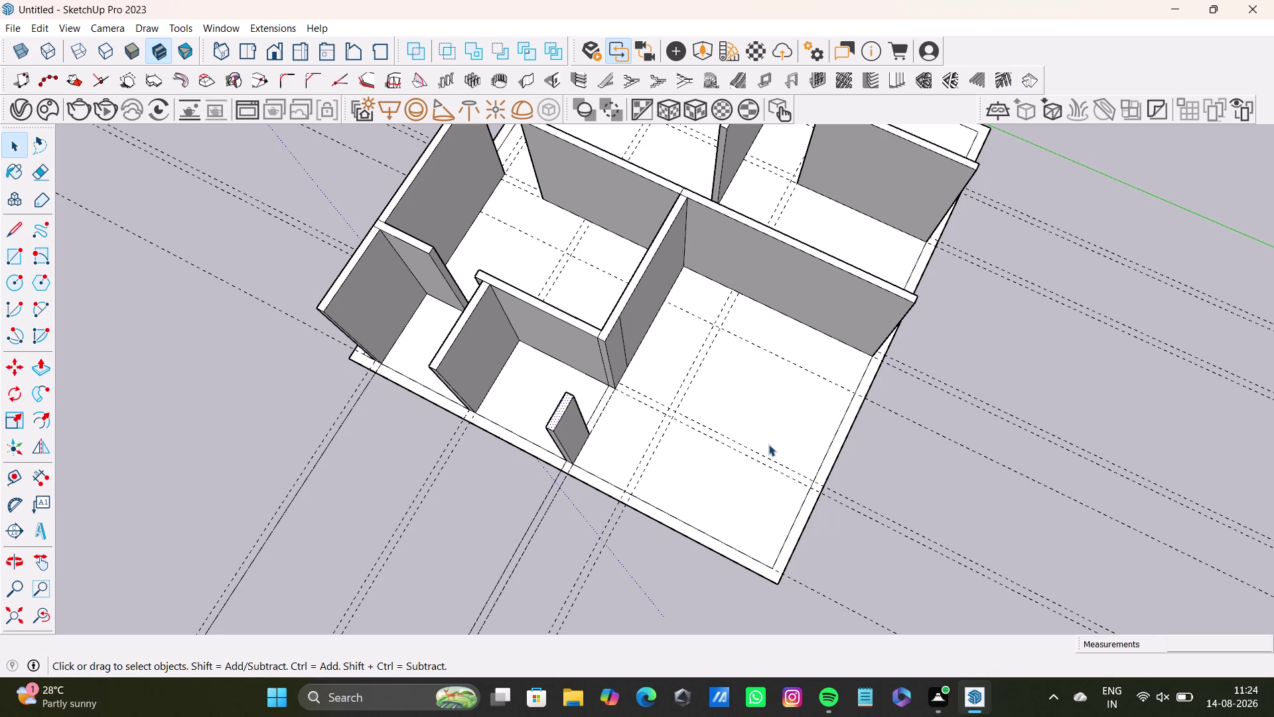
Orbit and zoom around the slab to inspect the rooms and the outer border strip.
middle_drag(784, 423, 747, 543)
middle_drag(741, 464, 817, 376)
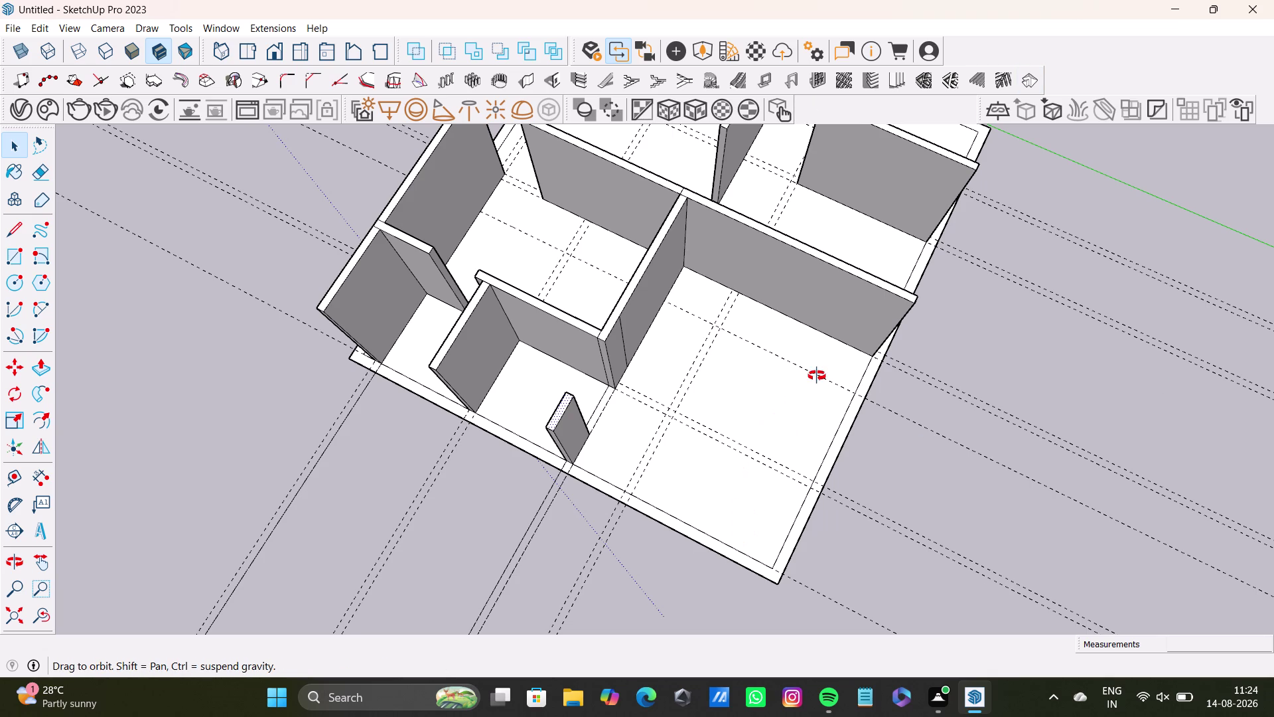
middle_drag(770, 463, 881, 277)
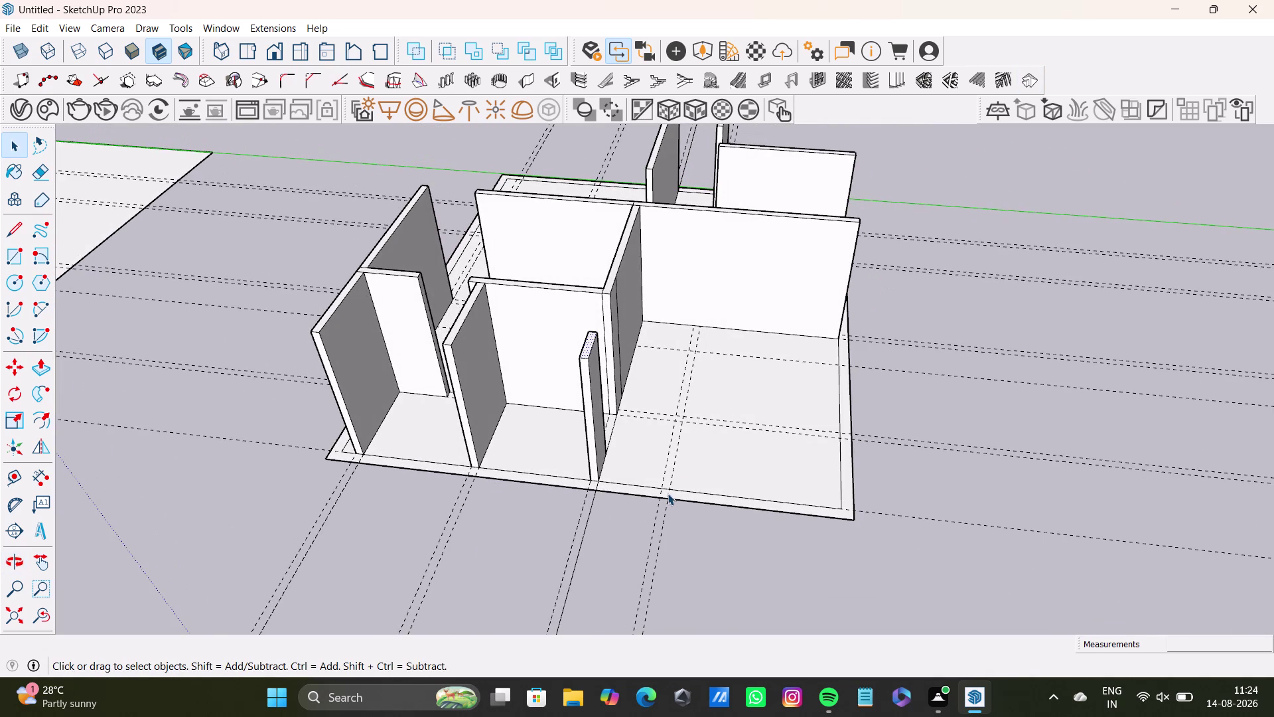
middle_drag(680, 434, 562, 504)
scroll(down, 3)
middle_drag(479, 419, 517, 519)
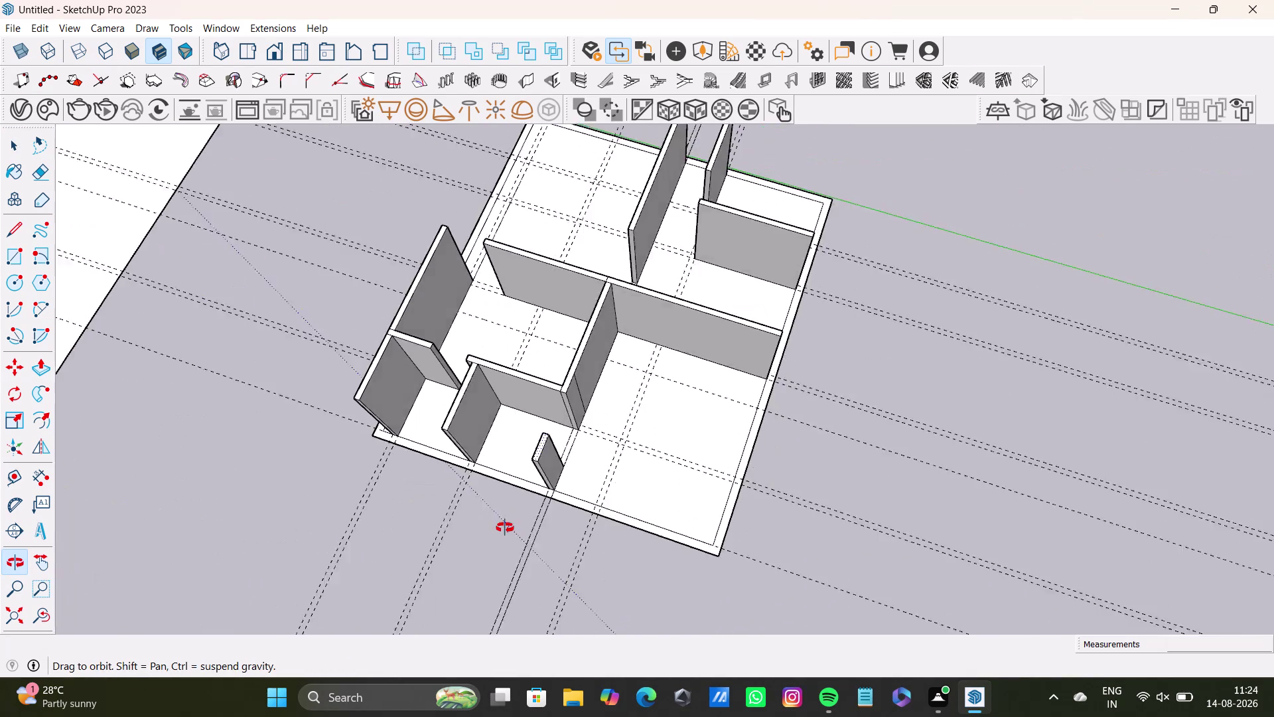
middle_drag(517, 518, 503, 529)
scroll(down, 3)
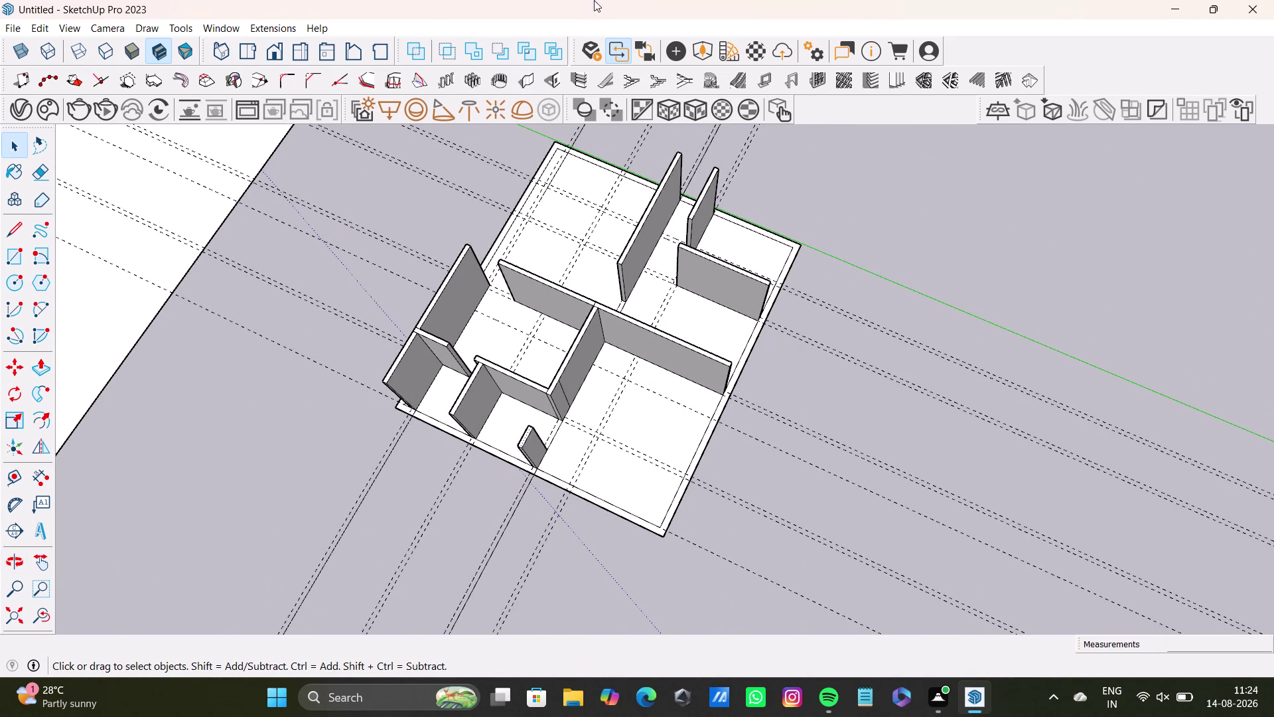
scroll(down, 3)
middle_drag(556, 395, 717, 348)
scroll(up, 3)
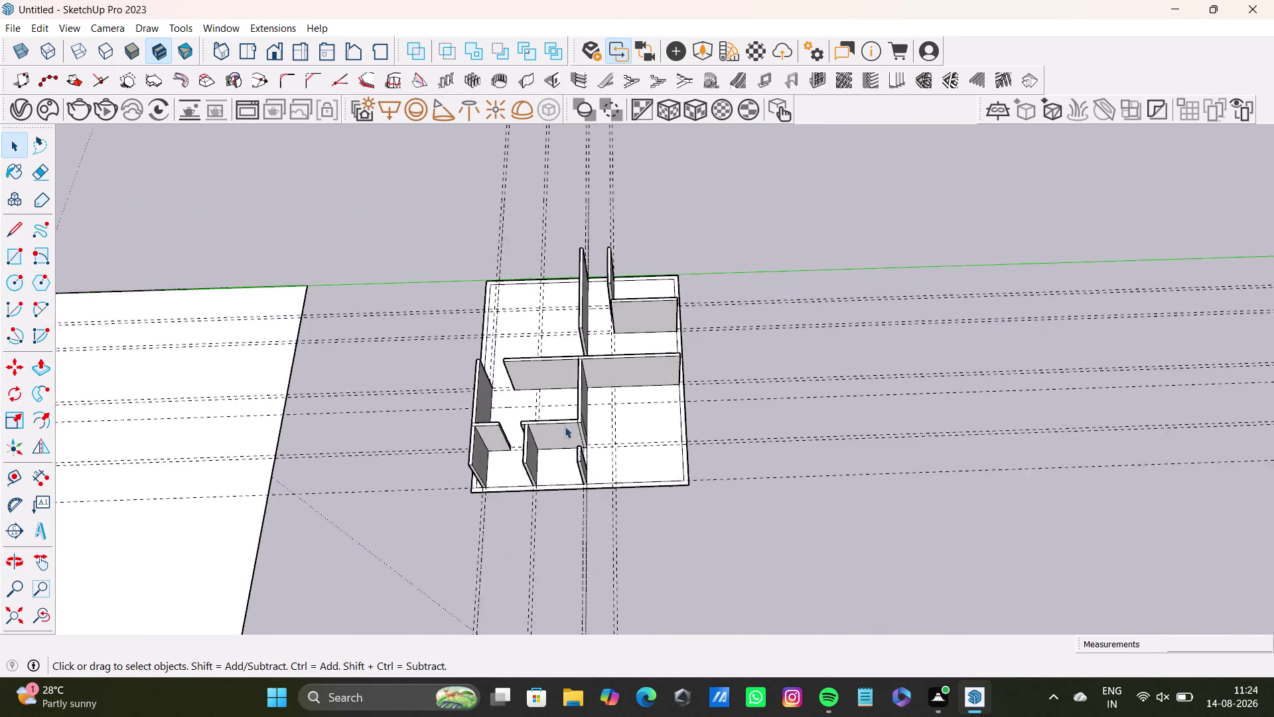
scroll(up, 3)
middle_drag(544, 367, 601, 491)
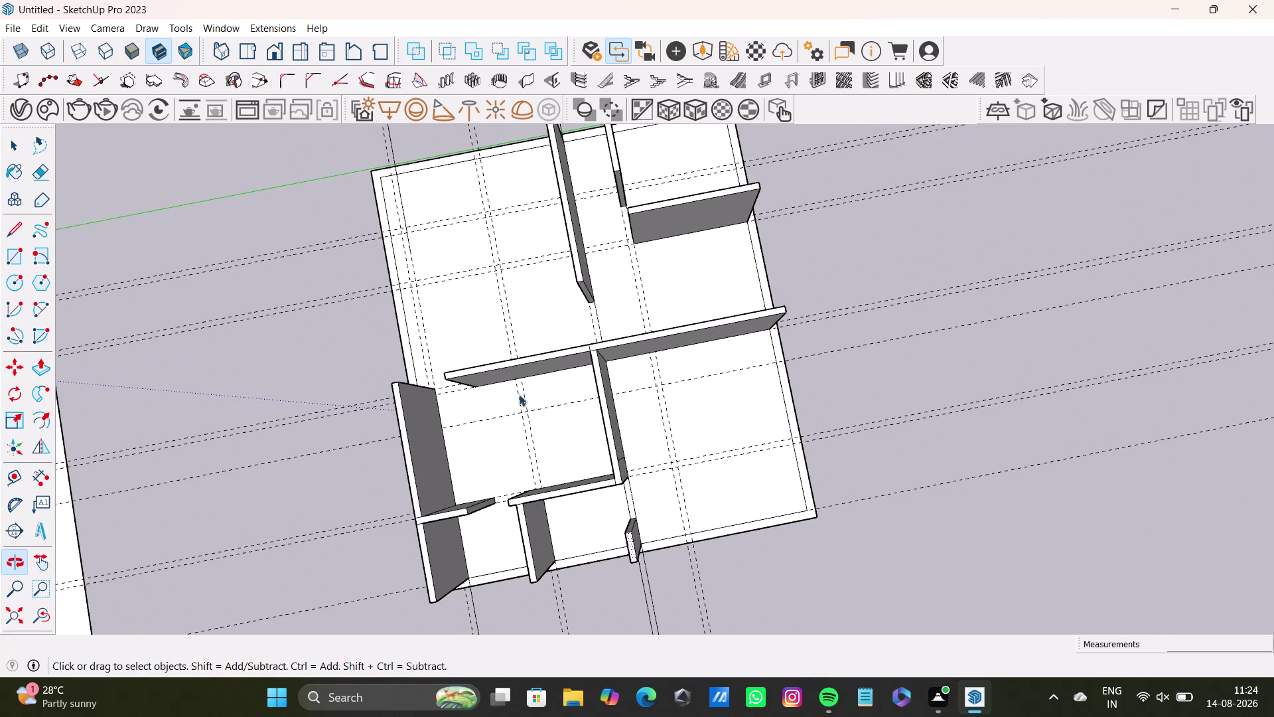
middle_drag(524, 331, 585, 435)
scroll(up, 3)
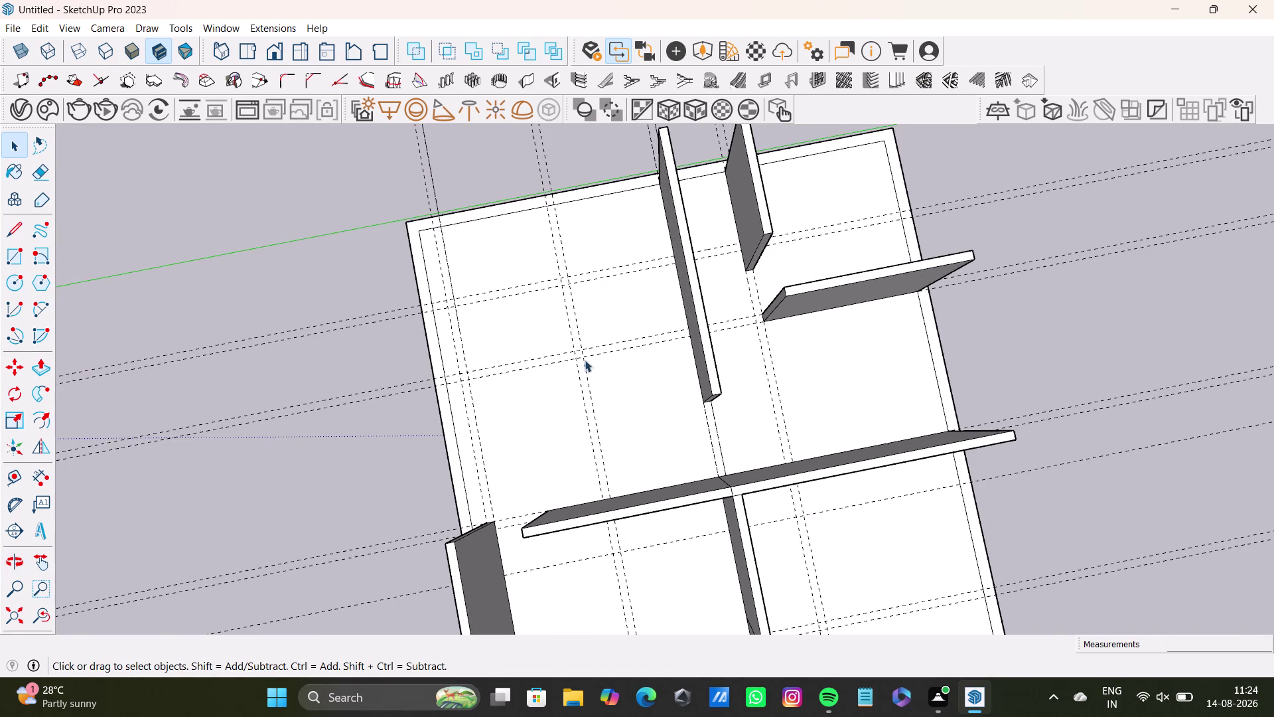
middle_drag(515, 392, 790, 224)
middle_drag(548, 366, 785, 458)
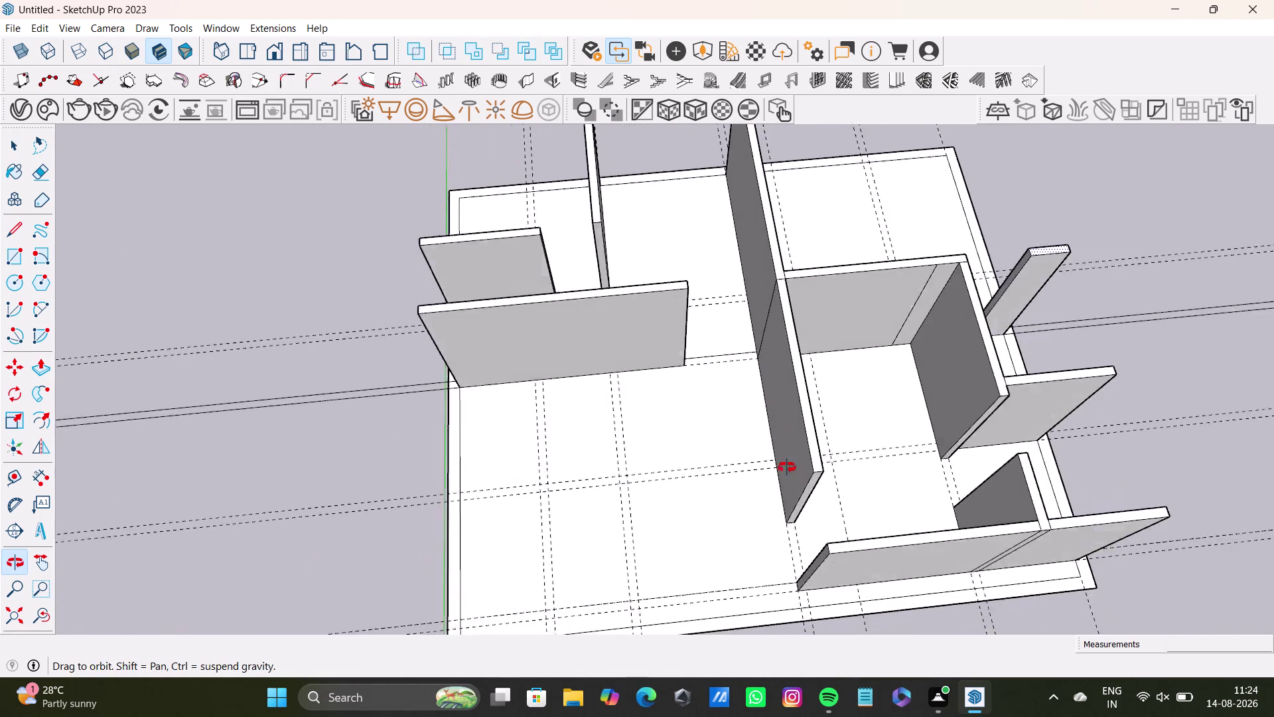
middle_drag(785, 458, 683, 413)
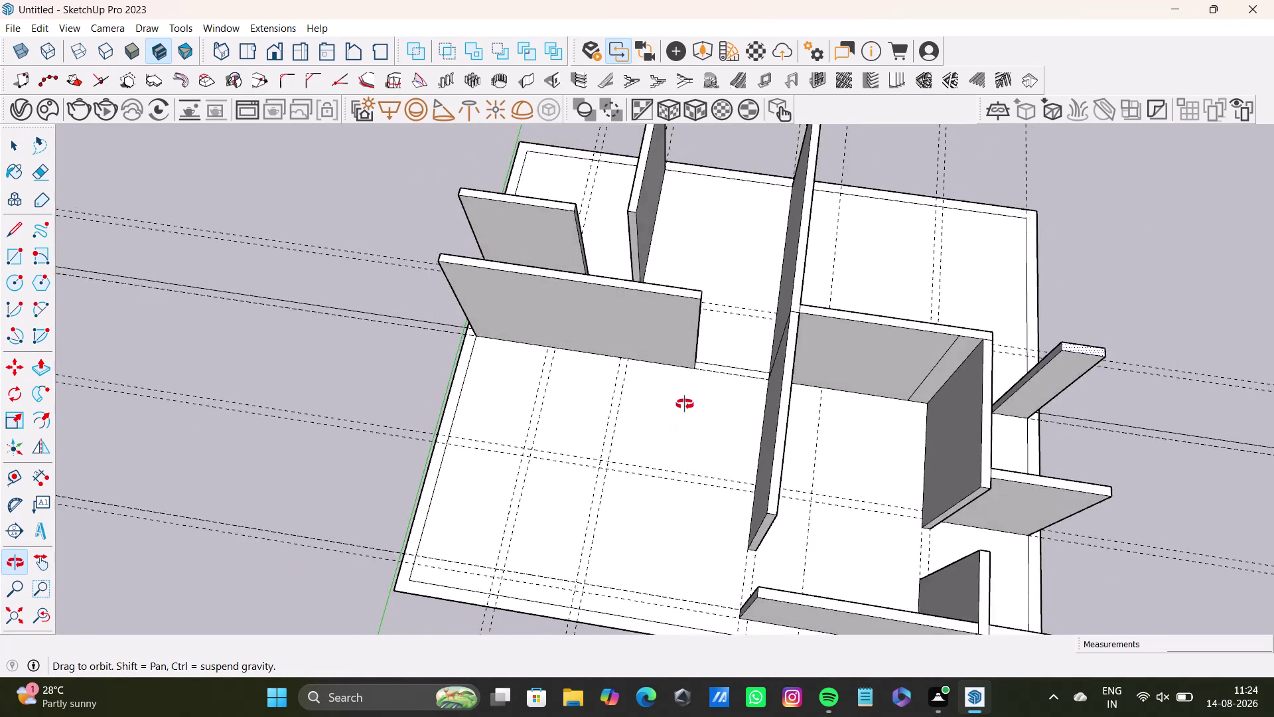
middle_drag(683, 413, 725, 272)
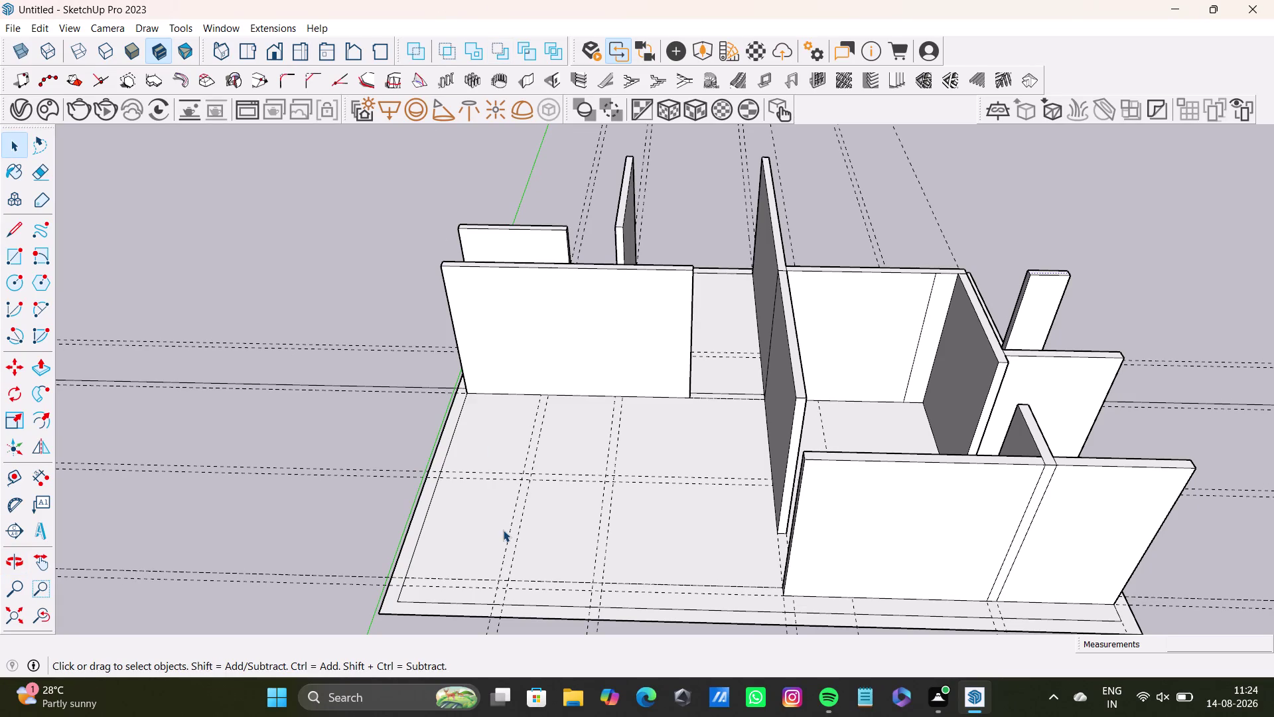
middle_drag(596, 572, 597, 615)
scroll(up, 3)
middle_drag(488, 556, 499, 532)
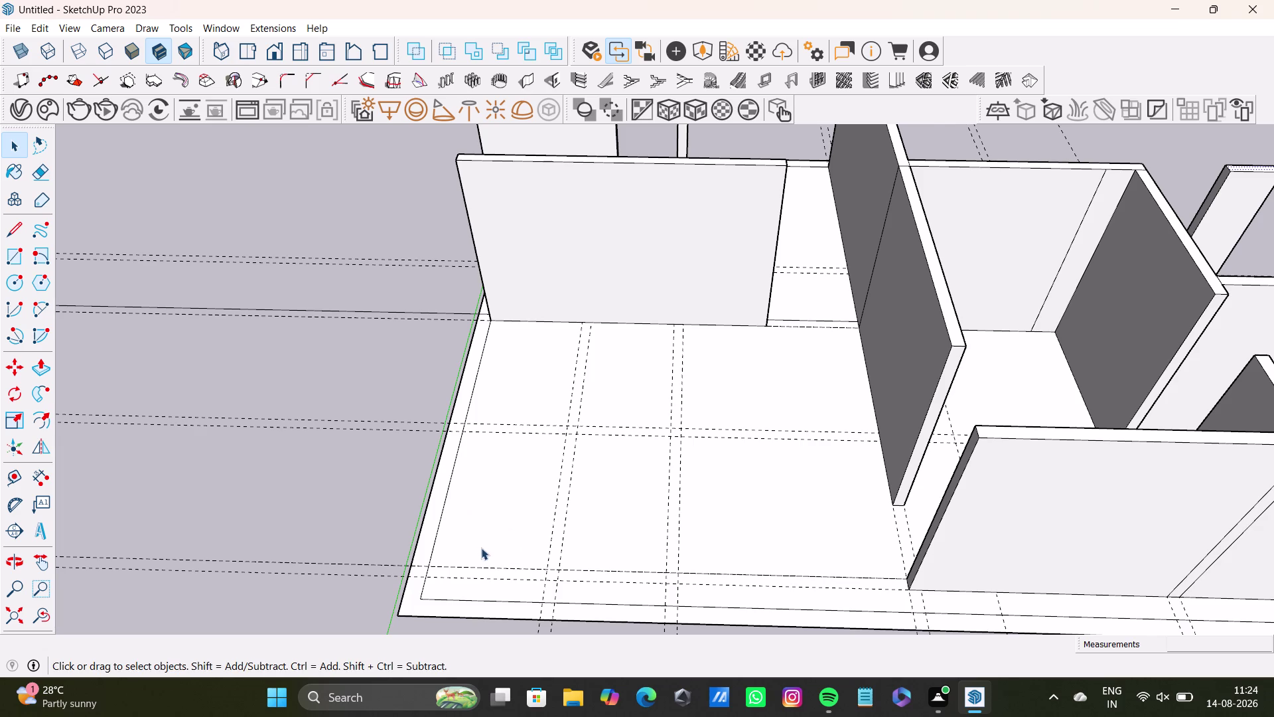
scroll(down, 3)
middle_drag(508, 540, 492, 420)
middle_drag(498, 434, 489, 509)
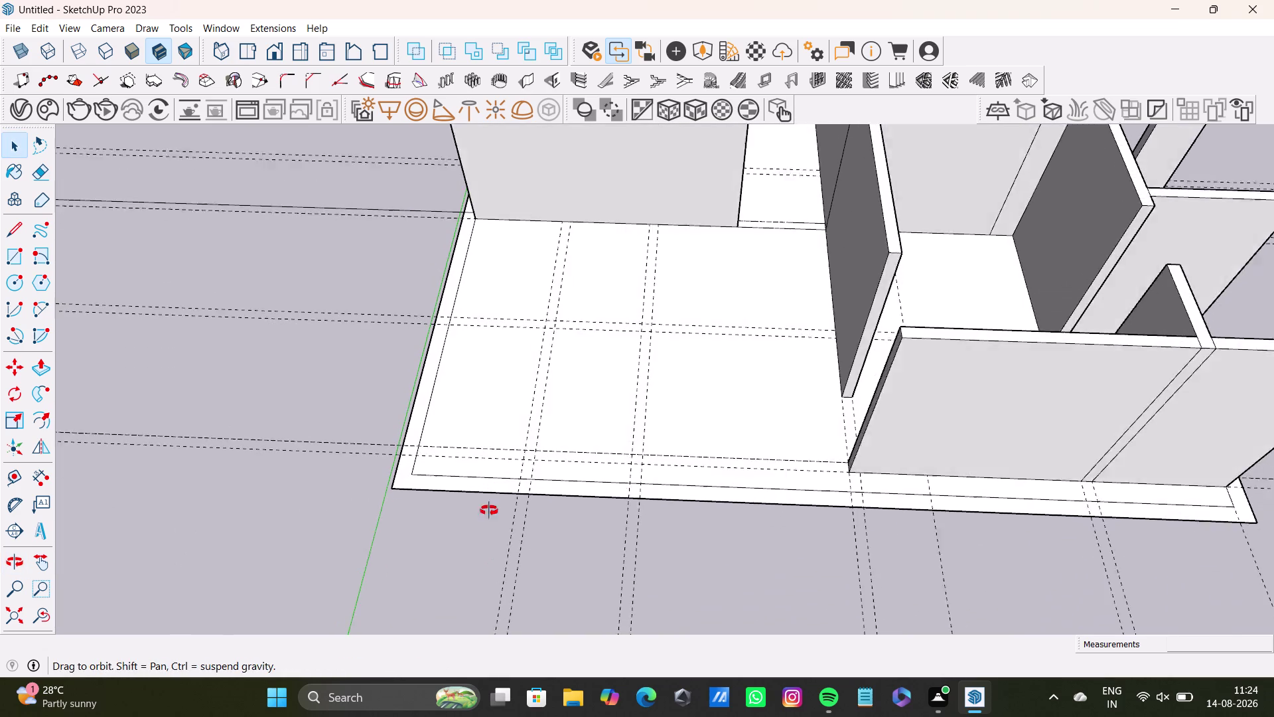
middle_drag(489, 509, 480, 541)
middle_drag(529, 455, 525, 520)
scroll(up, 3)
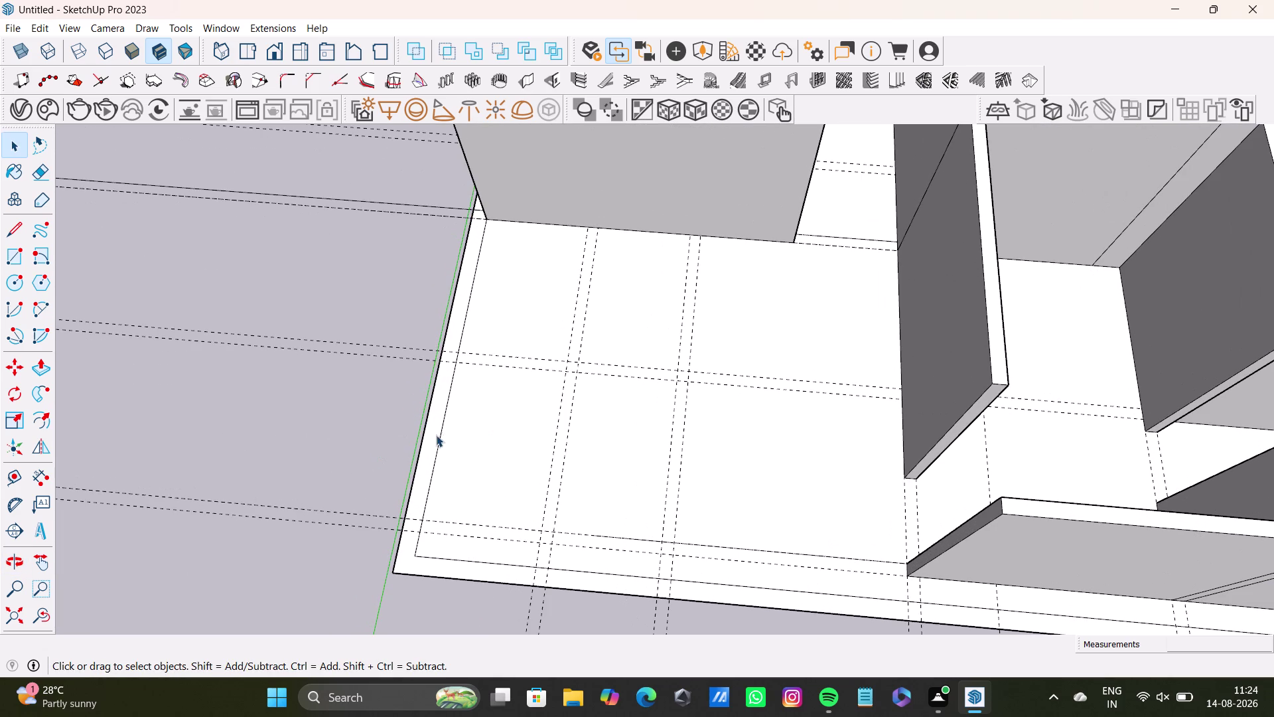
Push/pull the slab's outer border strip up to form a raised outer wall.
click(431, 441)
key(p)
click(430, 440)
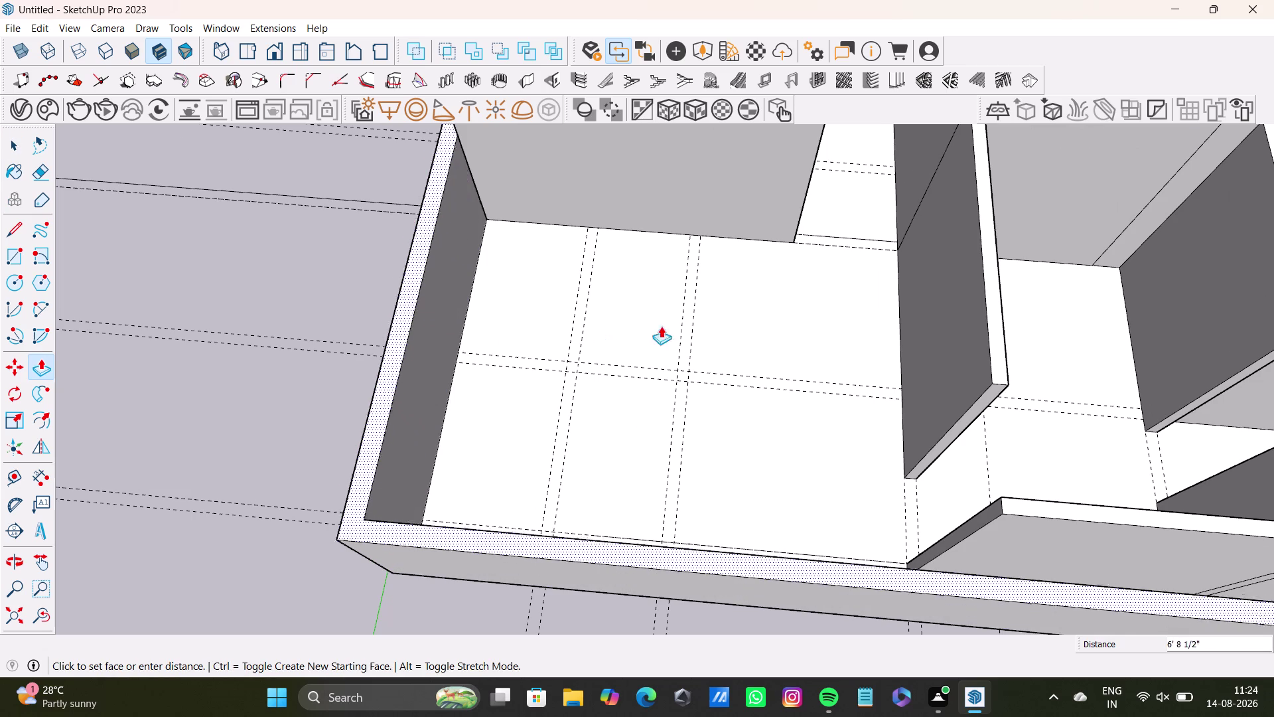
click(994, 305)
key(space)
Orbit around the raised outer wall to inspect its corners and interior wall junctions.
scroll(down, 3)
middle_drag(591, 464, 600, 342)
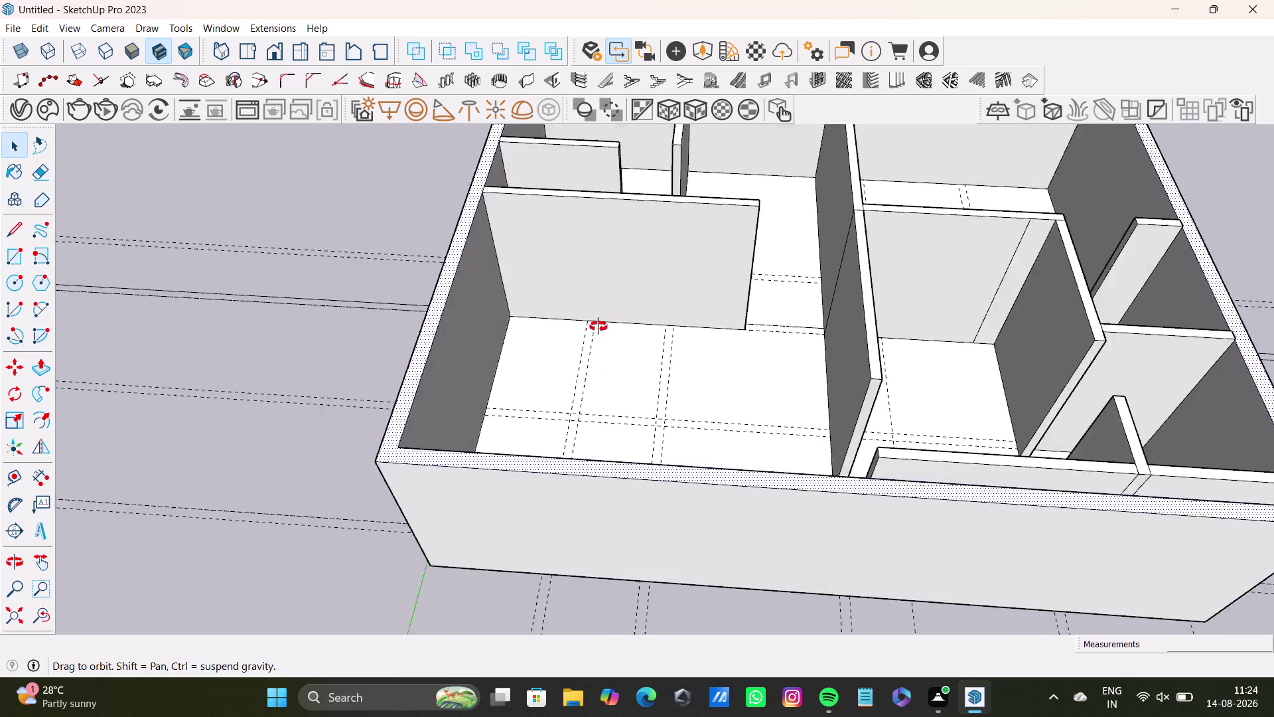
middle_drag(600, 342, 653, 353)
middle_drag(717, 442, 396, 428)
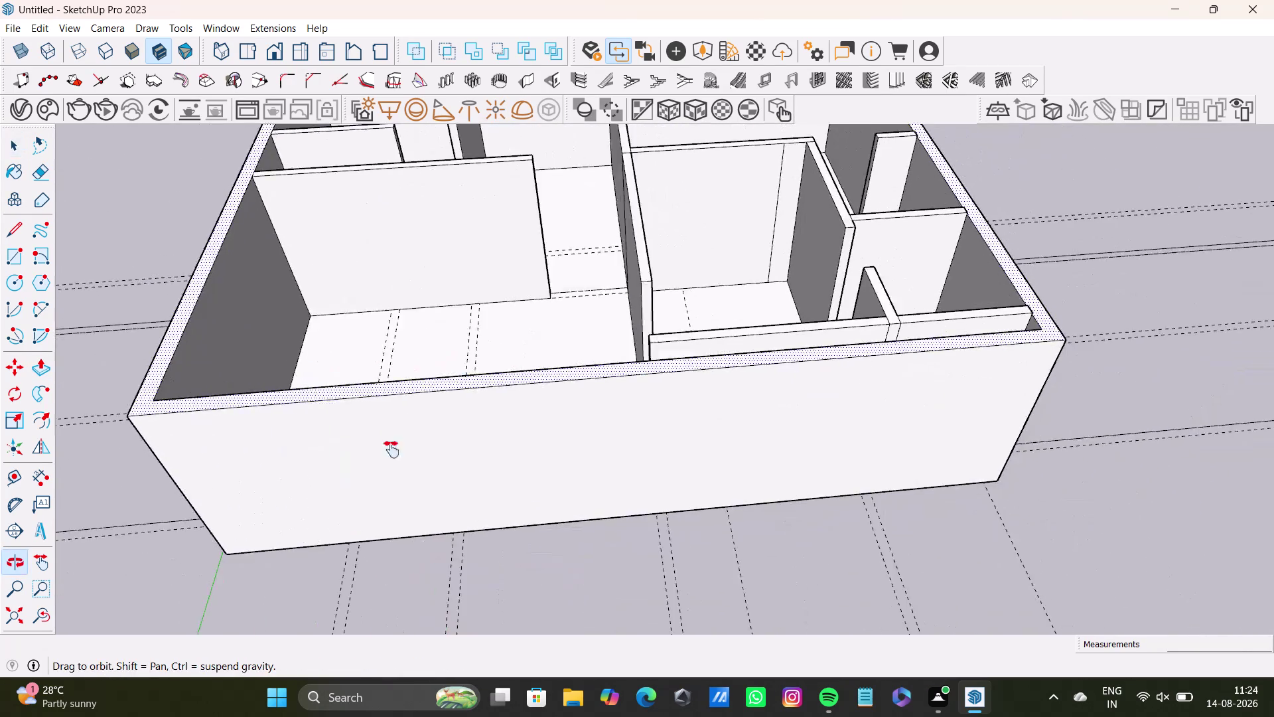
middle_drag(396, 429, 391, 465)
middle_drag(492, 445, 204, 544)
middle_drag(438, 349, 504, 380)
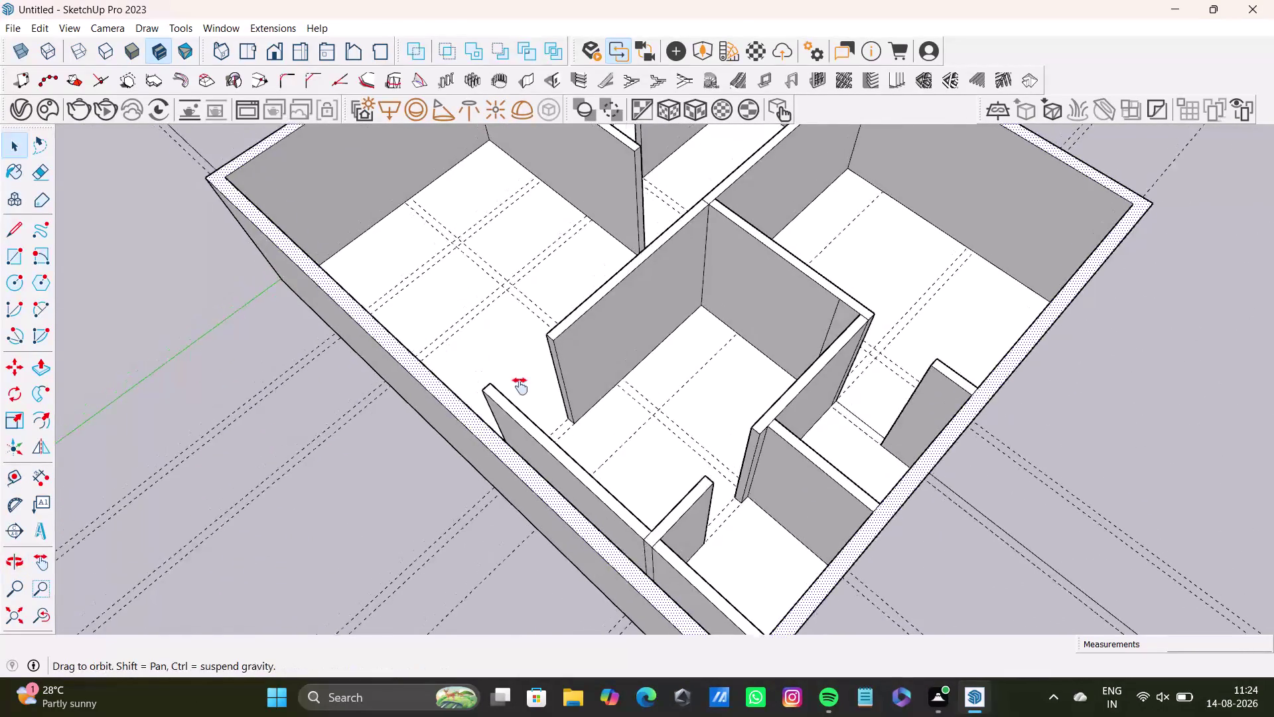
middle_drag(504, 380, 597, 430)
middle_drag(602, 486, 282, 479)
scroll(down, 3)
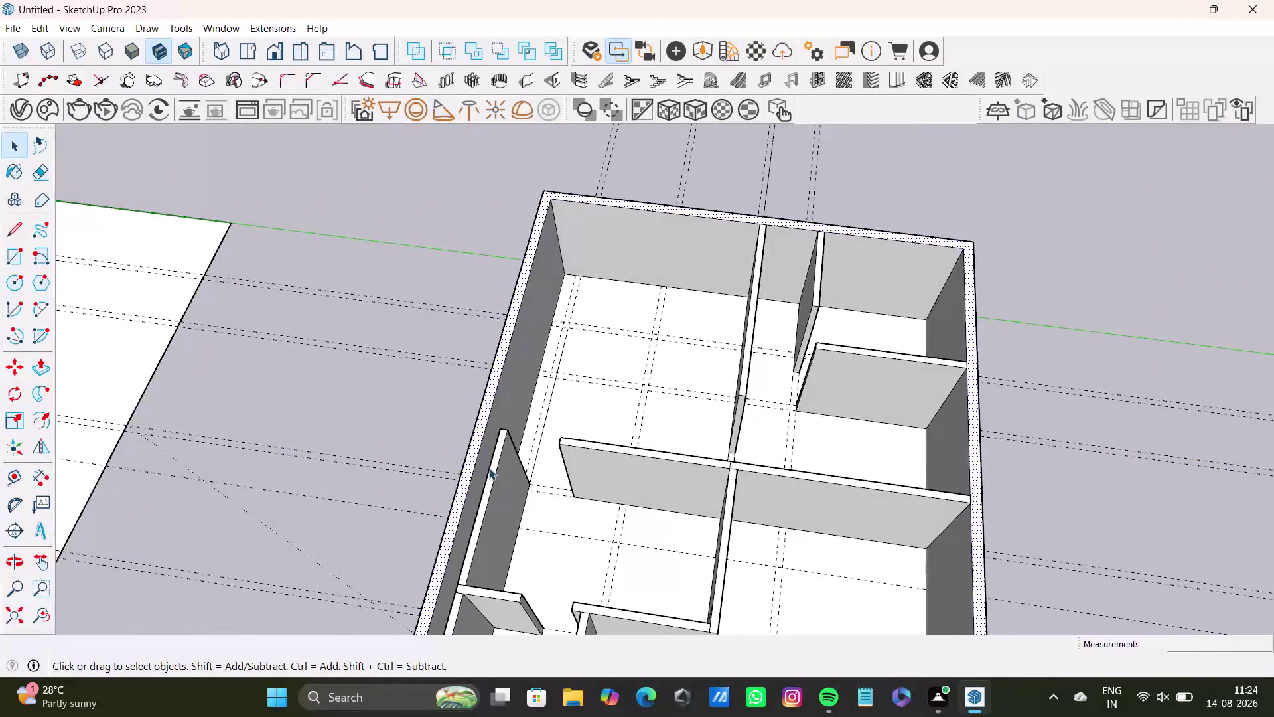
middle_drag(601, 469, 700, 433)
scroll(up, 3)
middle_drag(566, 496, 603, 293)
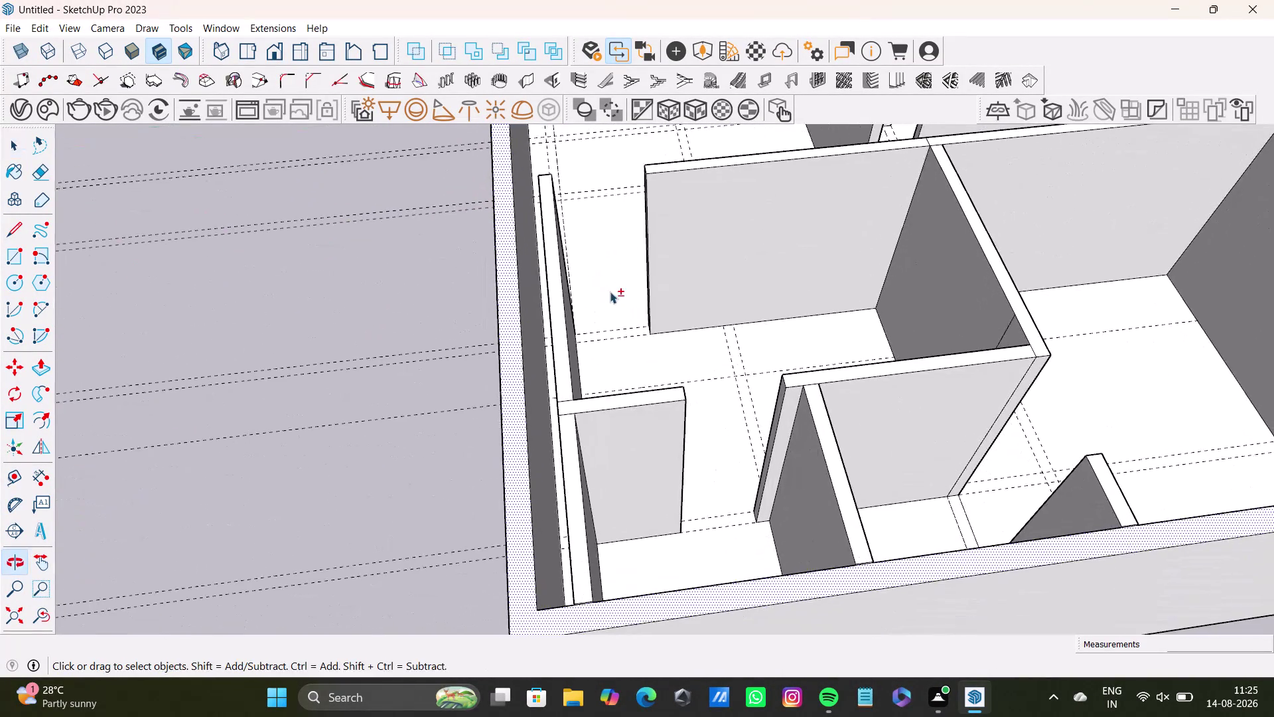
middle_drag(592, 360, 664, 495)
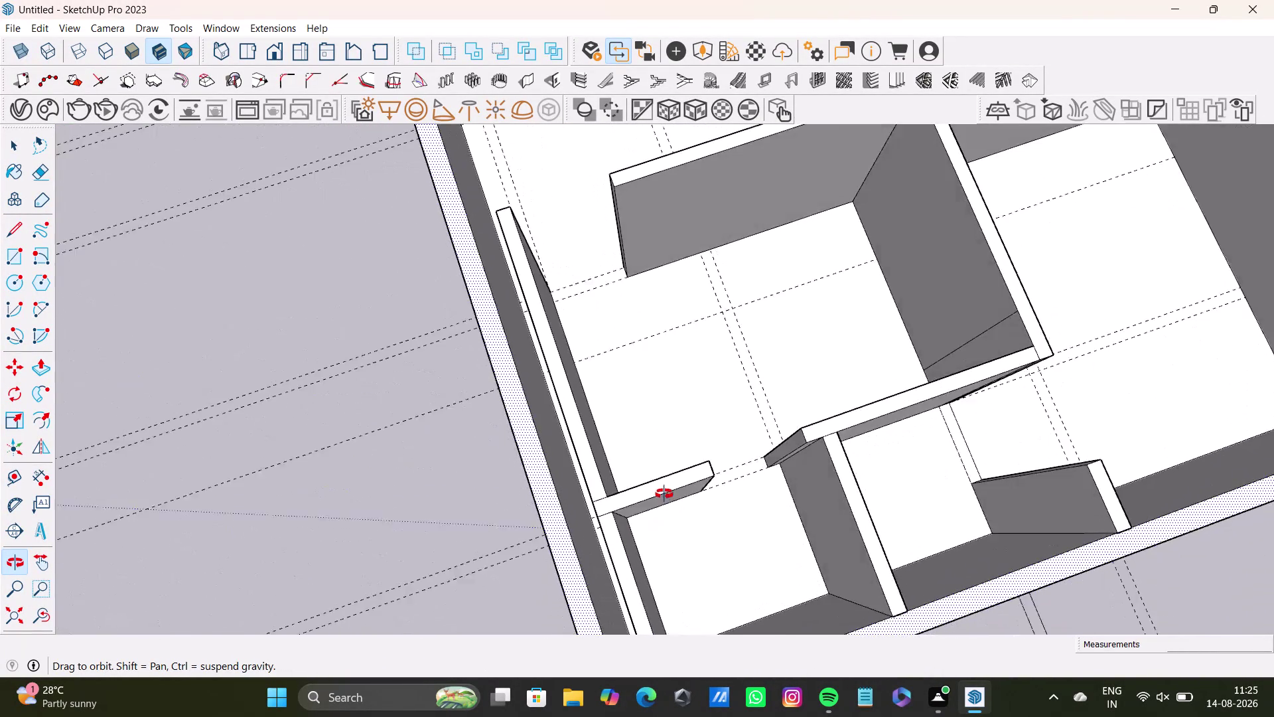
middle_drag(664, 495, 455, 439)
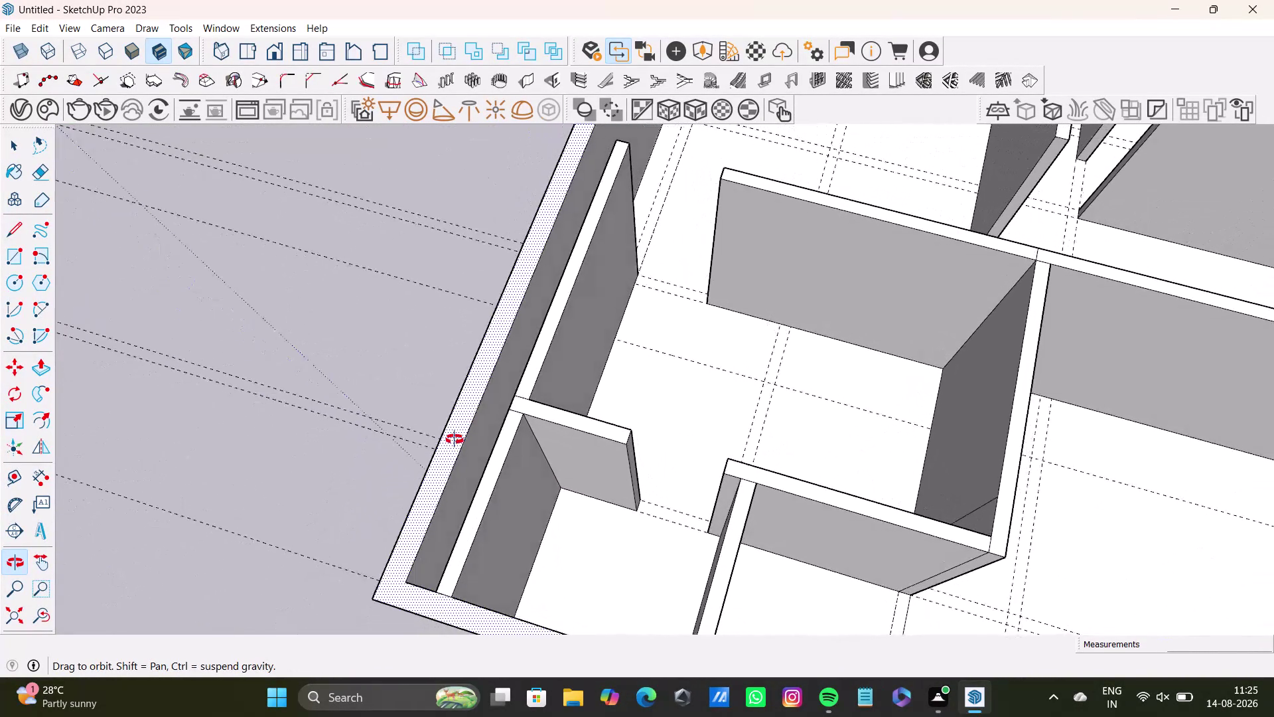
middle_drag(455, 439, 414, 498)
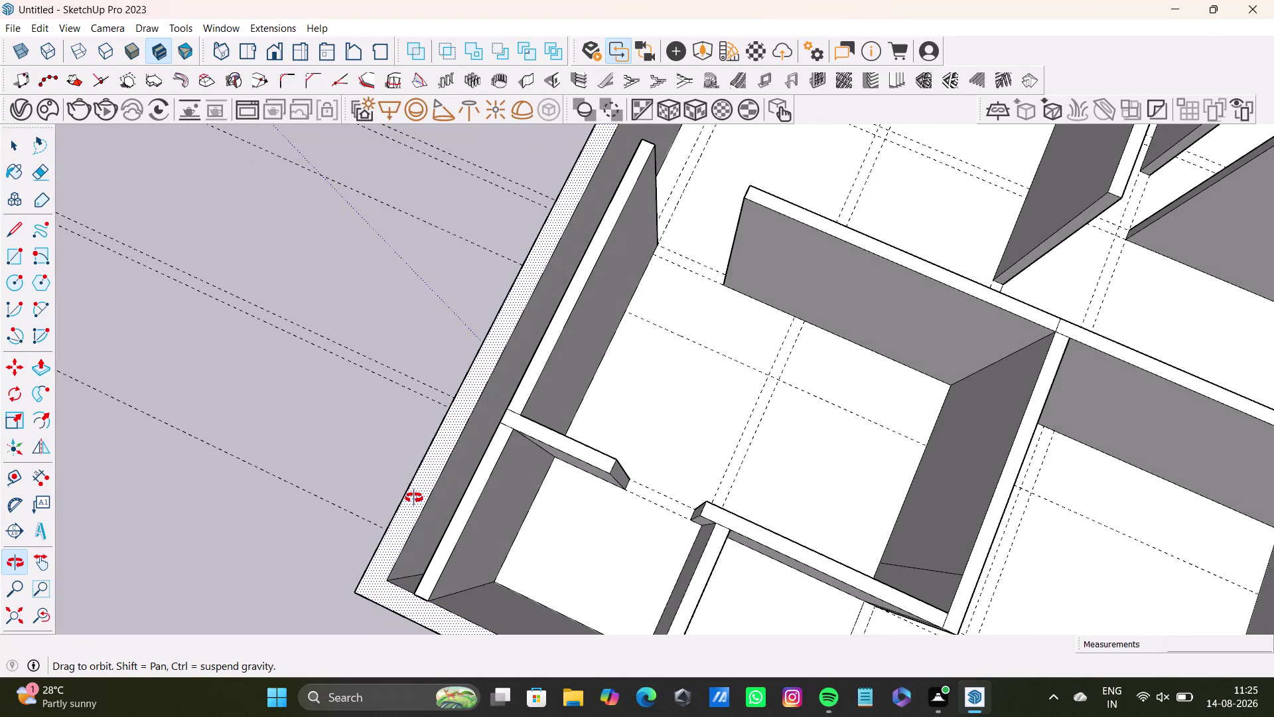
middle_drag(414, 498, 403, 463)
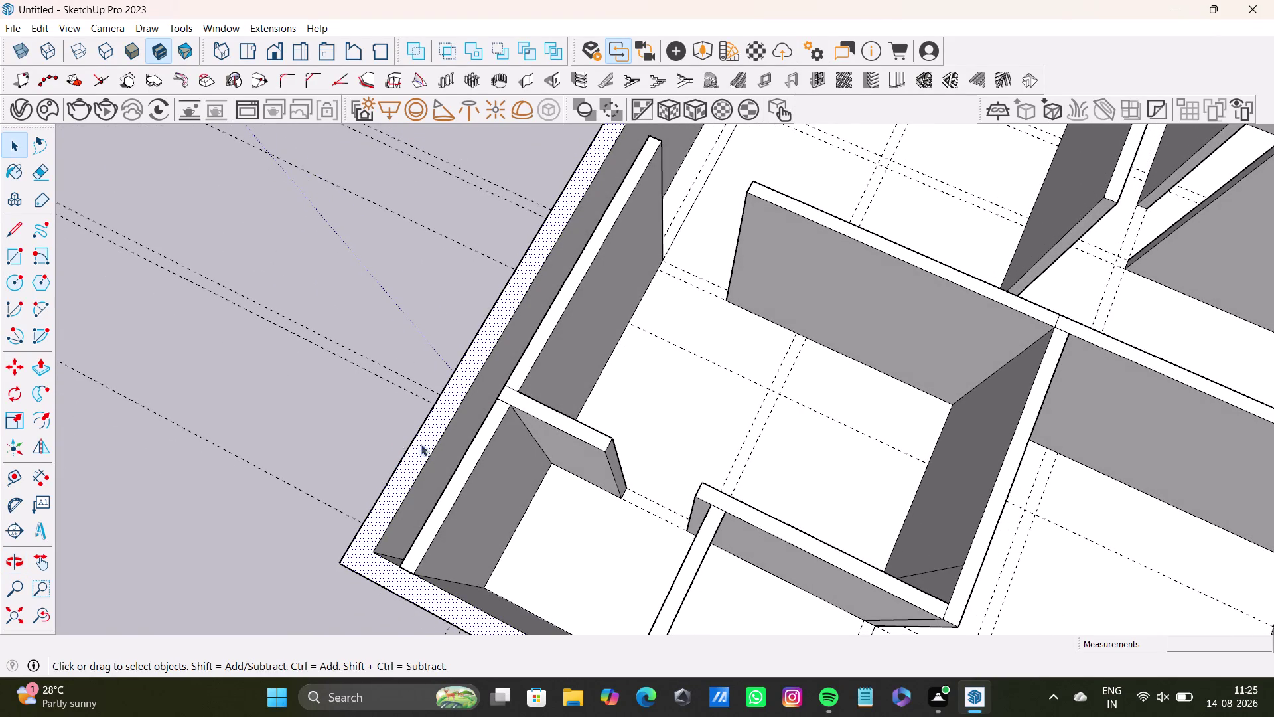
scroll(down, 3)
middle_drag(464, 510, 504, 401)
scroll(up, 3)
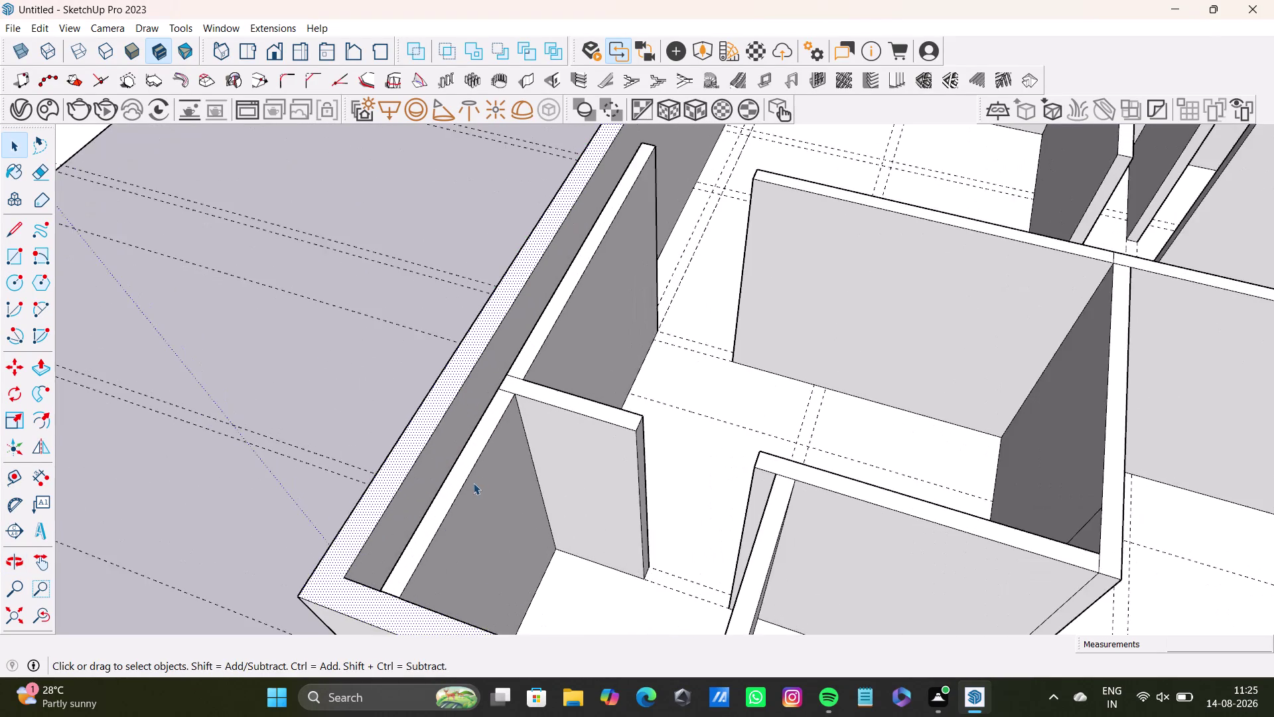
middle_drag(473, 483, 303, 516)
scroll(up, 3)
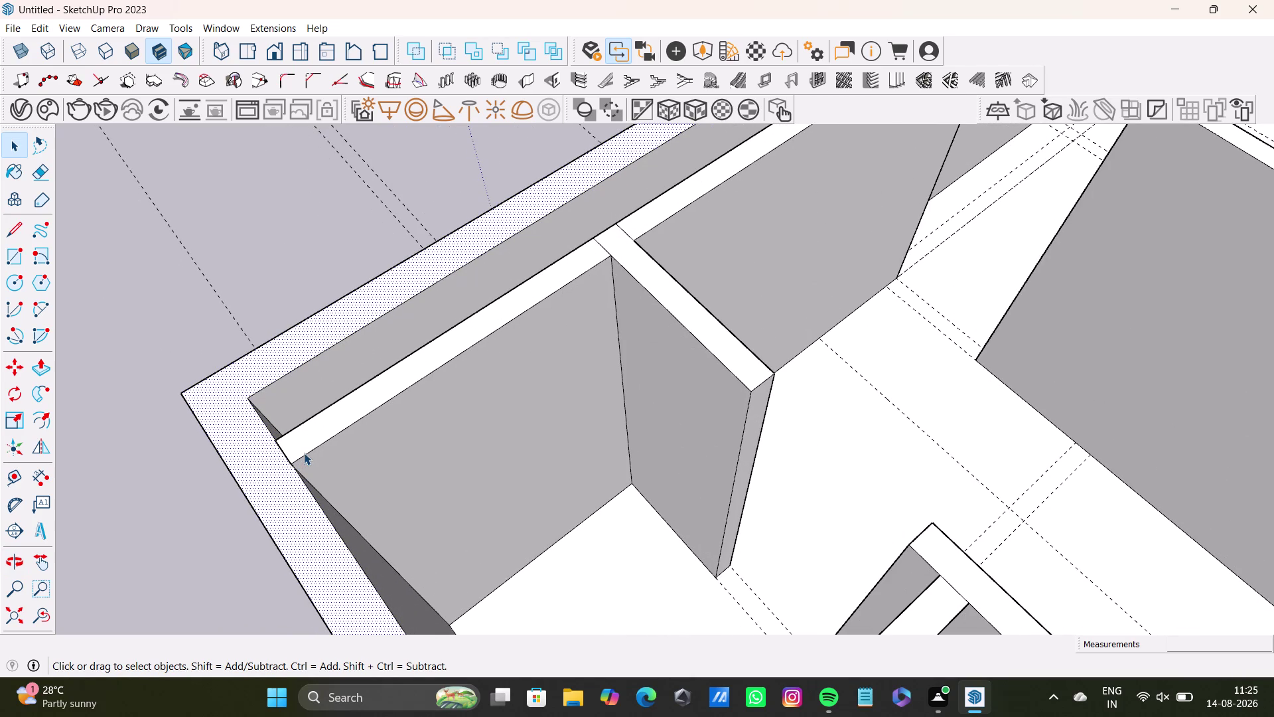
middle_drag(508, 400, 770, 445)
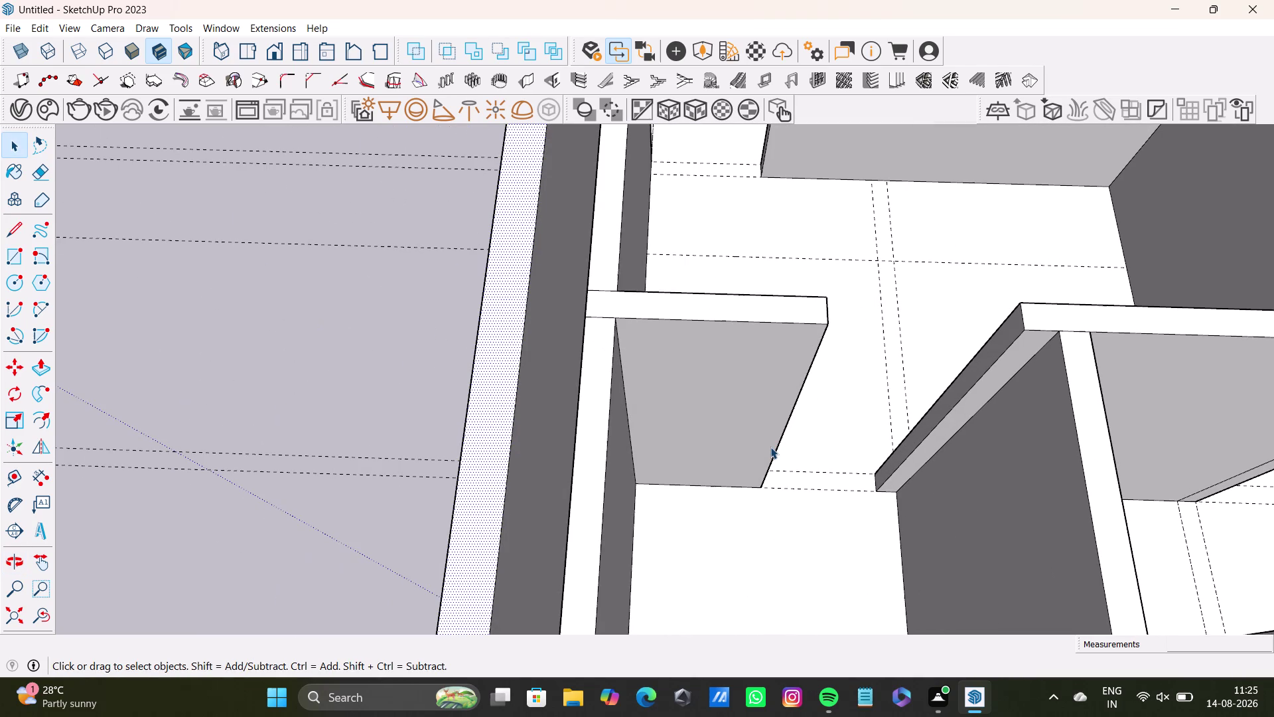
middle_drag(730, 456, 467, 455)
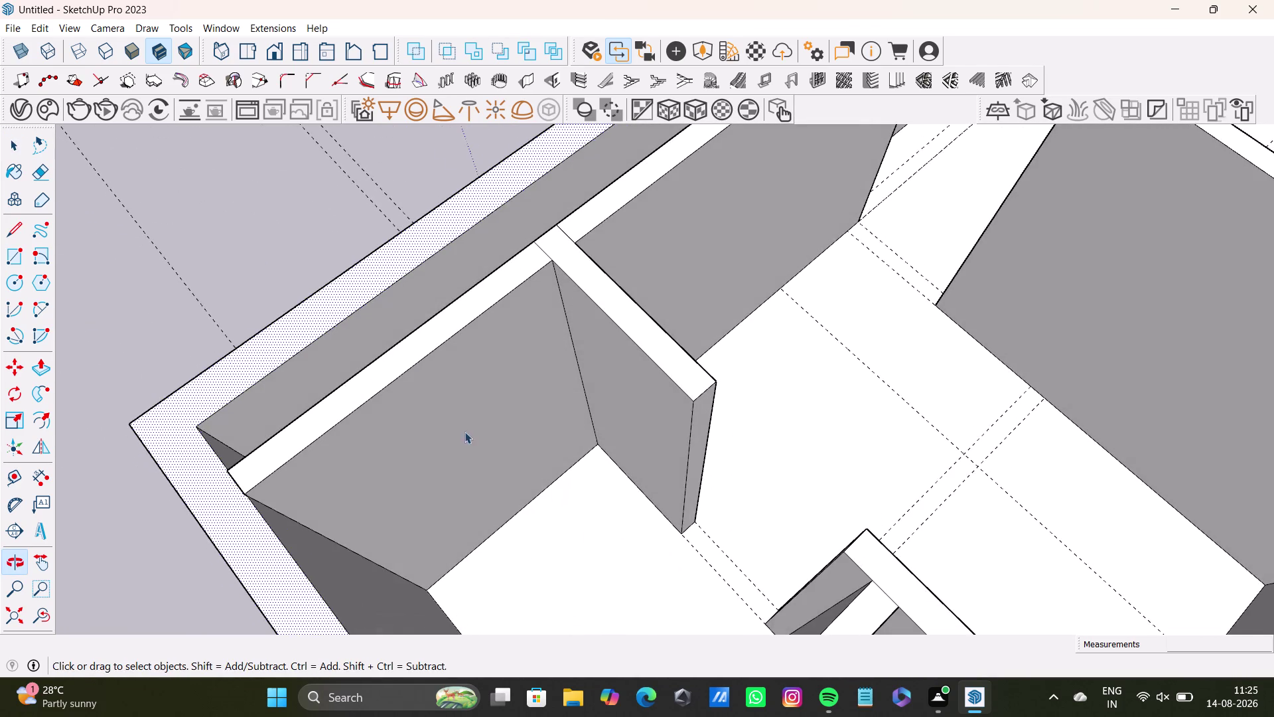
scroll(down, 3)
middle_drag(644, 445, 512, 428)
scroll(down, 3)
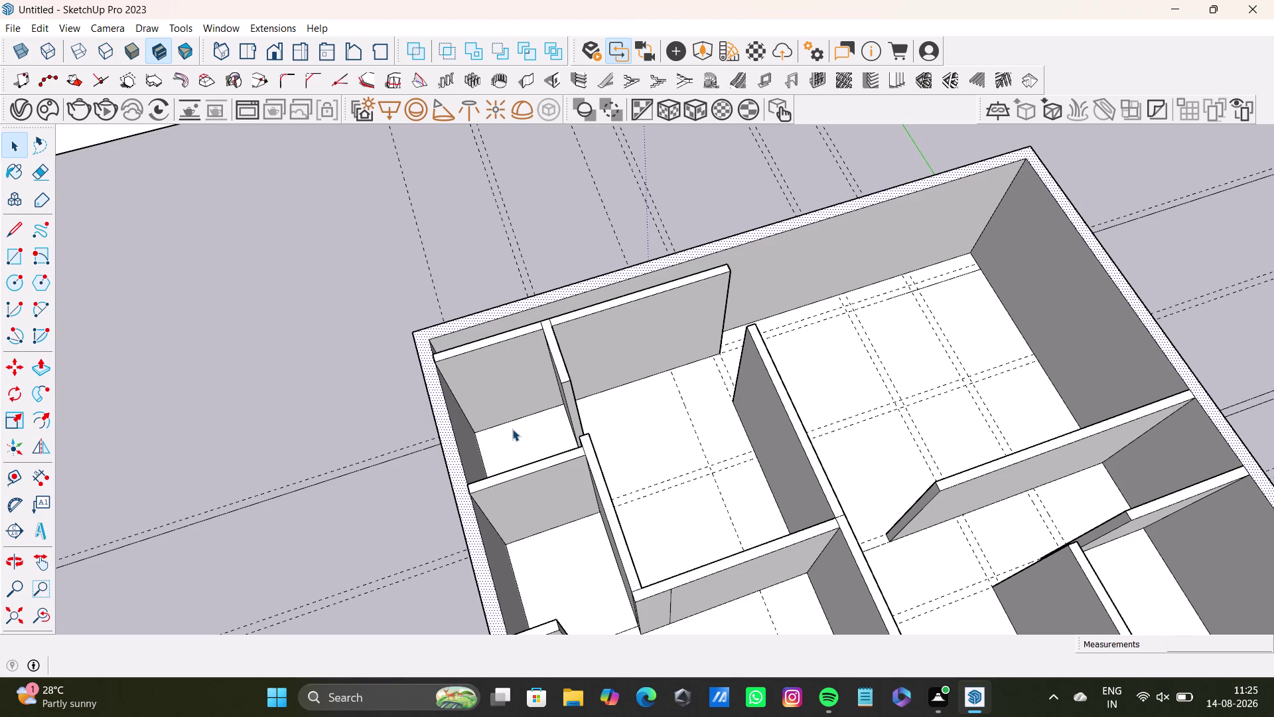
scroll(up, 3)
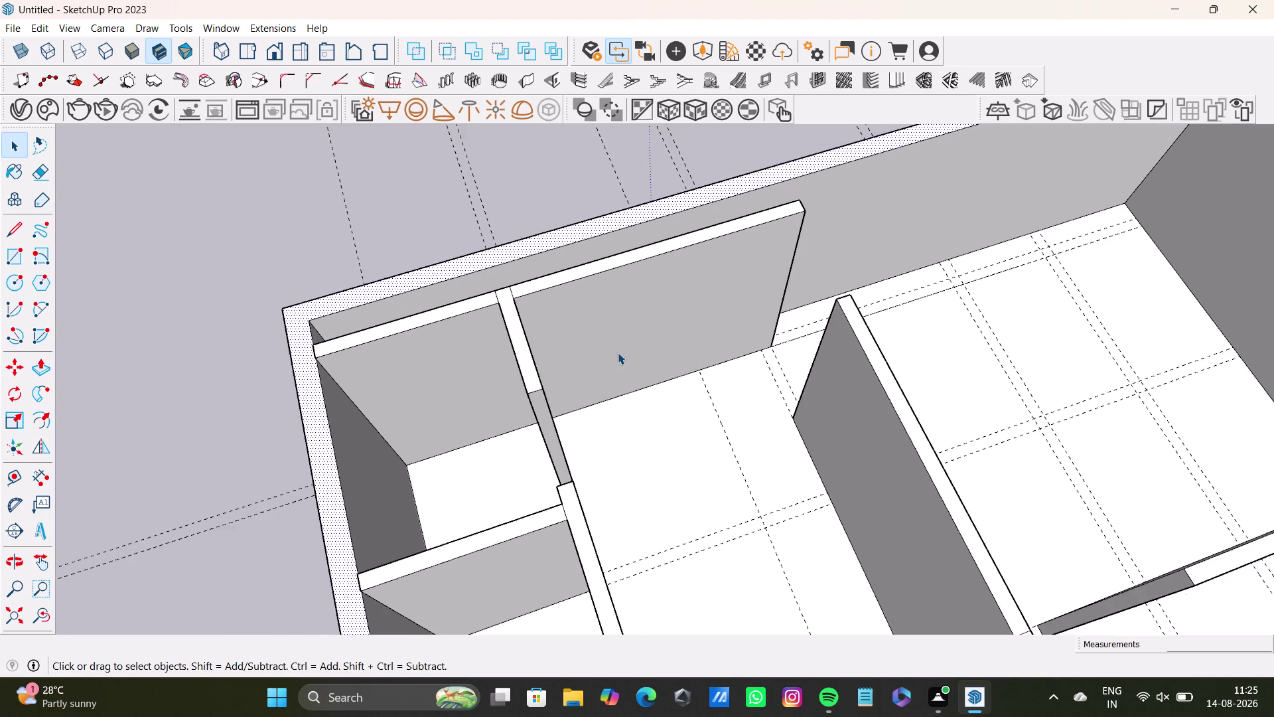
scroll(up, 3)
middle_drag(619, 352, 784, 291)
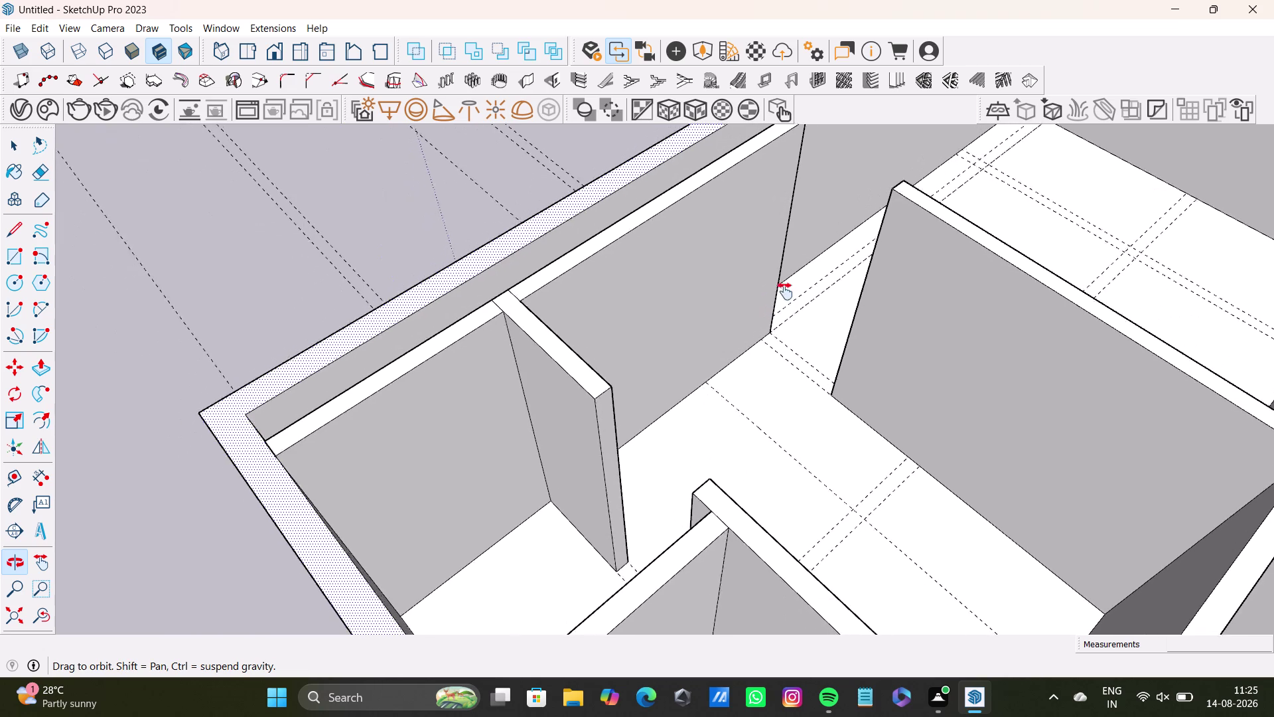
middle_drag(784, 291, 780, 314)
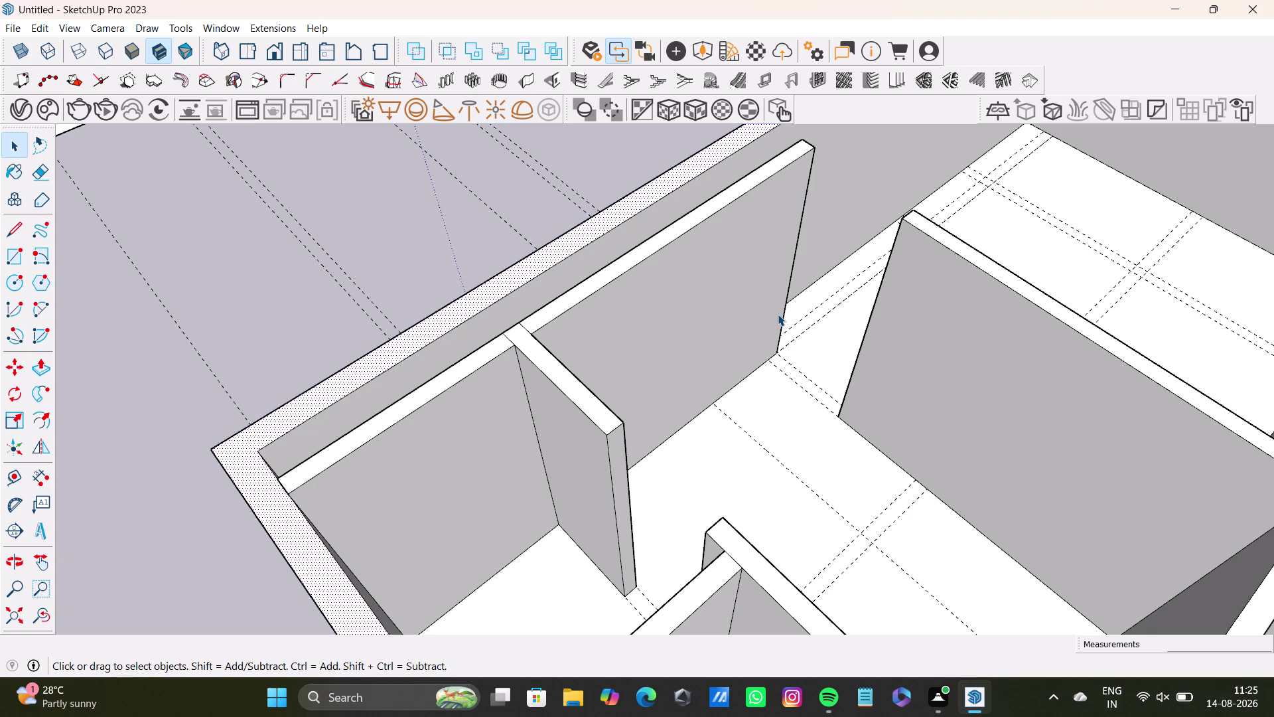
Orbit over the interior walls and back wall from above, side and below.
scroll(down, 3)
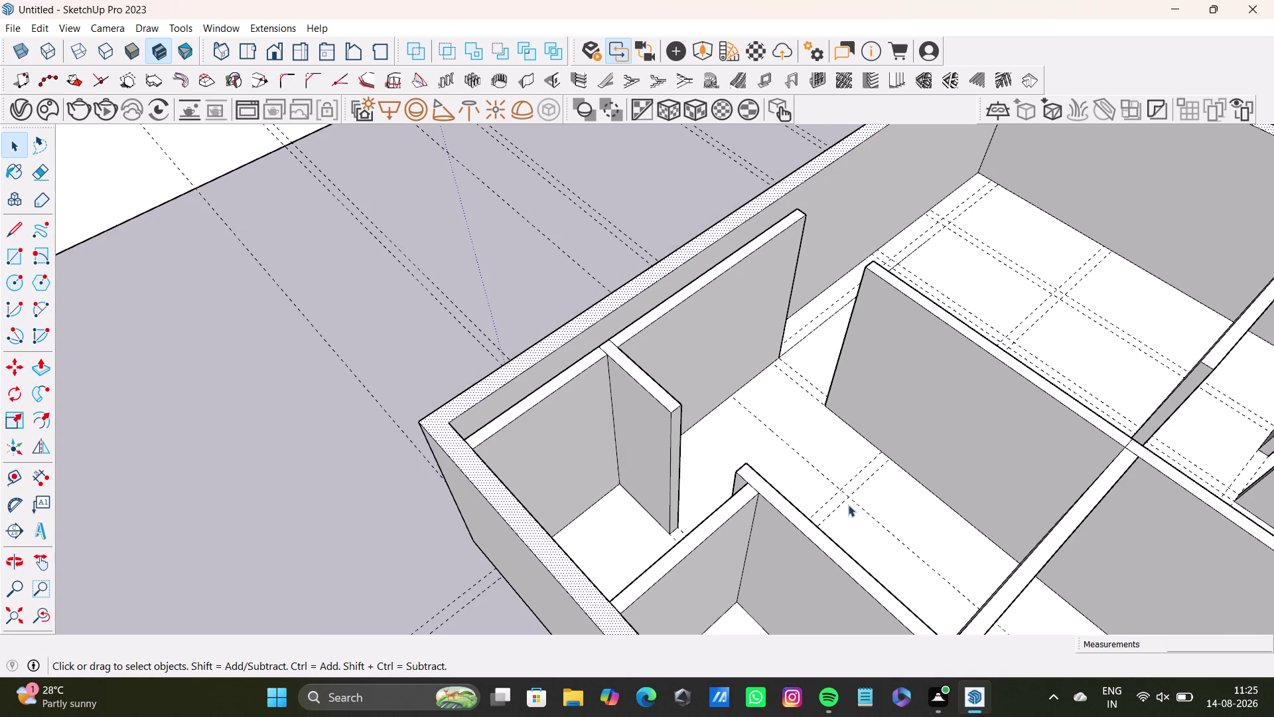
middle_drag(745, 435, 574, 550)
middle_drag(658, 426, 573, 484)
scroll(up, 3)
middle_drag(599, 457, 680, 372)
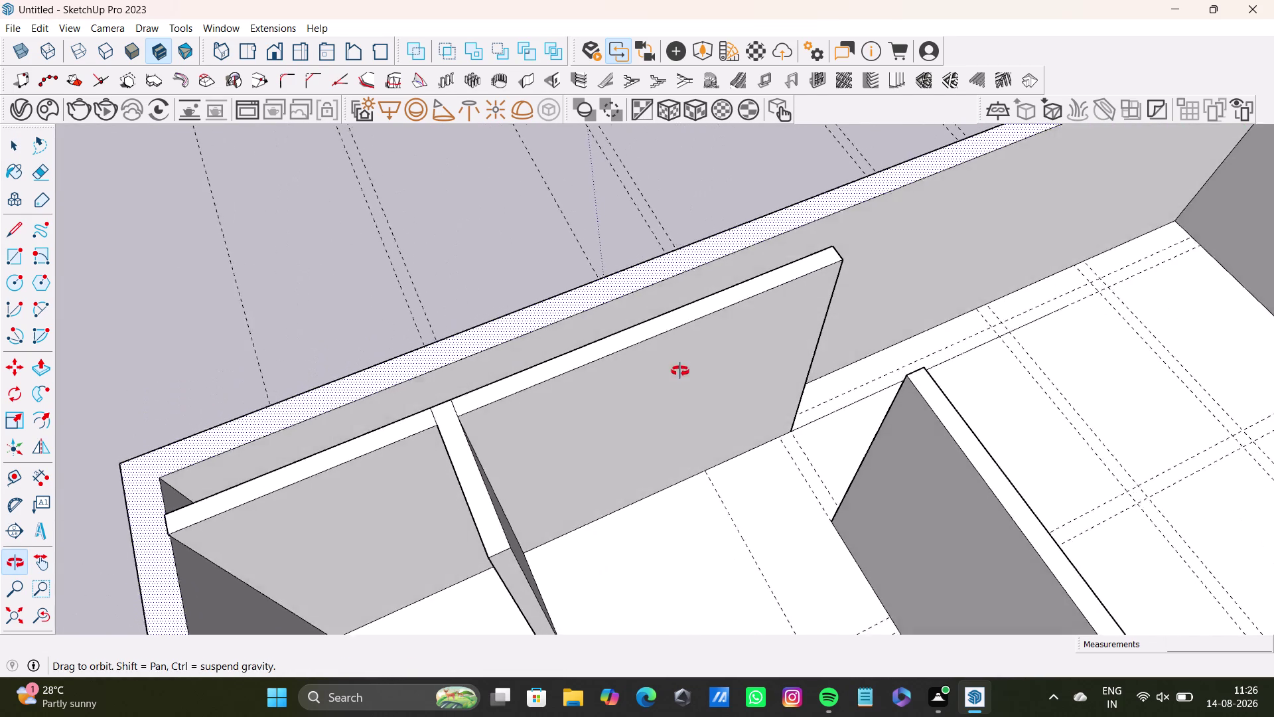
middle_drag(680, 372, 691, 312)
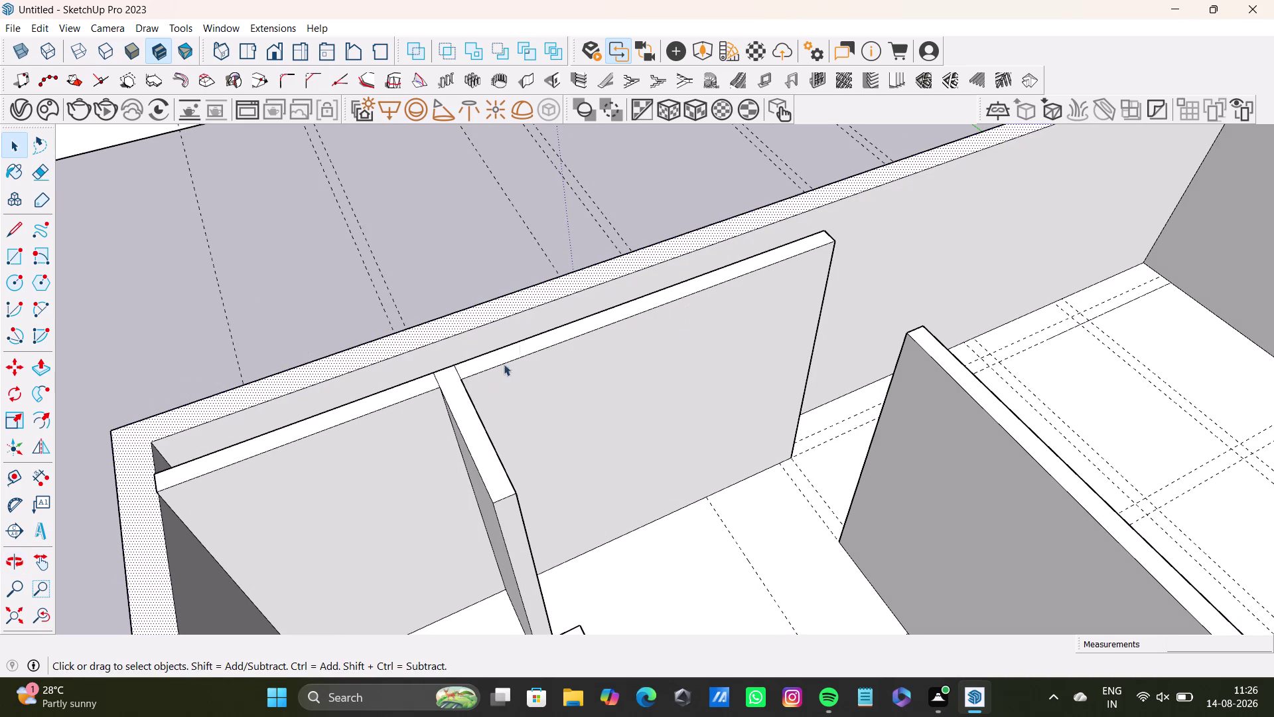
scroll(down, 3)
middle_drag(511, 406, 590, 357)
scroll(up, 3)
middle_drag(549, 422, 616, 631)
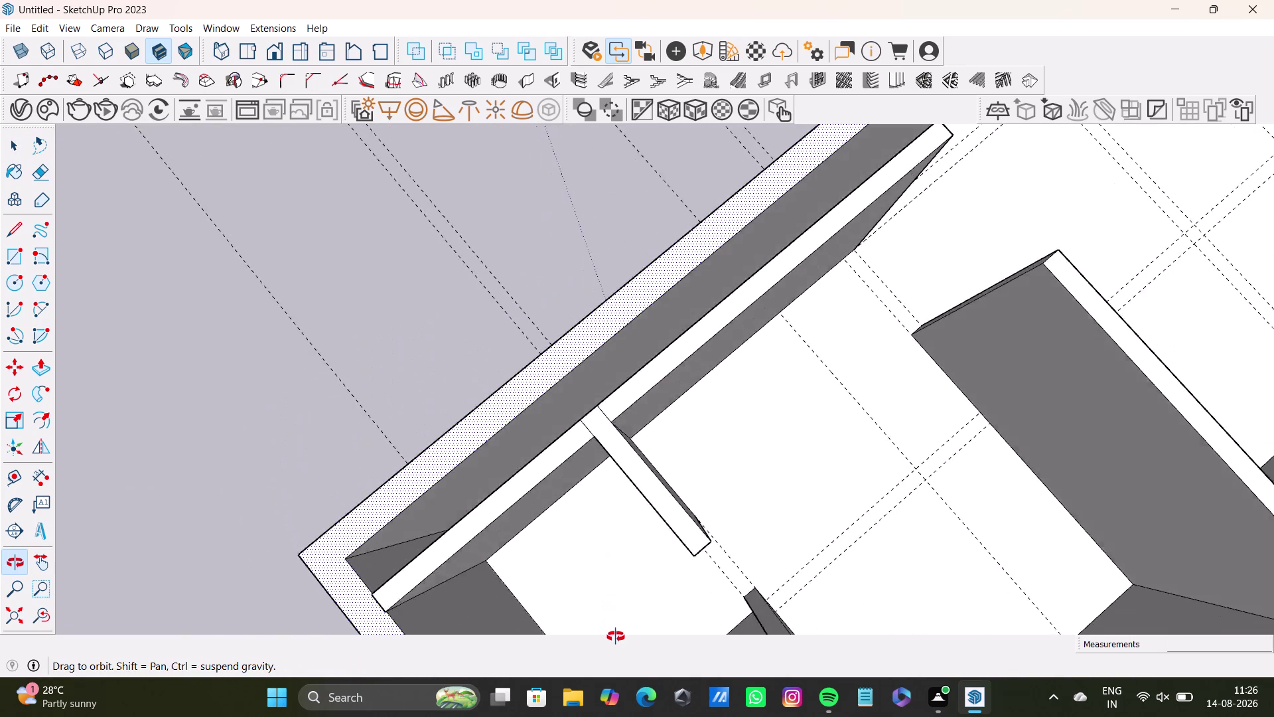
middle_drag(615, 632, 995, 470)
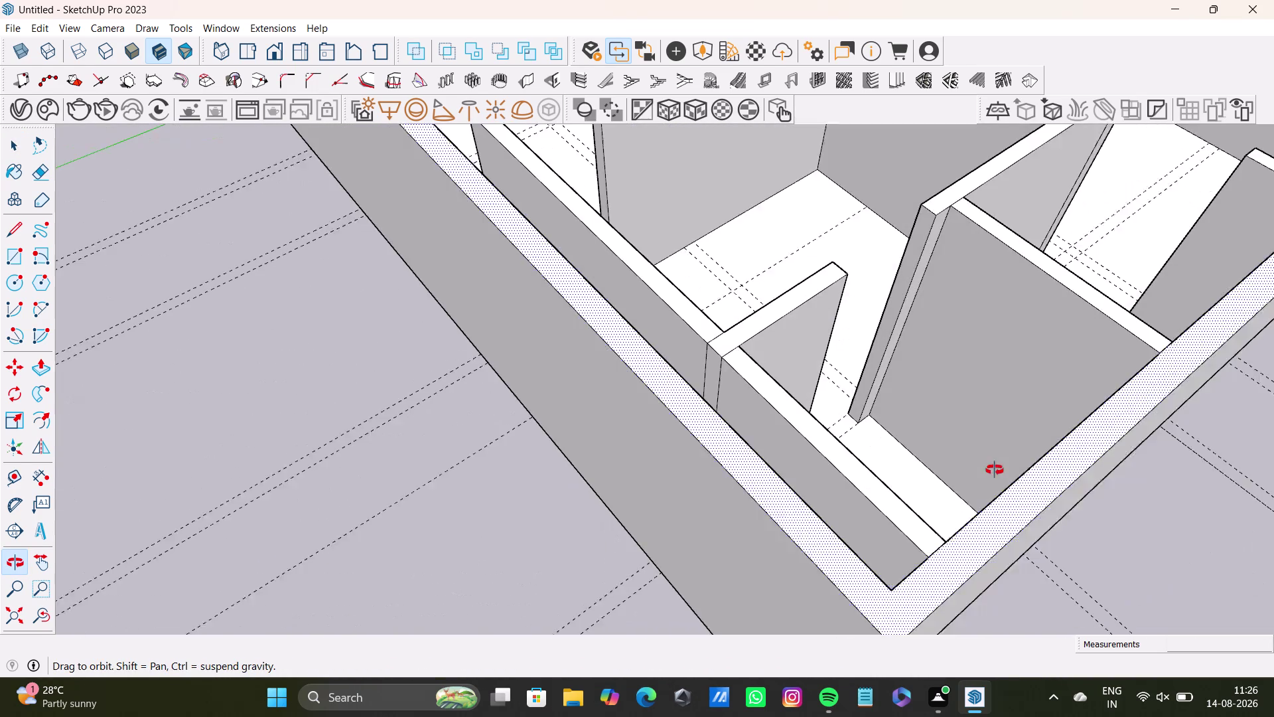
middle_drag(994, 470, 994, 471)
middle_drag(712, 393, 724, 542)
middle_drag(711, 486, 707, 653)
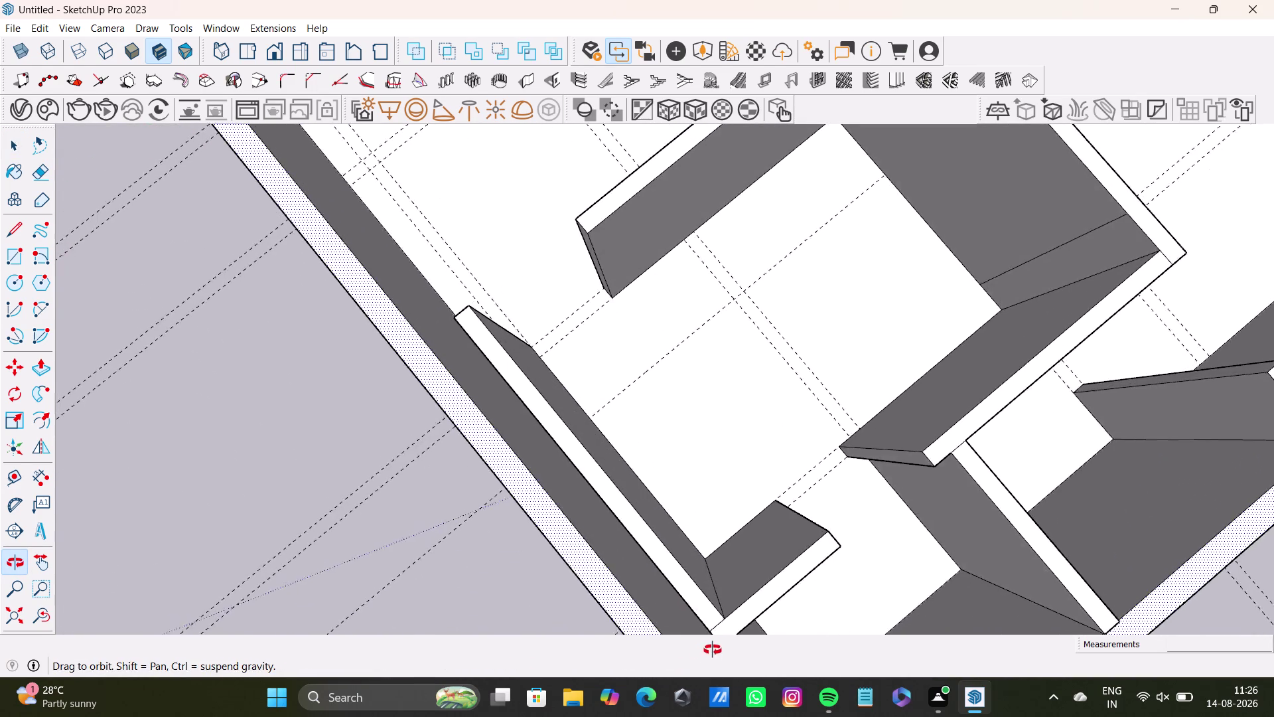
middle_drag(707, 653, 506, 596)
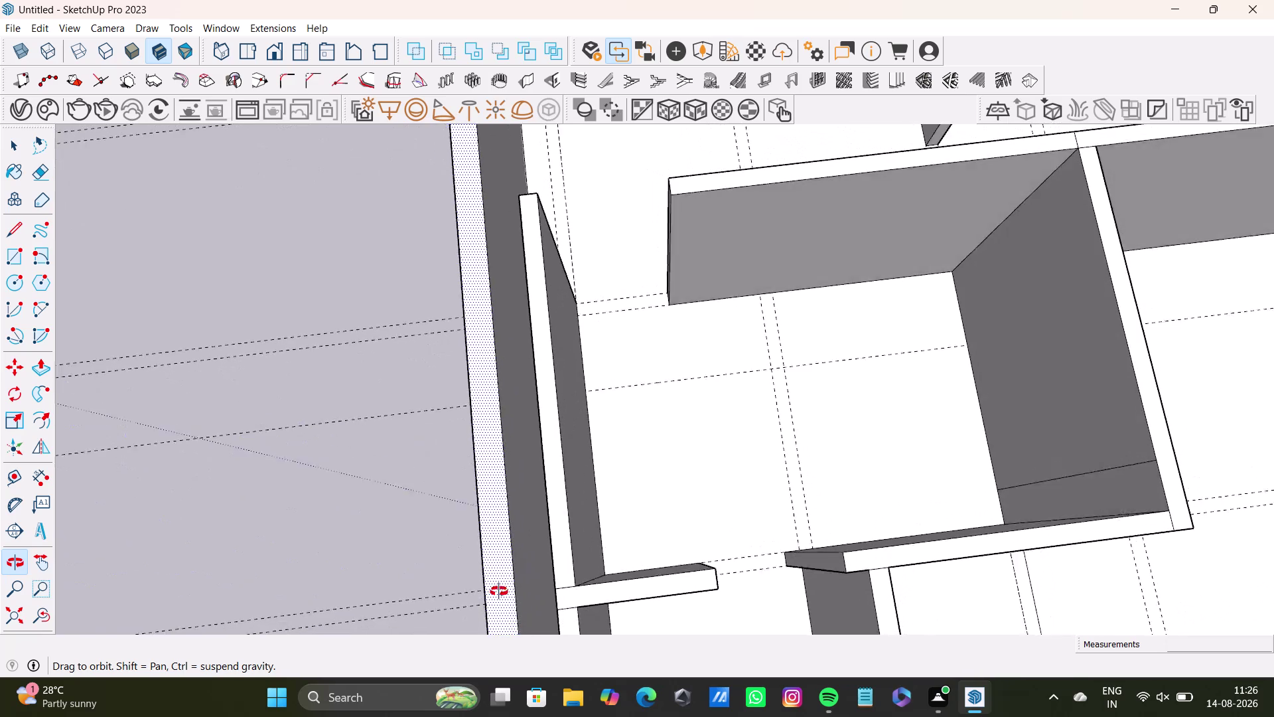
middle_drag(505, 596, 181, 527)
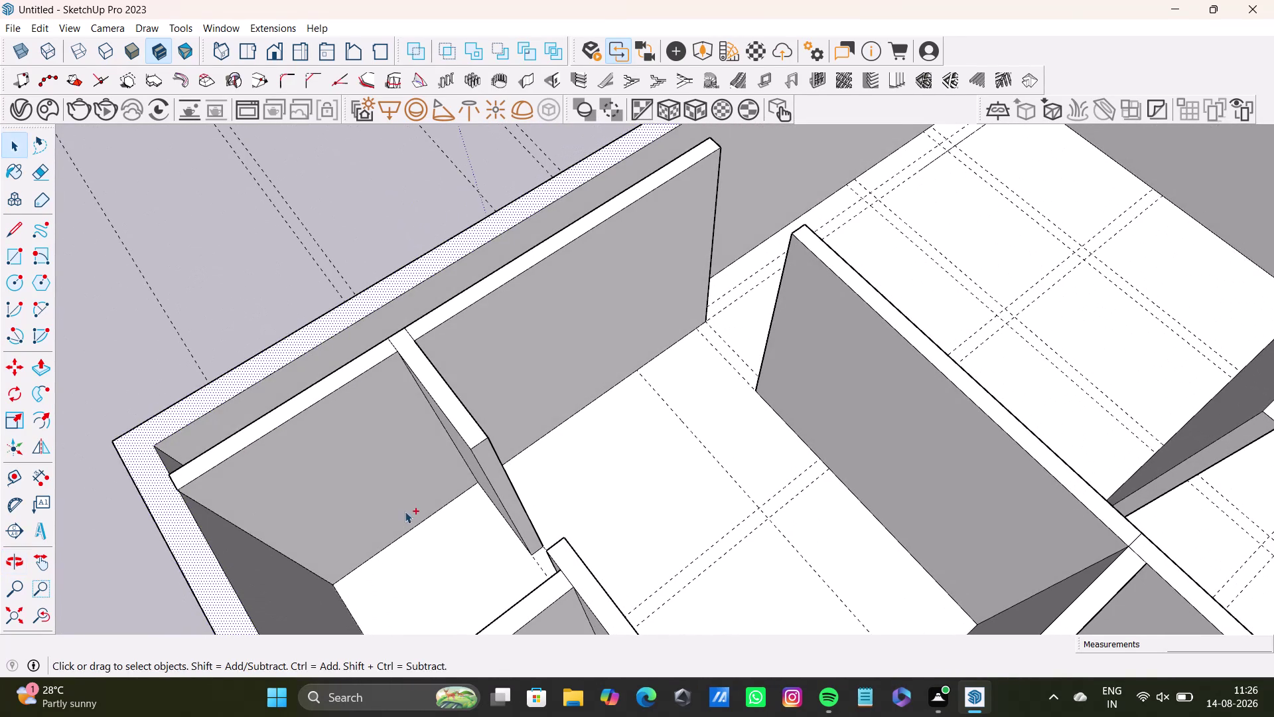
Undo the raised outer wall with Ctrl+Z and zoom out over the plan.
key(ctrl+z)
click(468, 430)
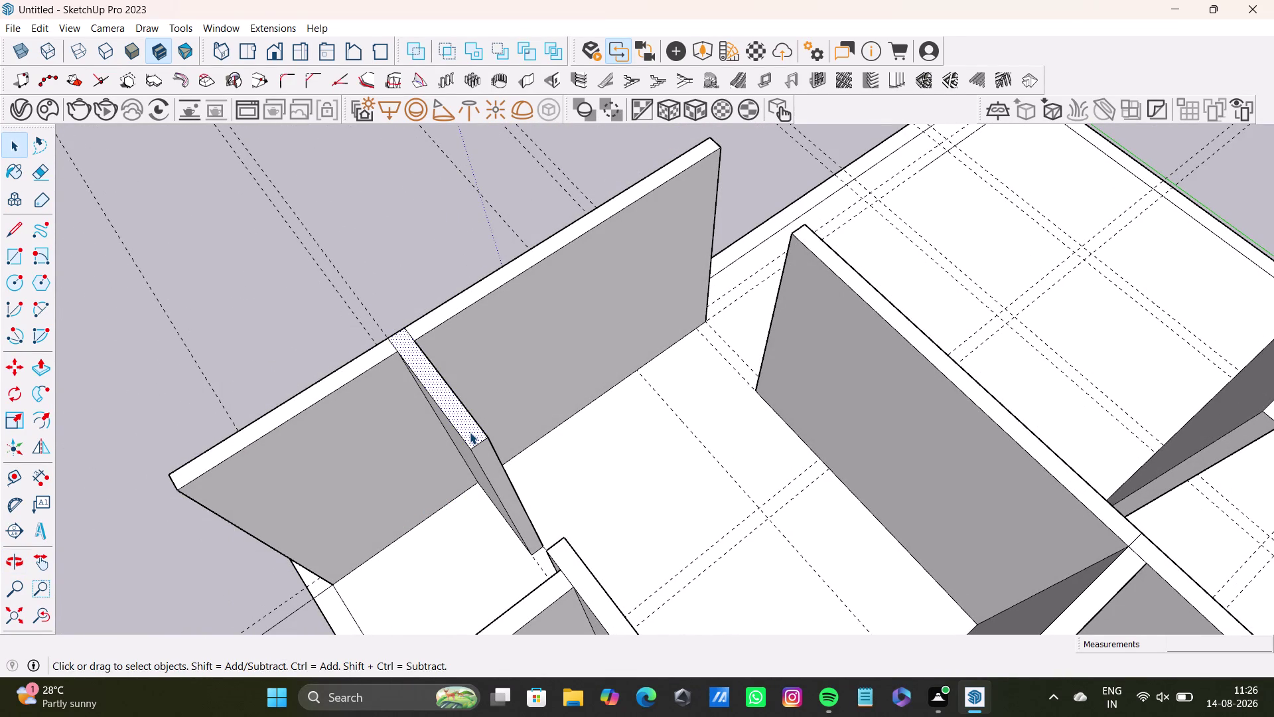
key(ctrl+z)
key(ctrl+z)
scroll(down, 3)
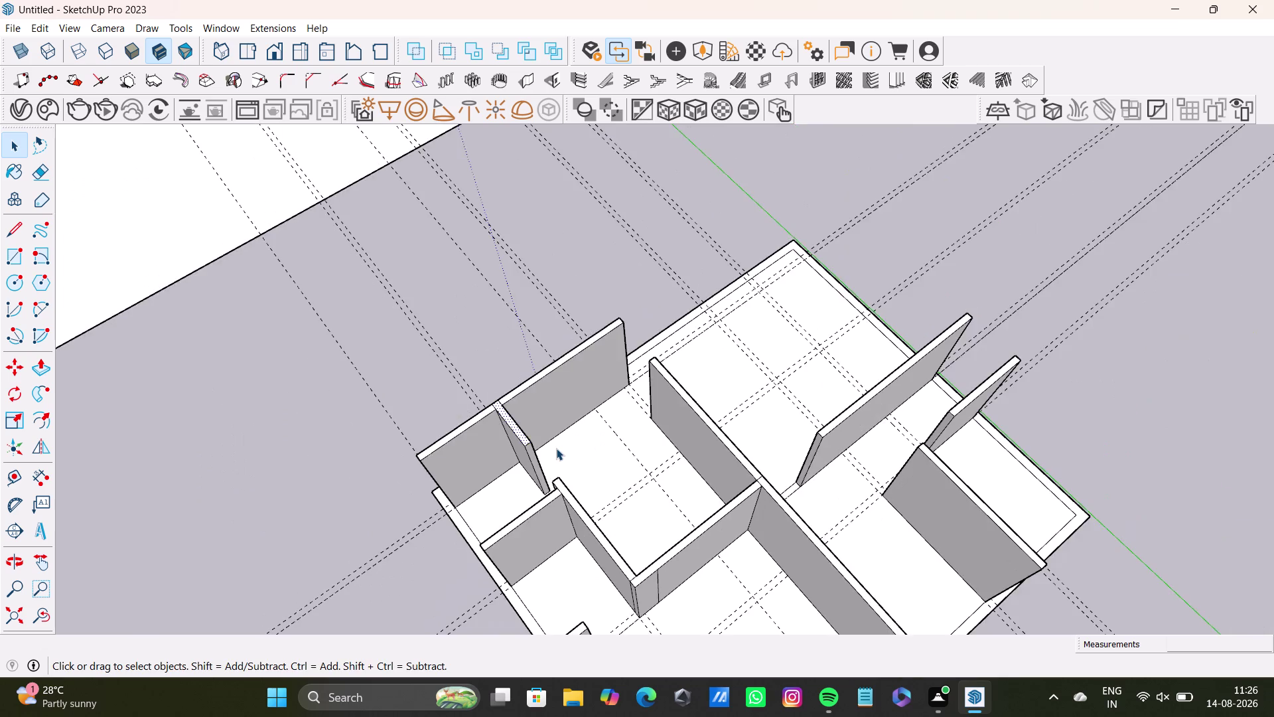
middle_drag(557, 448, 939, 499)
Step back and forth through undo and redo, ending on the Select tool.
key(ctrl+z)
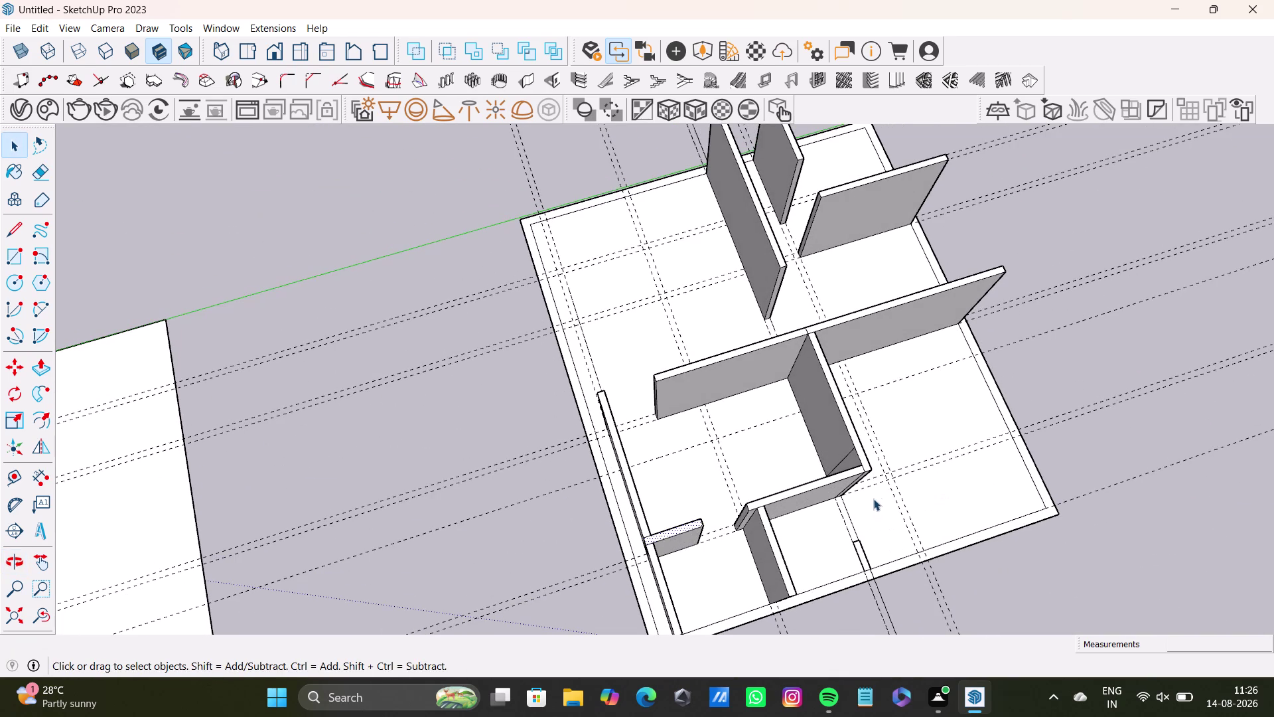
key(ctrl+z)
key(ctrl+y)
key(ctrl+y)
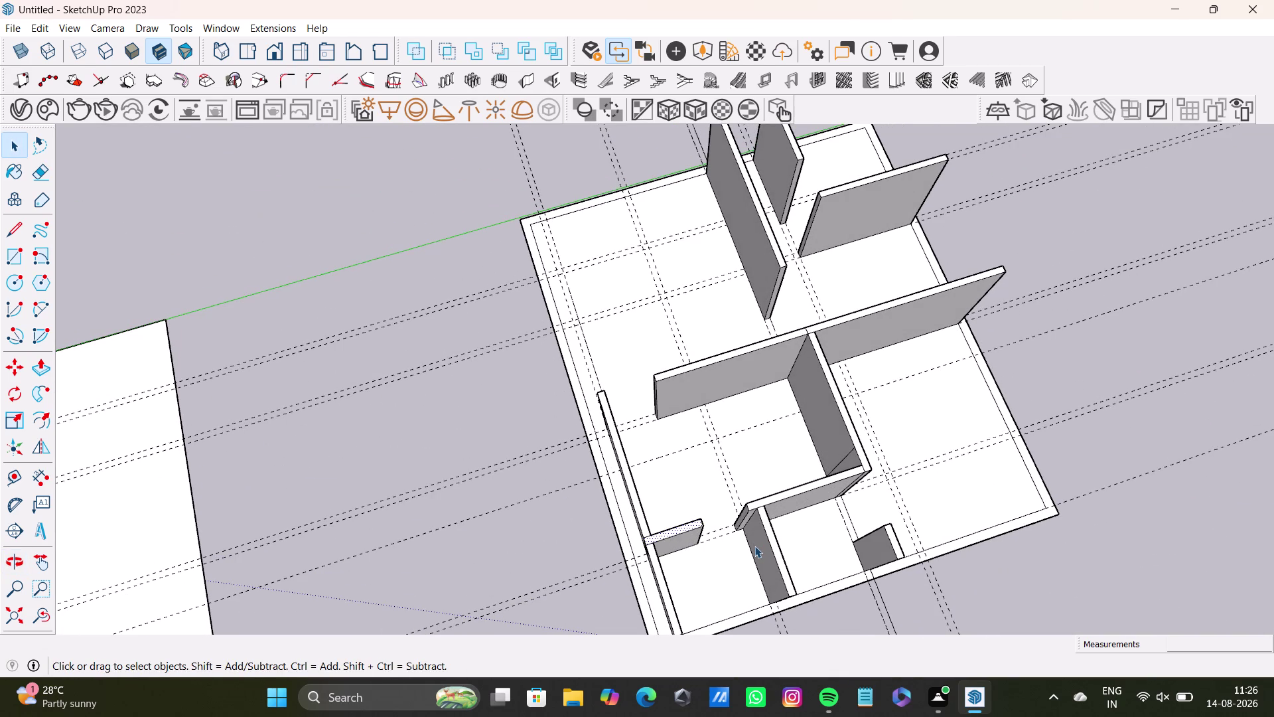
key(space)
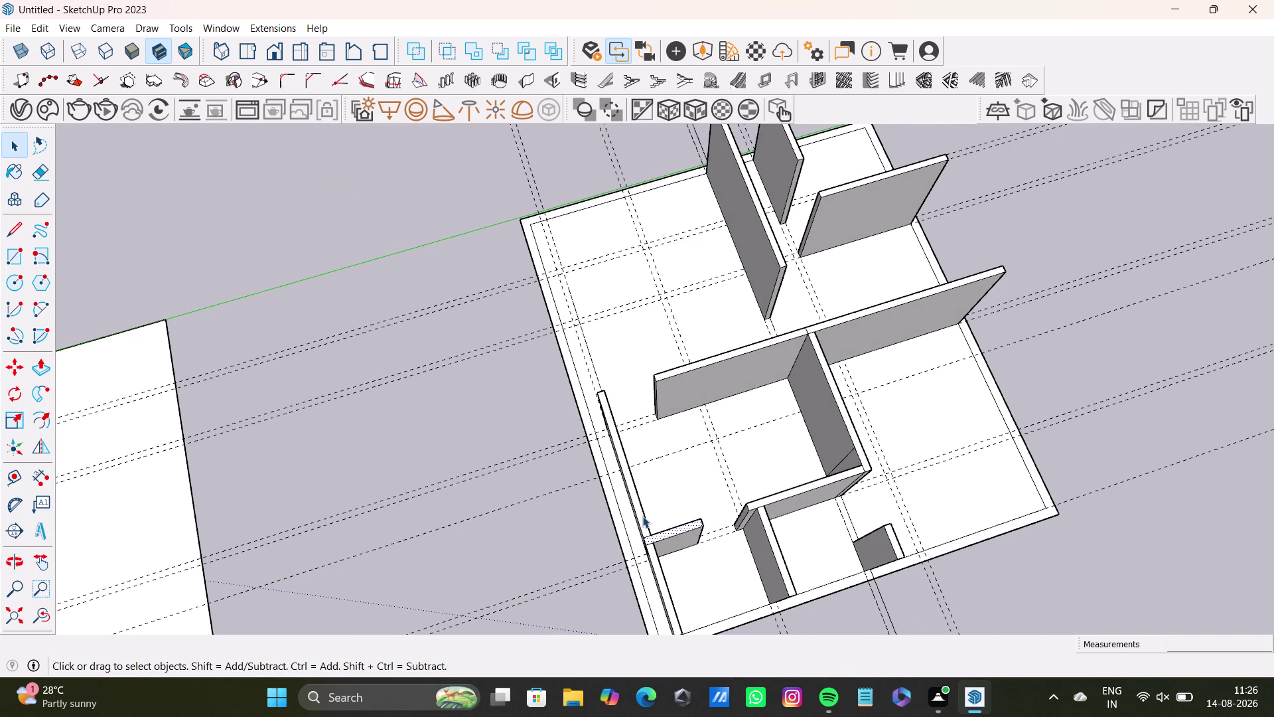
Push/pull the thin left strip face to a new height.
click(642, 516)
click(643, 527)
click(648, 529)
scroll(up, 3)
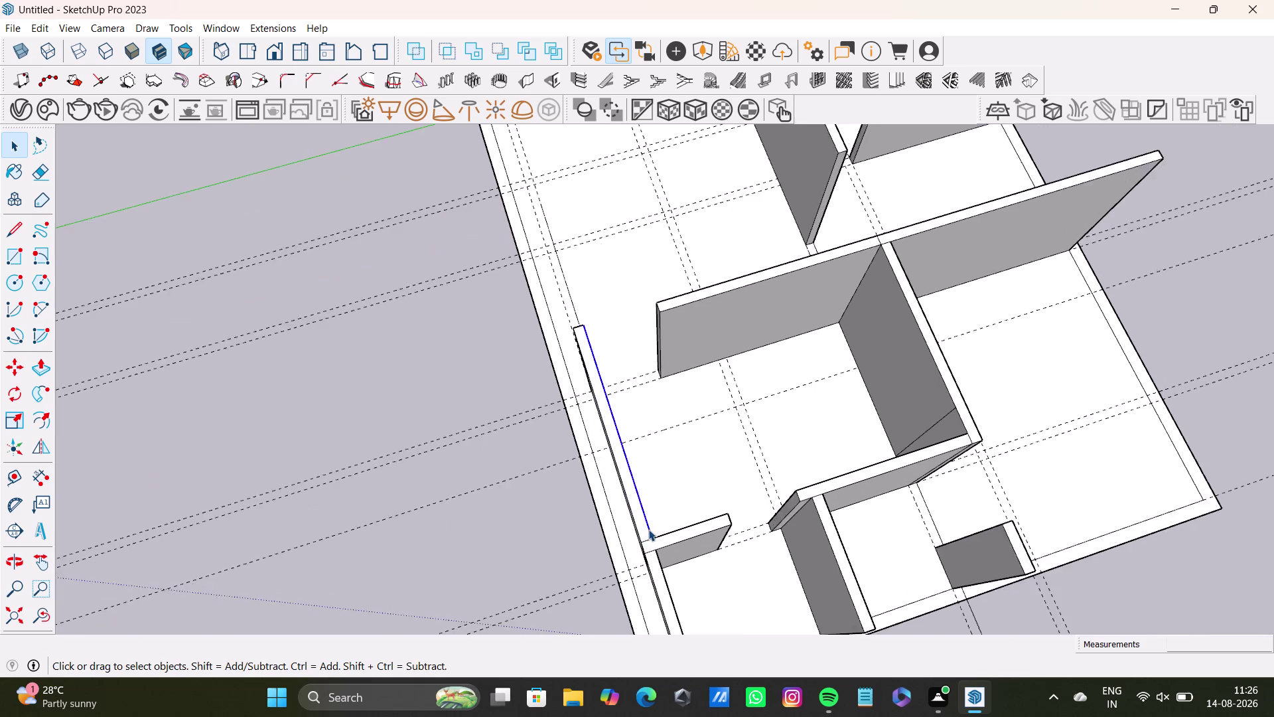
scroll(up, 3)
click(643, 527)
key(p)
click(643, 527)
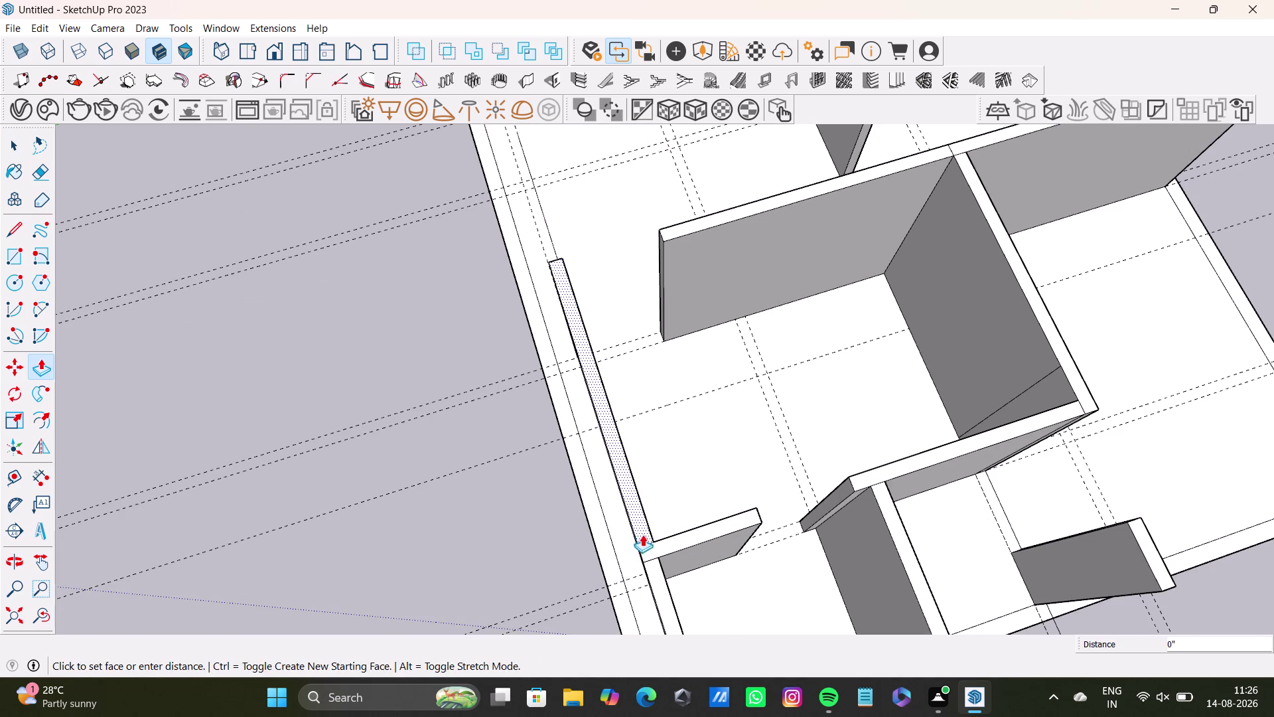
middle_drag(641, 562, 867, 388)
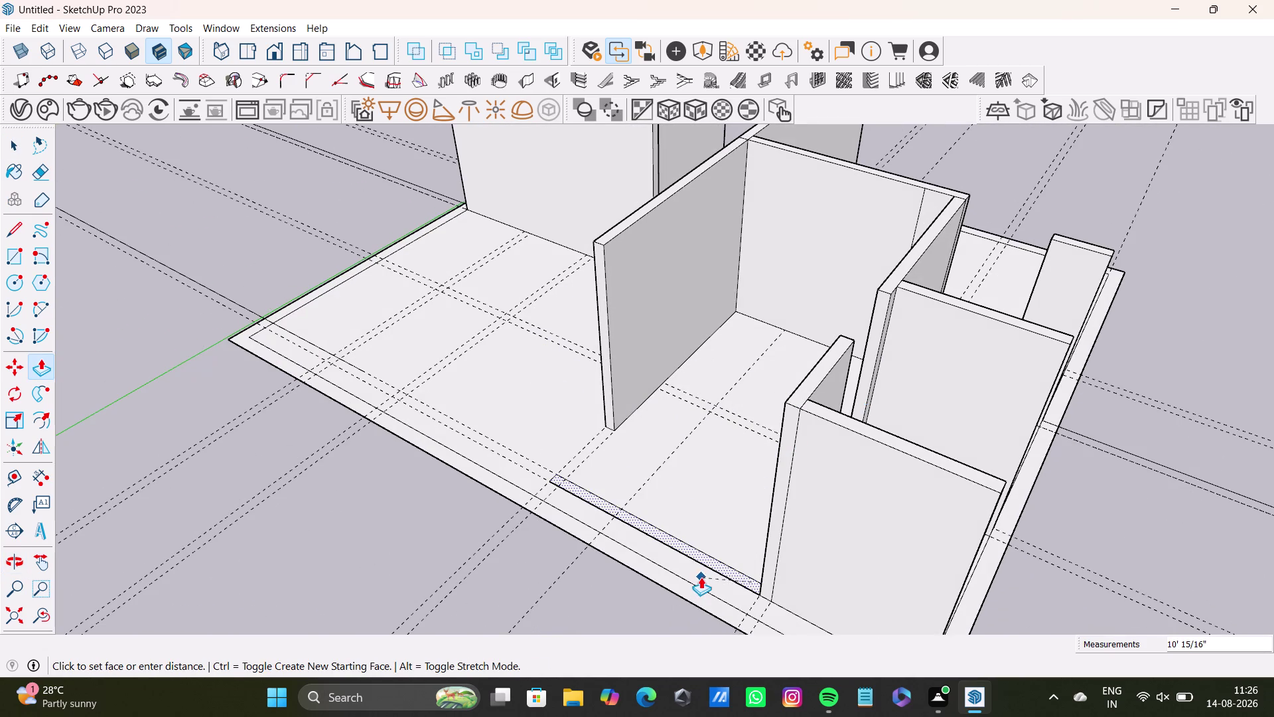
click(701, 577)
key(space)
Push the short front wall piece down flush with the slab.
click(807, 393)
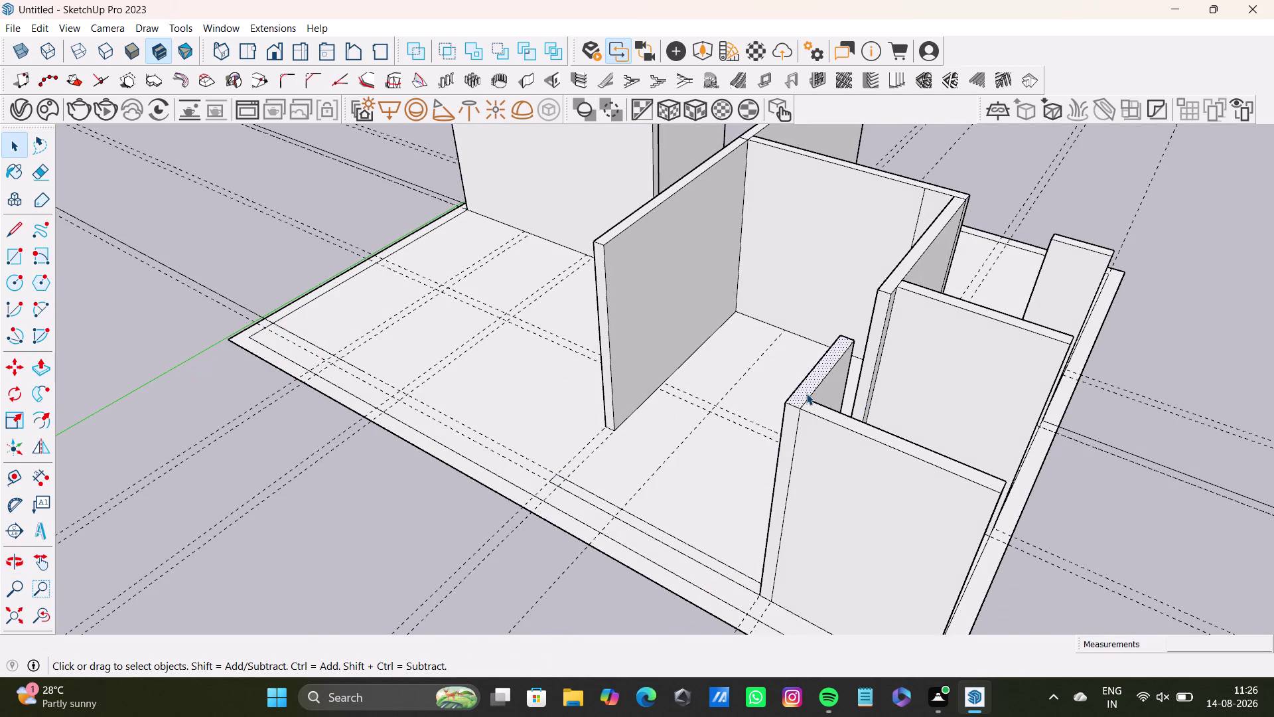
key(p)
click(806, 393)
click(750, 591)
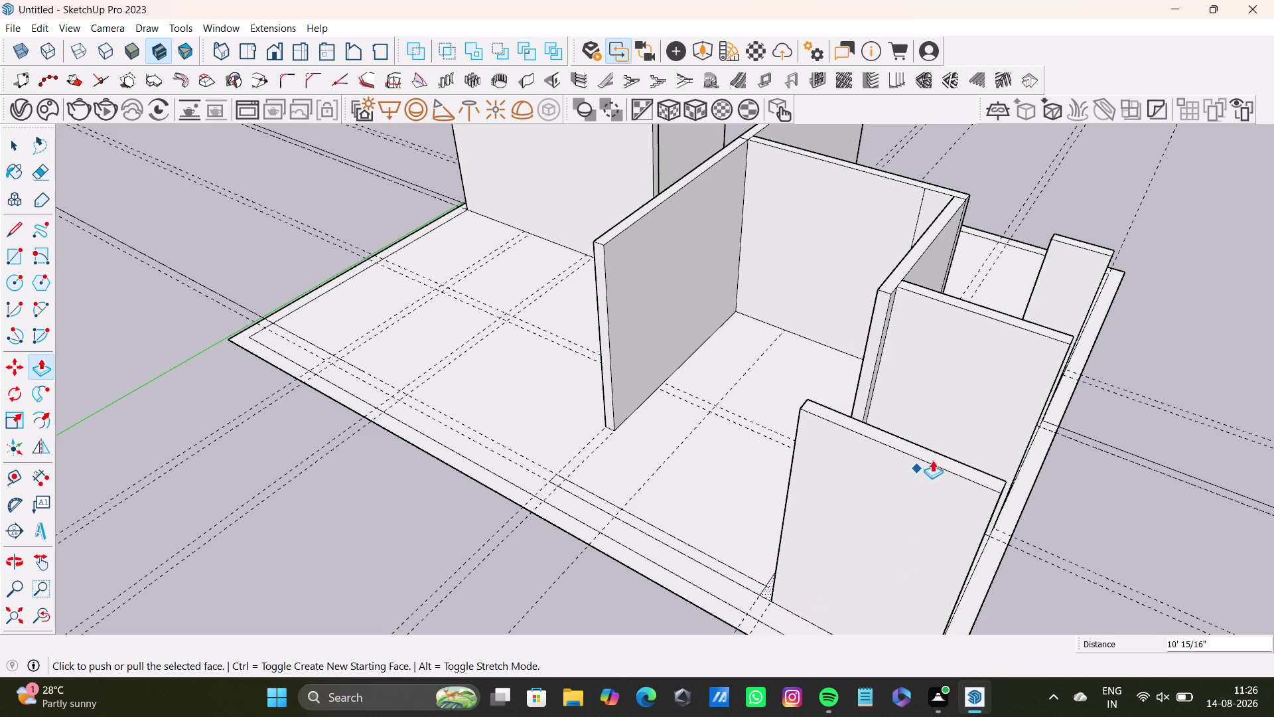
middle_drag(970, 525, 862, 454)
middle_drag(861, 445, 840, 507)
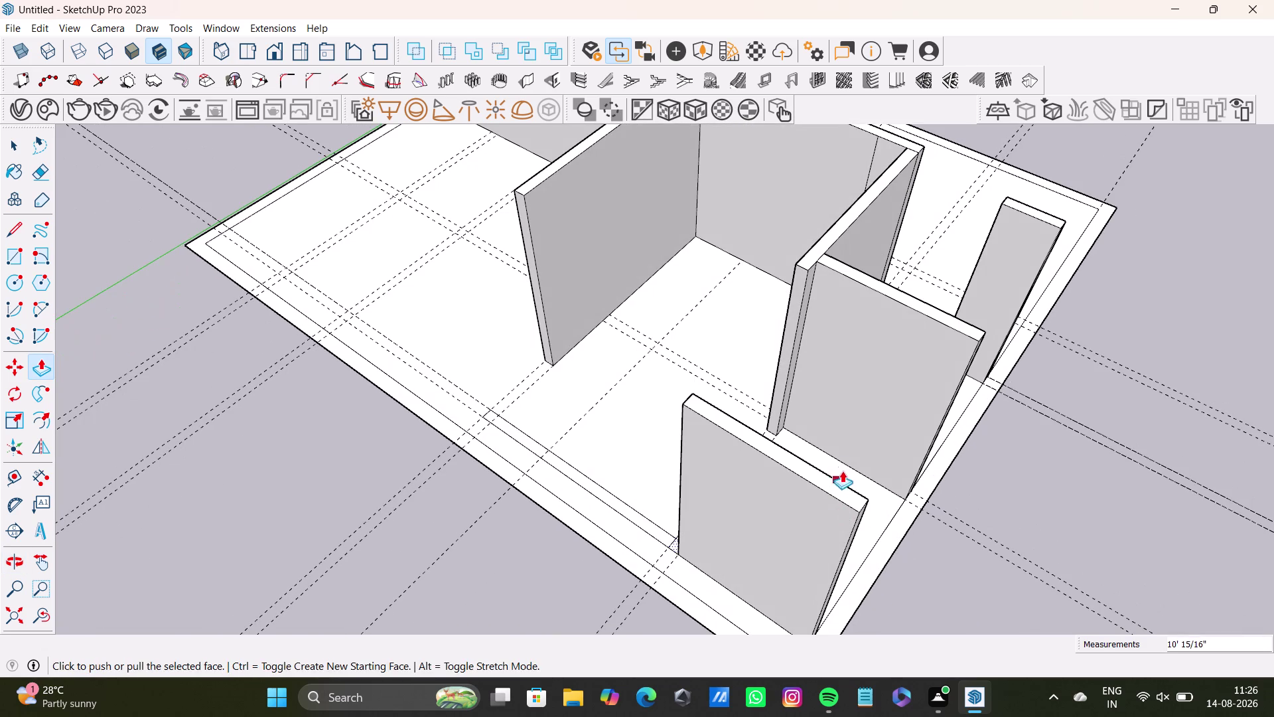
key(space)
click(851, 495)
key(p)
click(851, 494)
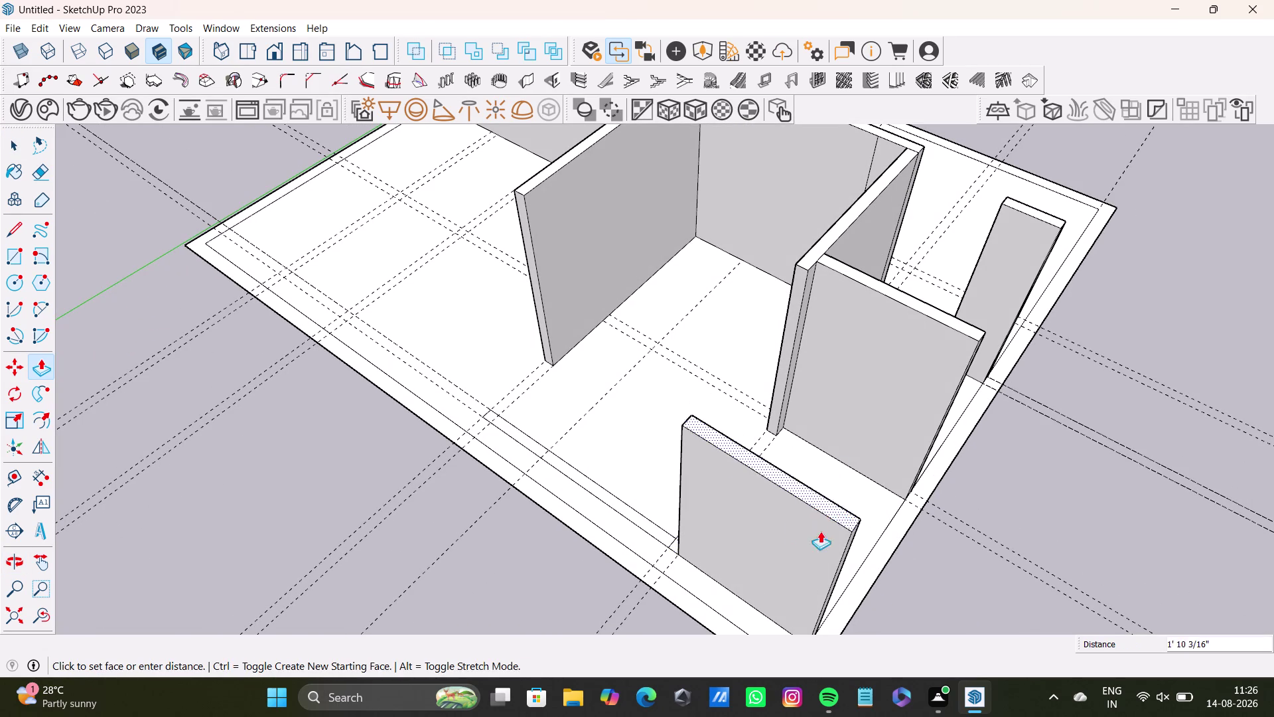
click(668, 535)
Orbit and zoom to inspect the strip along the slab's front edge.
scroll(down, 3)
middle_drag(675, 549, 731, 530)
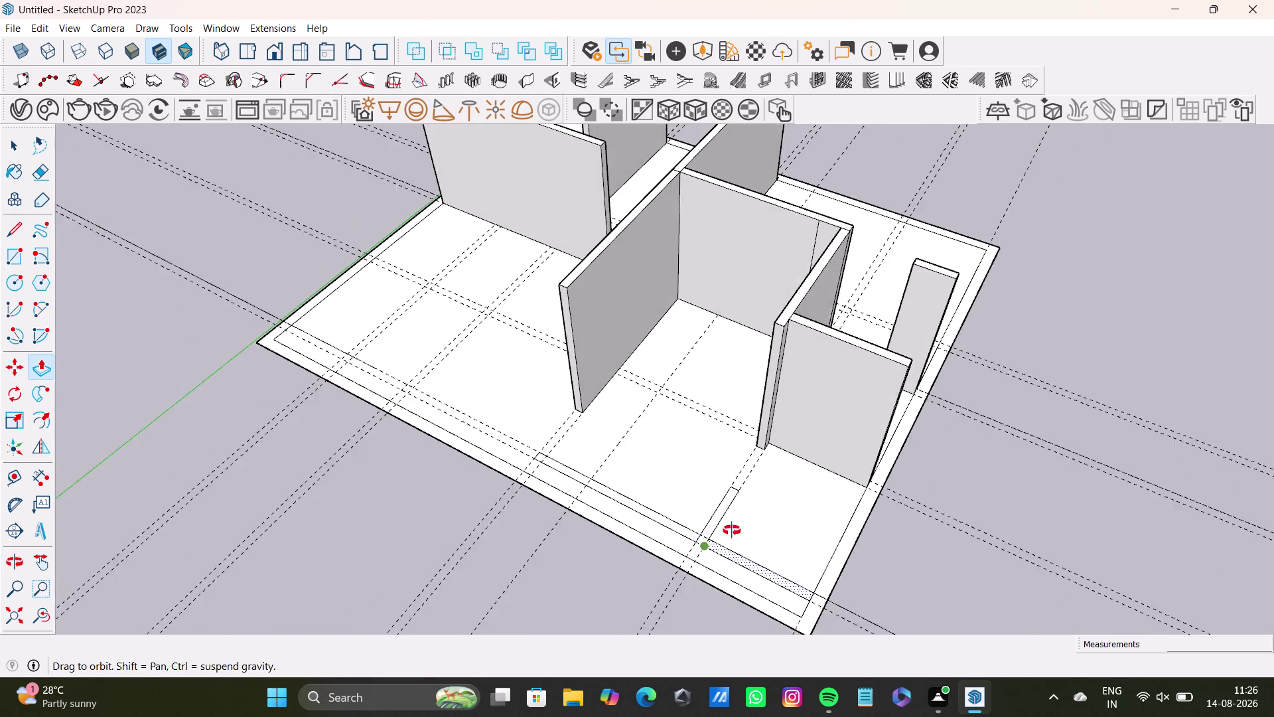
middle_drag(731, 530, 729, 593)
scroll(up, 3)
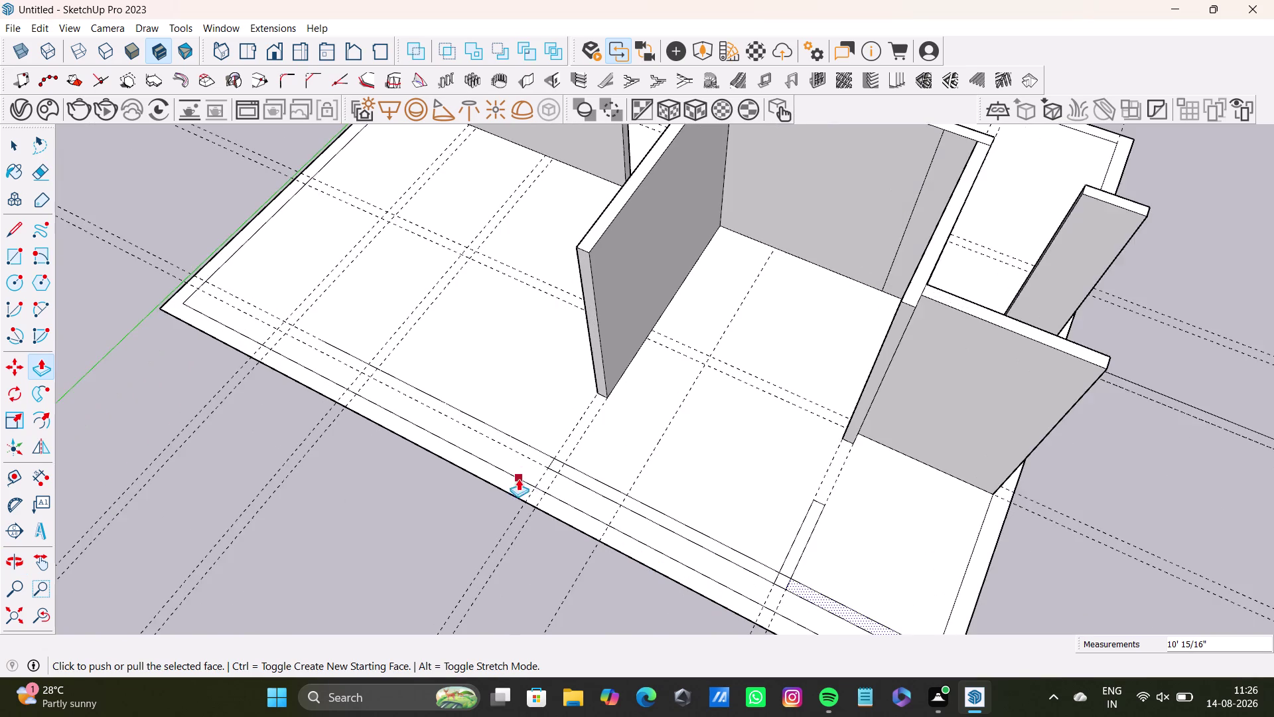
scroll(up, 3)
scroll(down, 3)
middle_drag(623, 480, 726, 479)
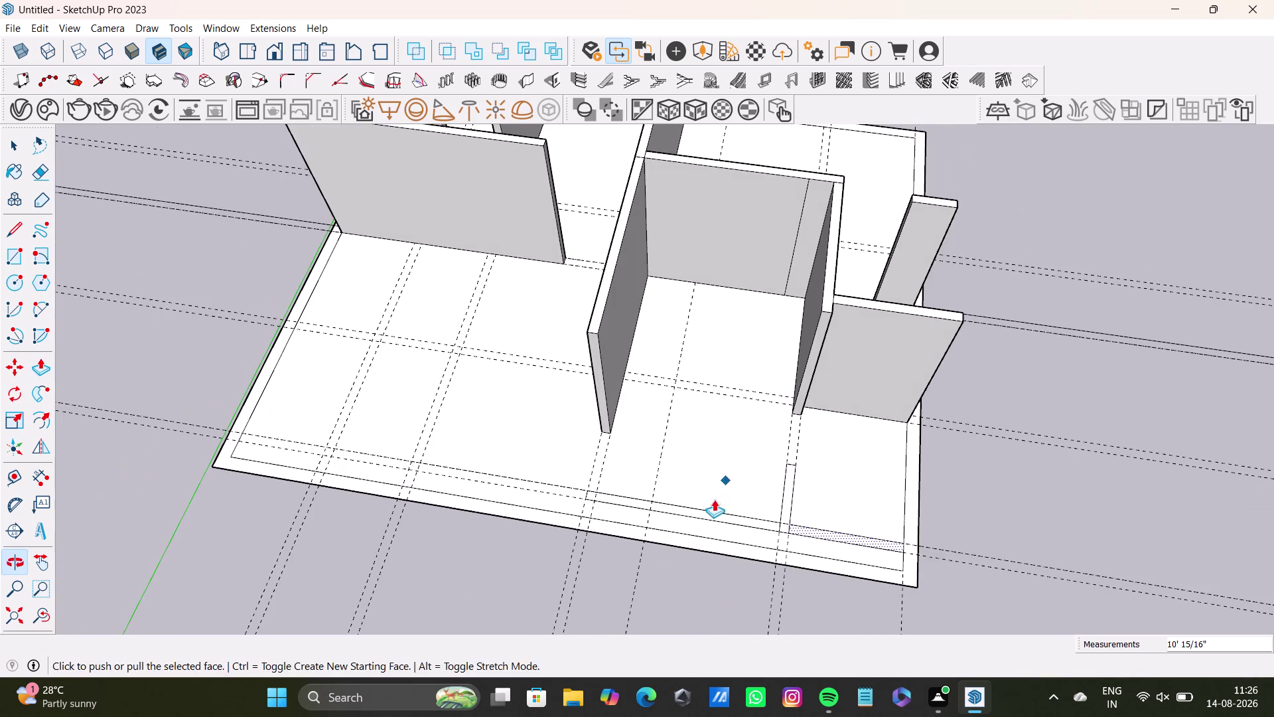
middle_drag(710, 508, 706, 559)
middle_drag(704, 554, 658, 523)
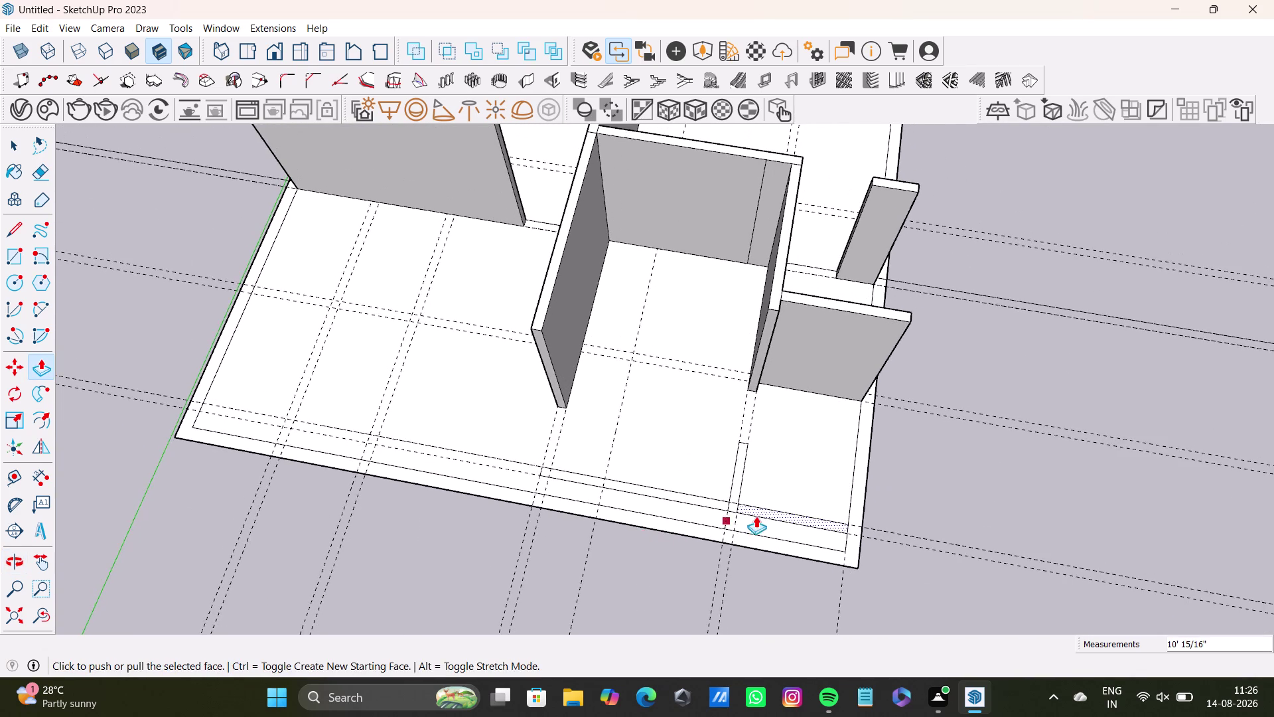
scroll(up, 3)
key(space)
Delete the stray edges along the slab's front strip.
click(689, 494)
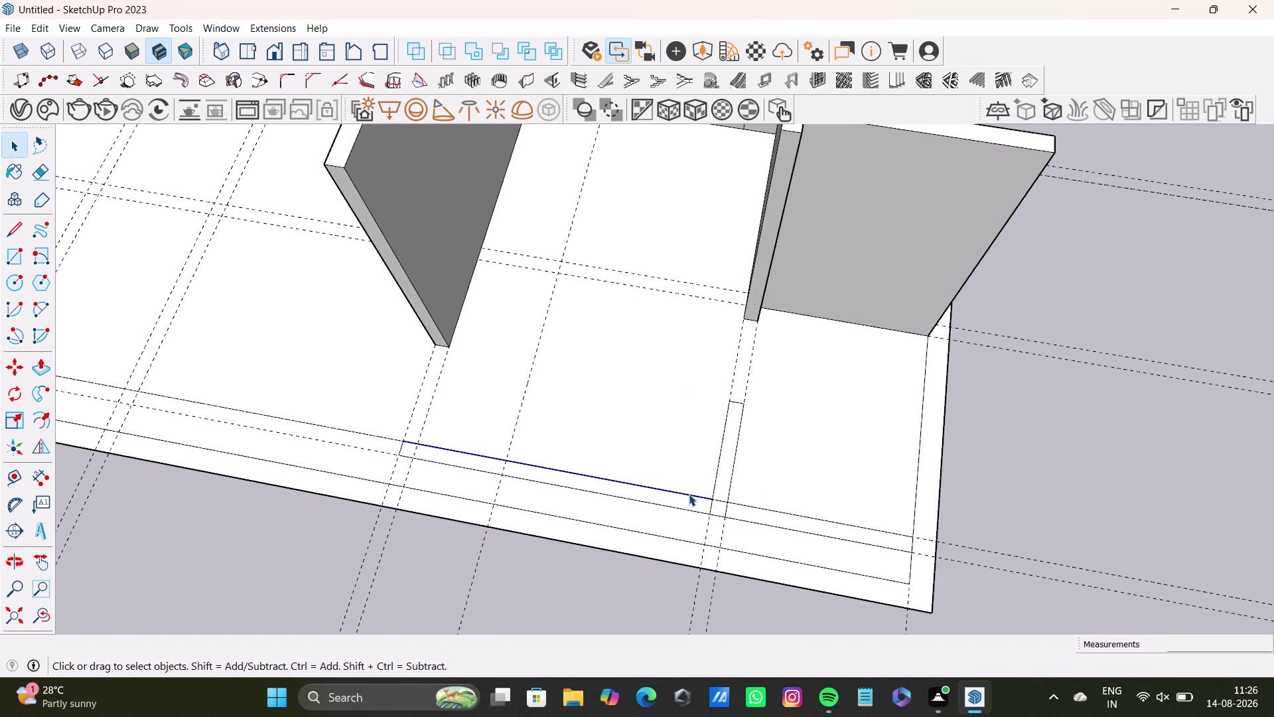
key(Delete)
click(693, 509)
key(Delete)
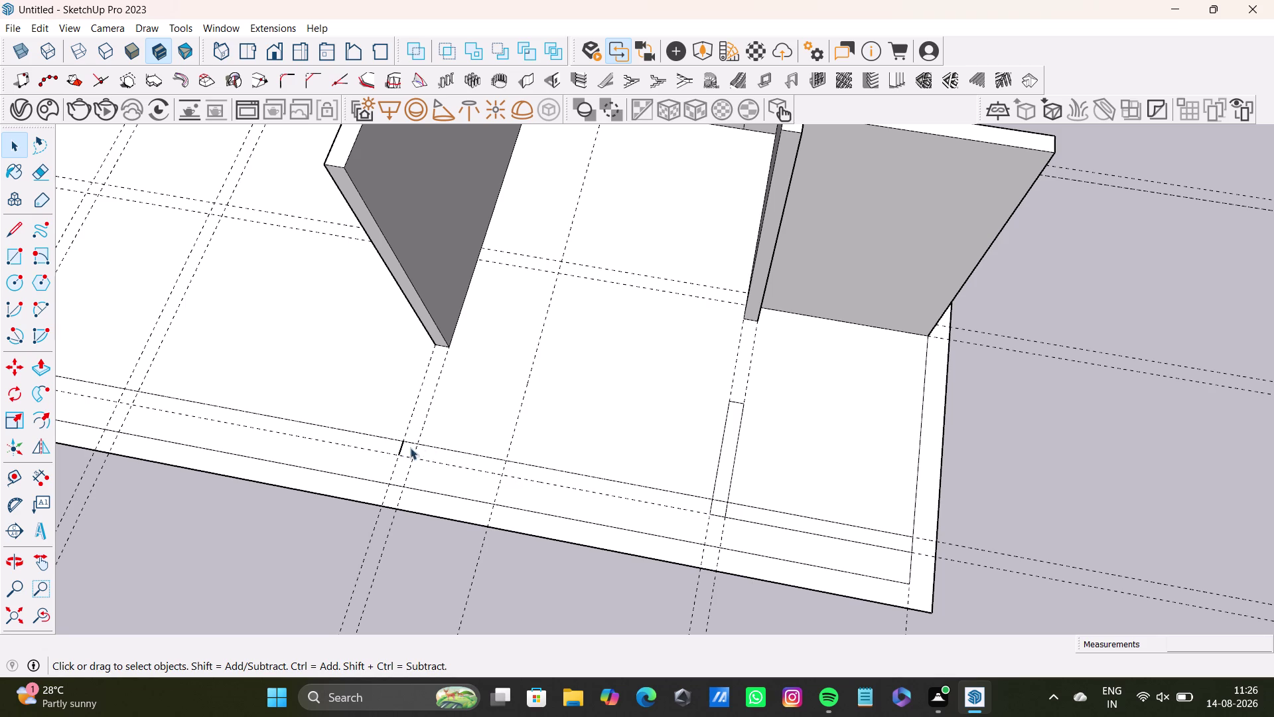
click(398, 449)
key(Delete)
click(402, 446)
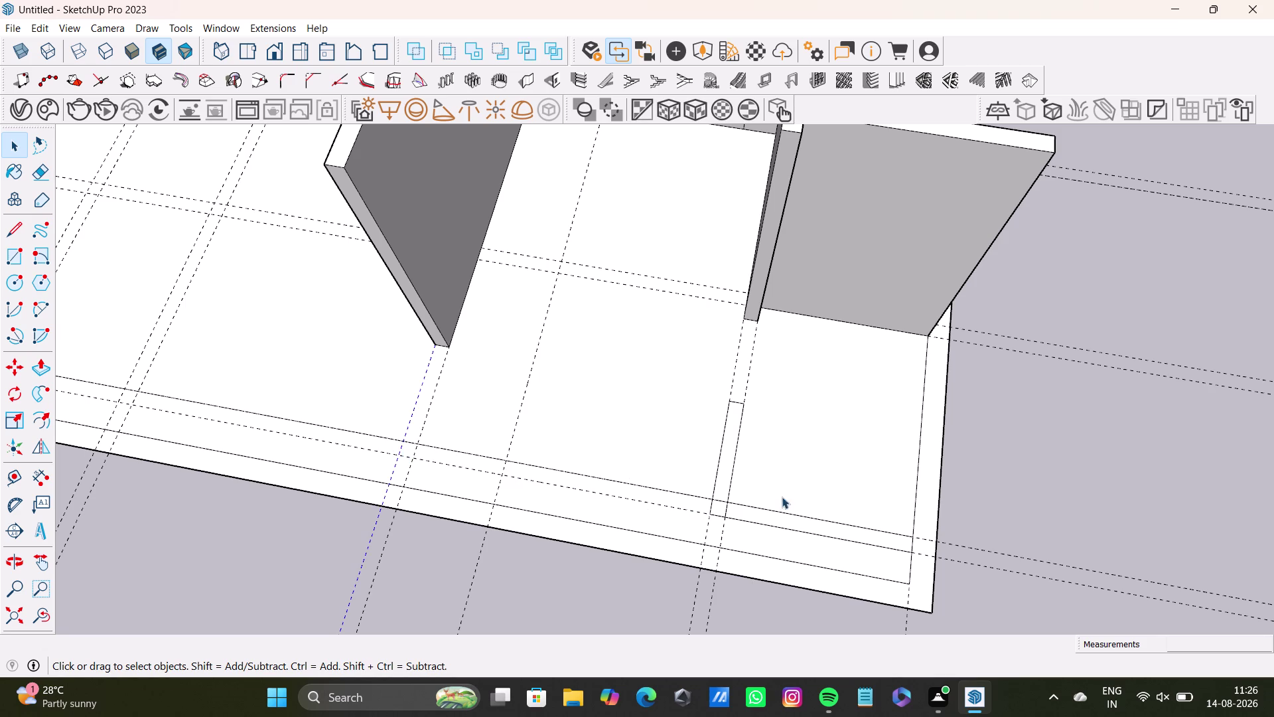
scroll(up, 3)
click(779, 512)
key(Delete)
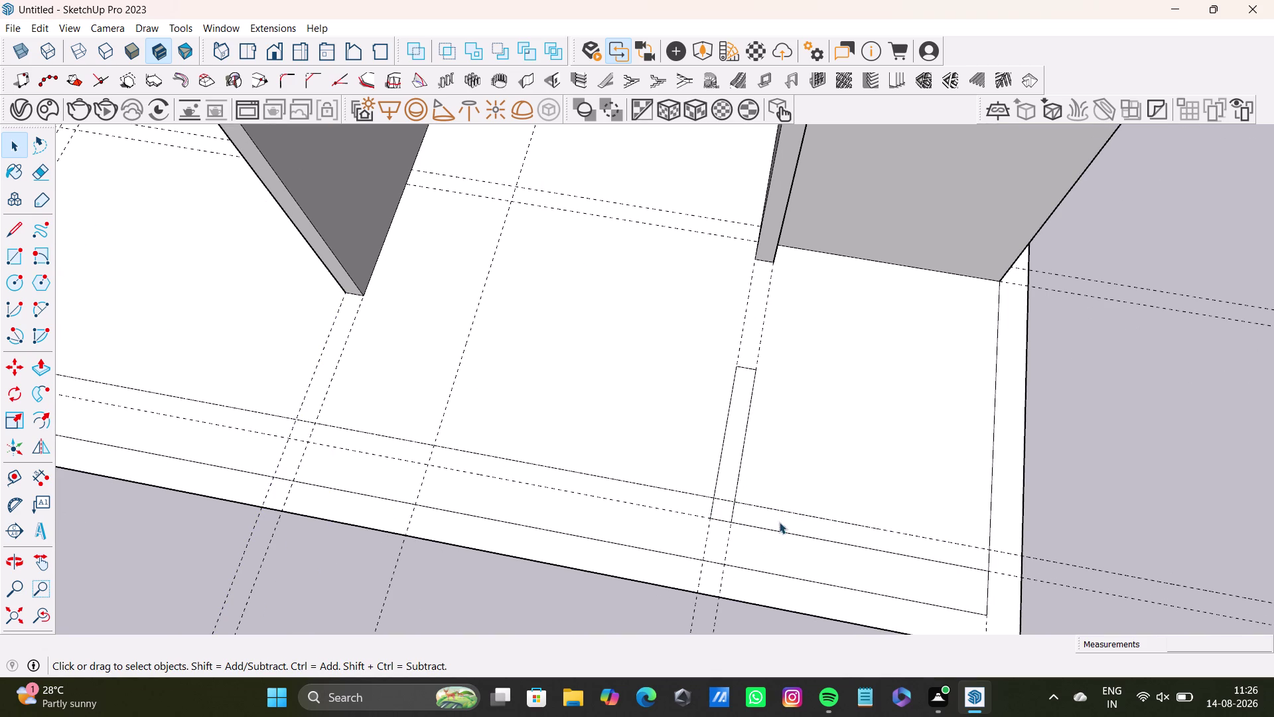
Delete the remaining edges of the old thin rectangle footprint.
click(779, 531)
key(Delete)
click(722, 518)
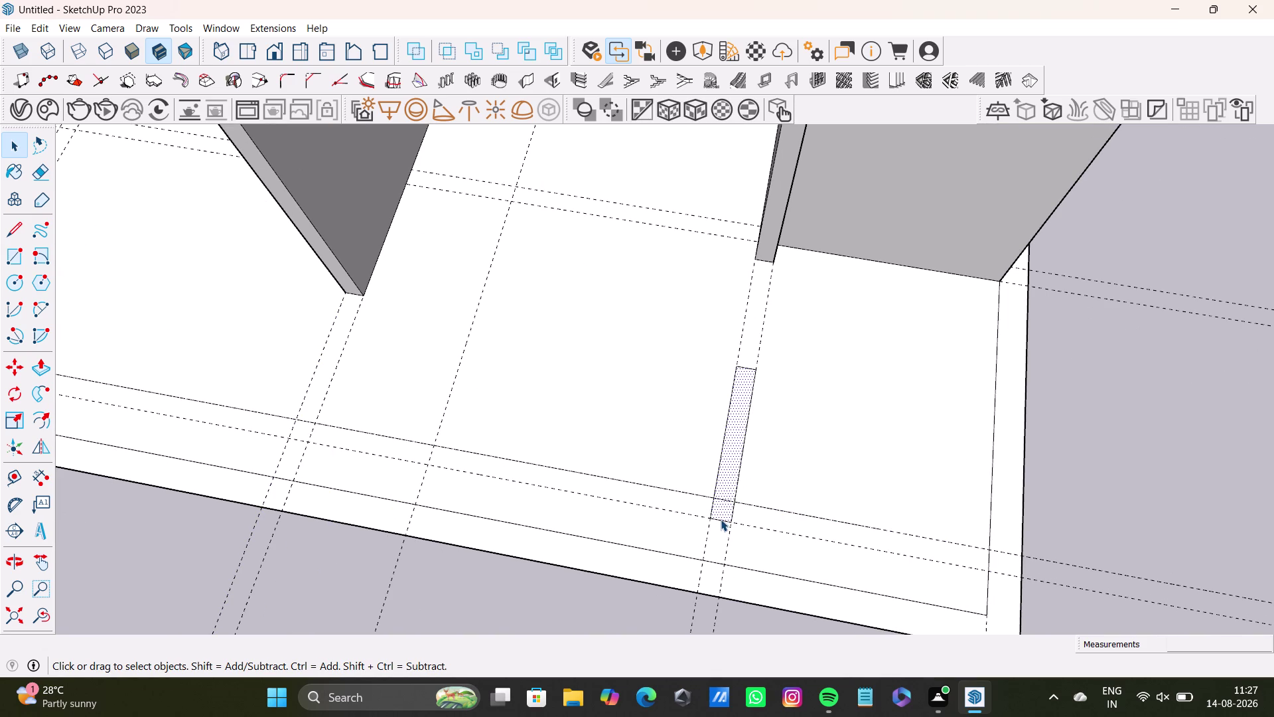
click(720, 519)
key(Delete)
click(727, 499)
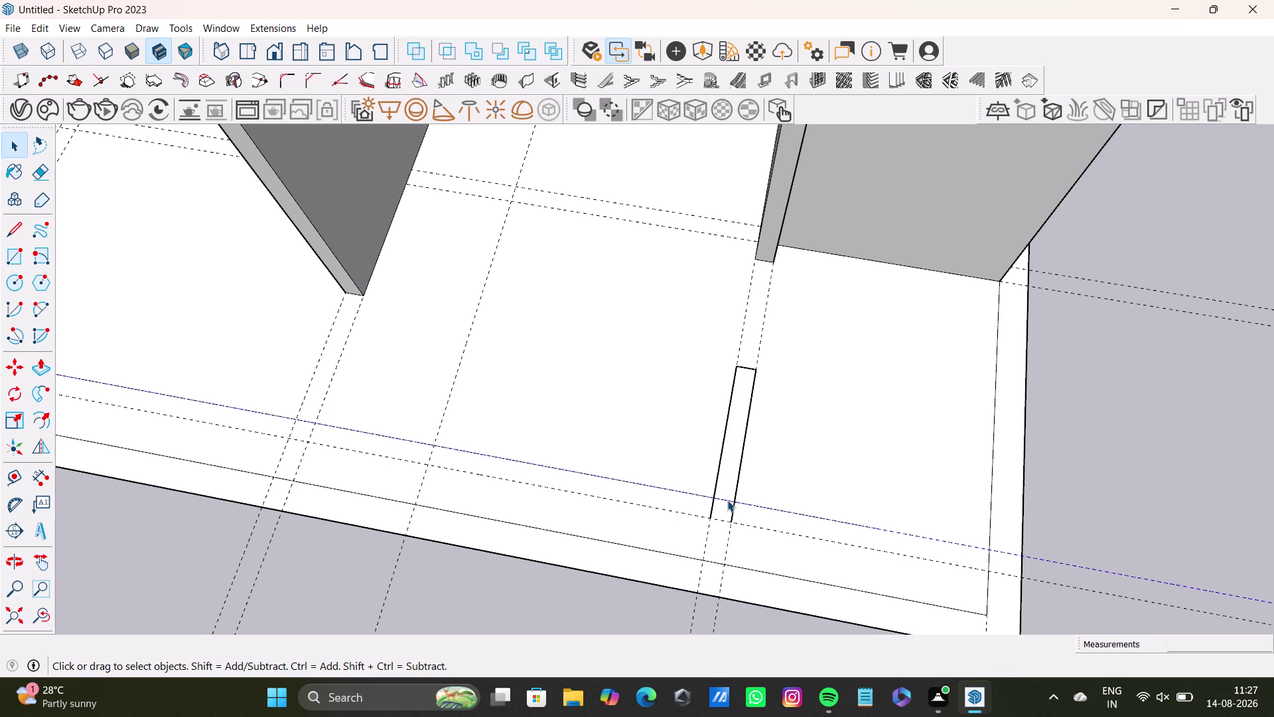
key(Delete)
scroll(down, 3)
scroll(down, 3)
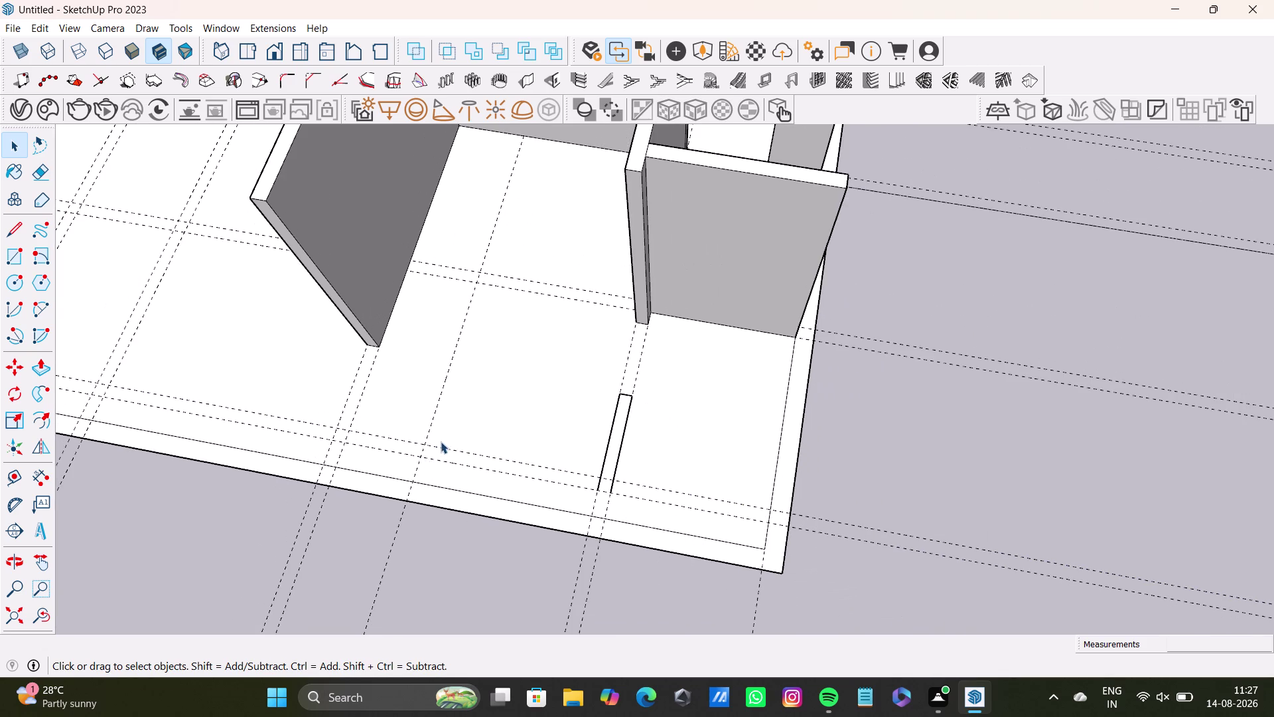
scroll(down, 3)
middle_drag(450, 434, 488, 430)
Draw a second thin rectangle footprint near the slab's left side.
click(8, 253)
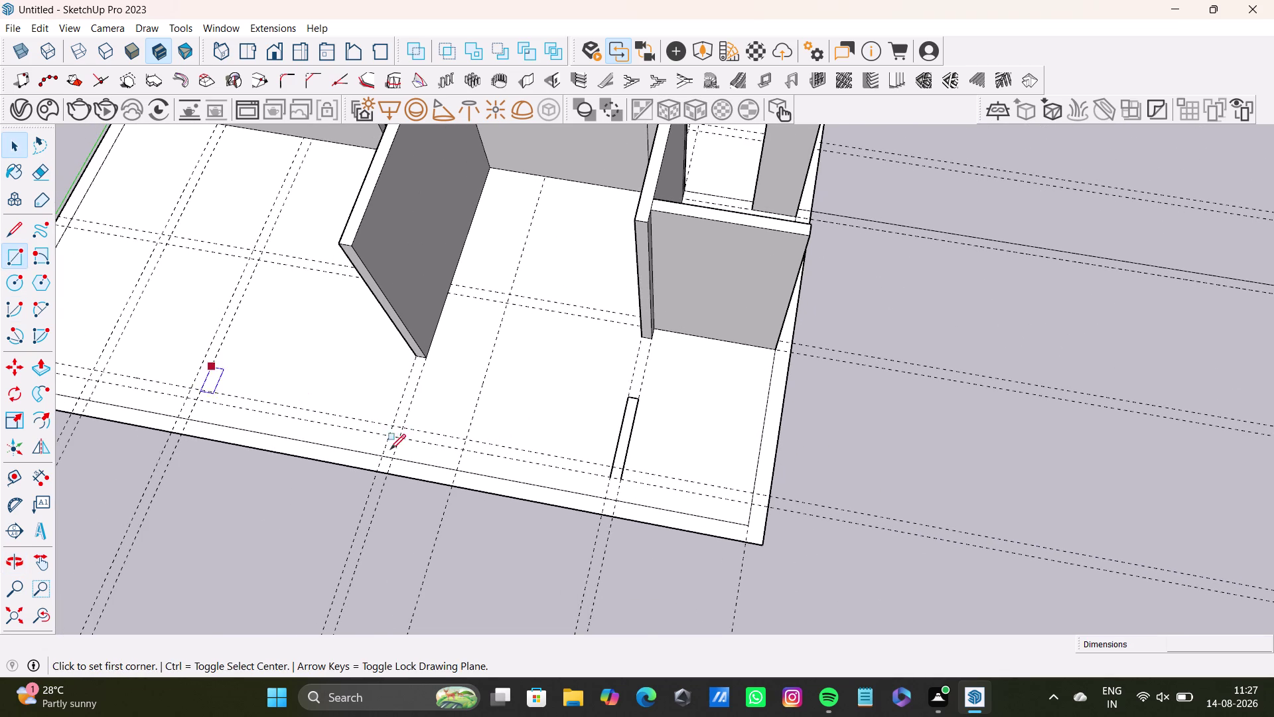
scroll(up, 3)
click(367, 452)
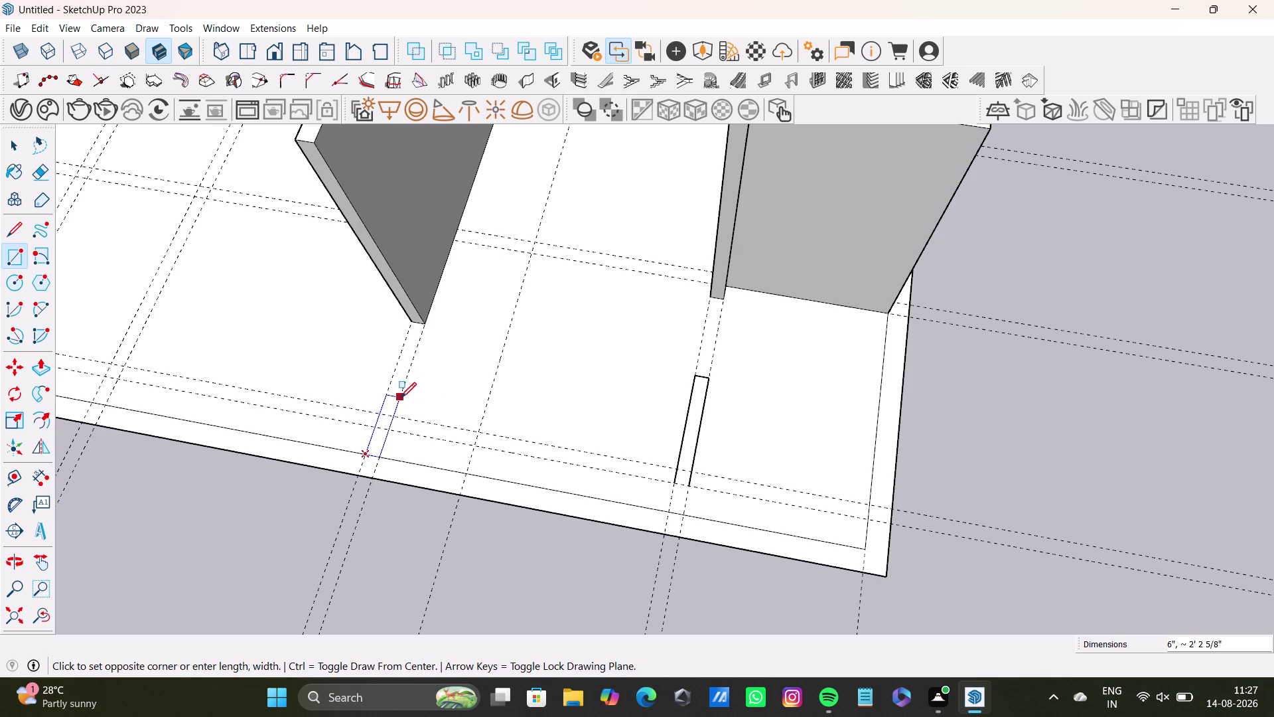
click(401, 398)
key(space)
scroll(up, 3)
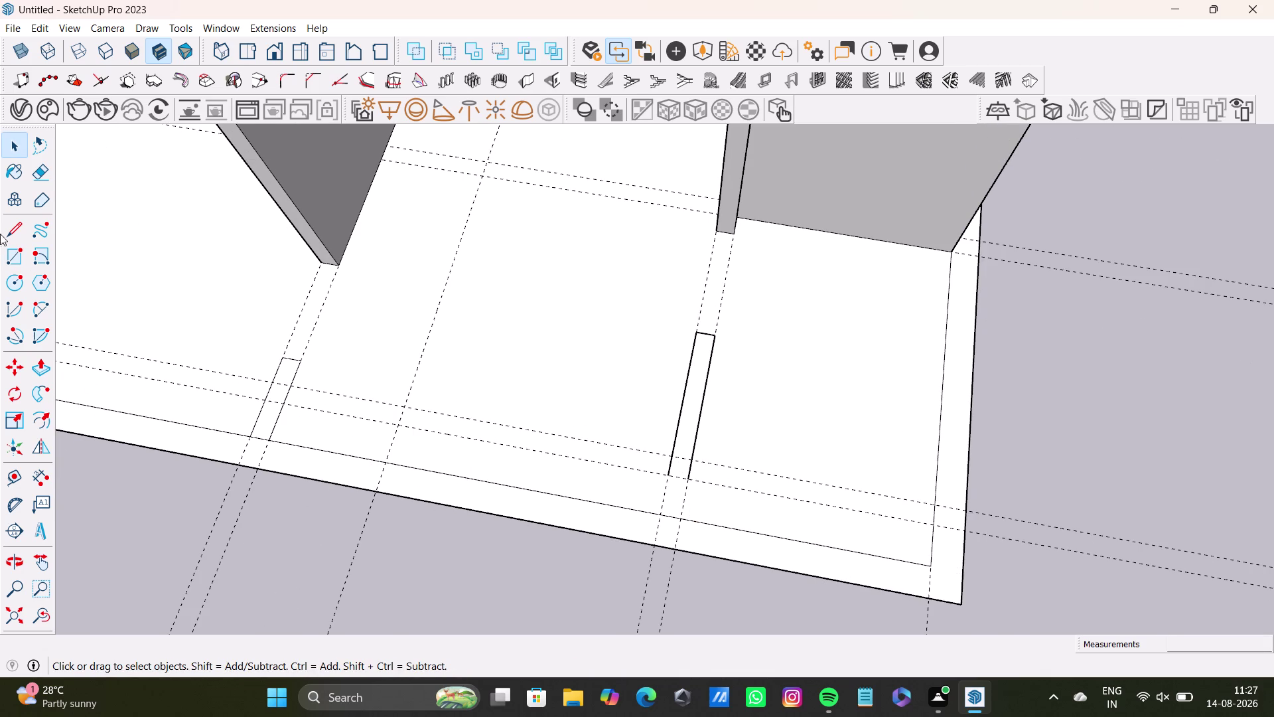
Close the first thin rectangle with lines from its bottom corners to the slab's front edge.
click(20, 223)
scroll(up, 3)
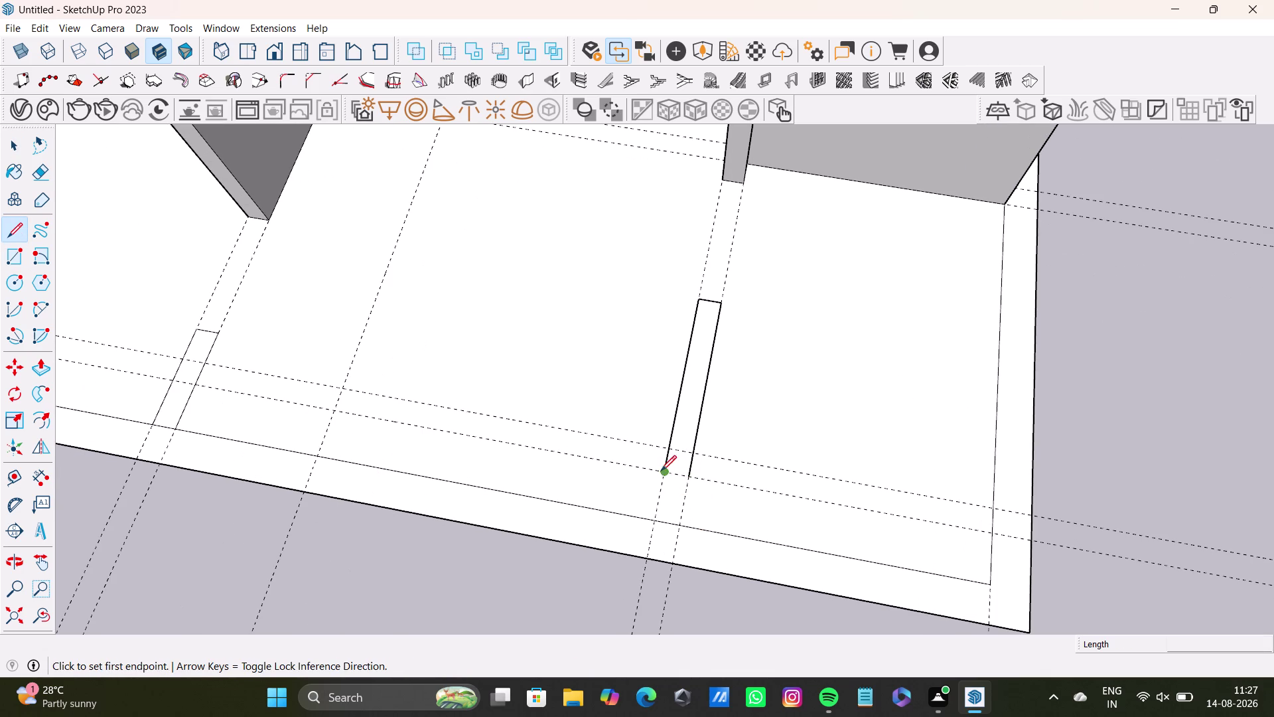
click(666, 475)
click(657, 520)
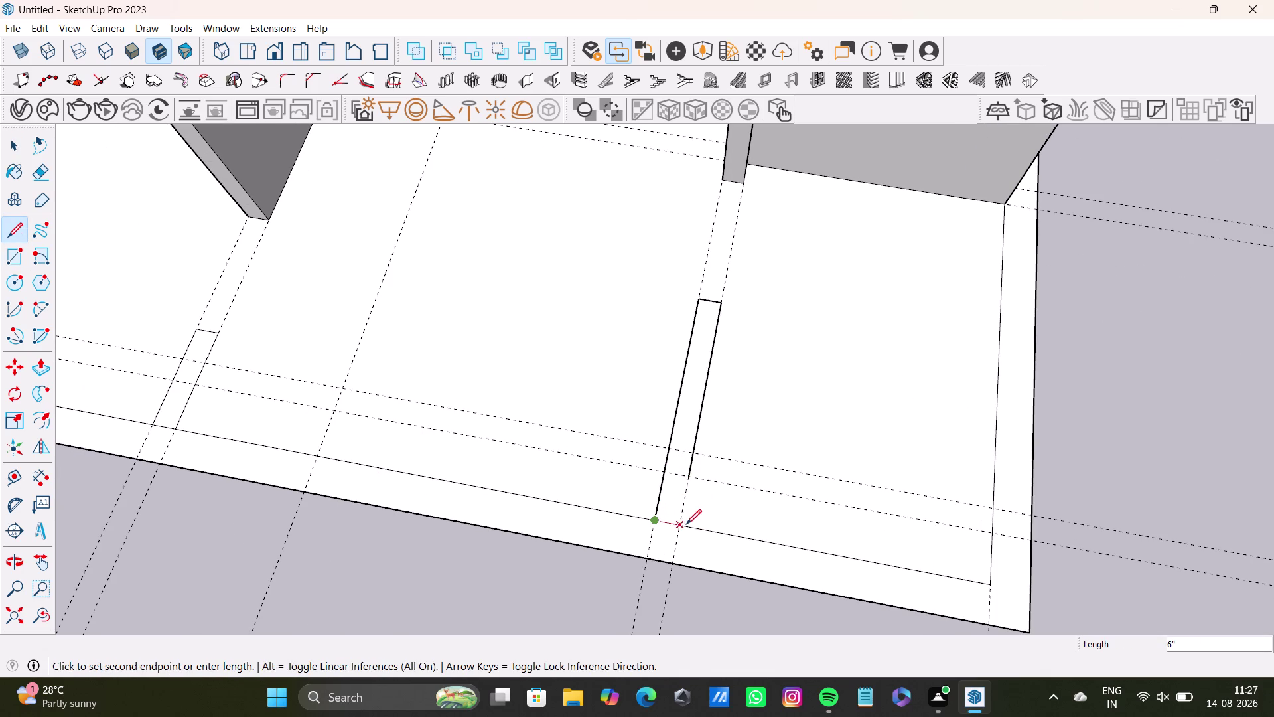
click(683, 522)
click(692, 477)
click(679, 525)
scroll(down, 3)
key(space)
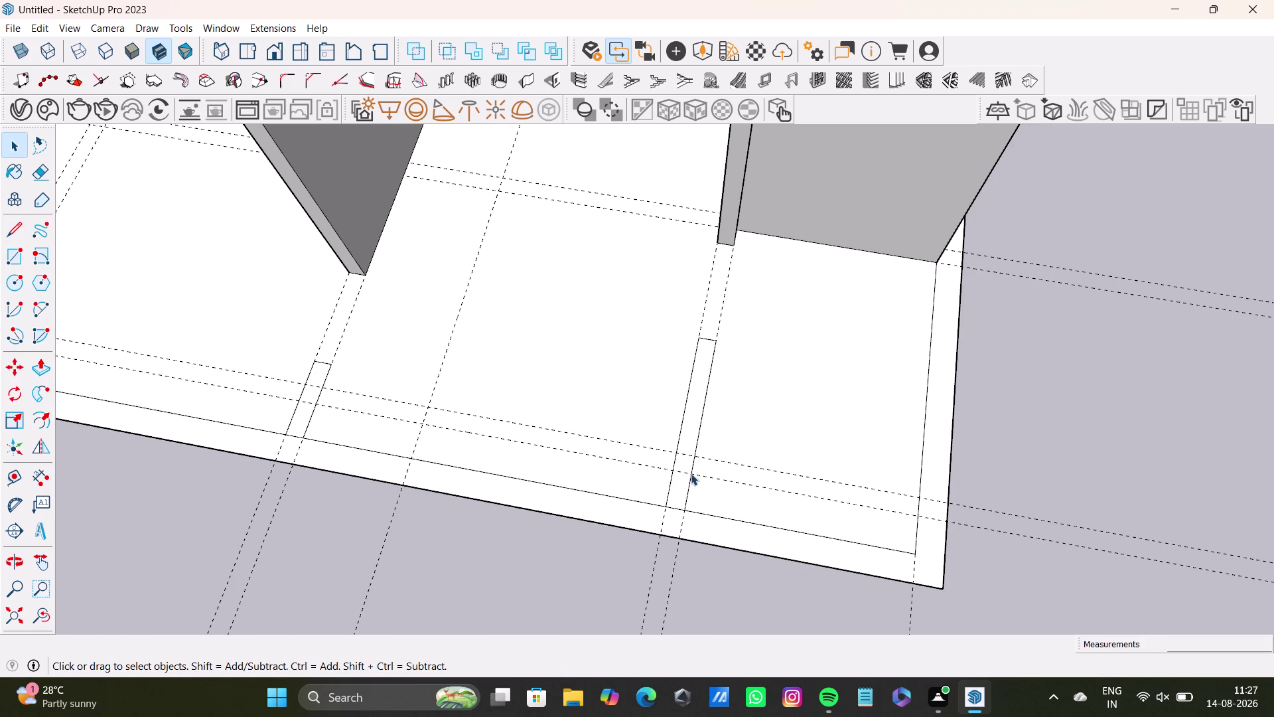
Push/Pull the thin front rectangle up to the existing wall tops as a partition.
click(696, 417)
key(p)
click(695, 417)
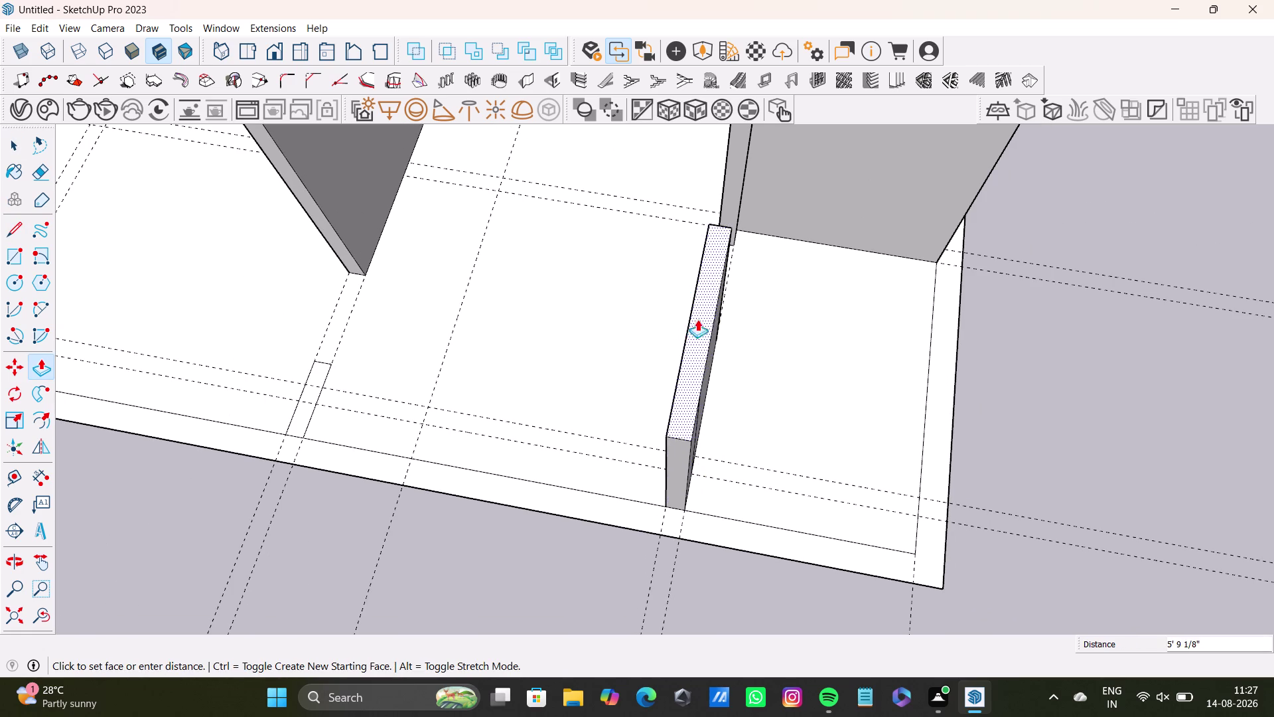
middle_drag(710, 310, 658, 500)
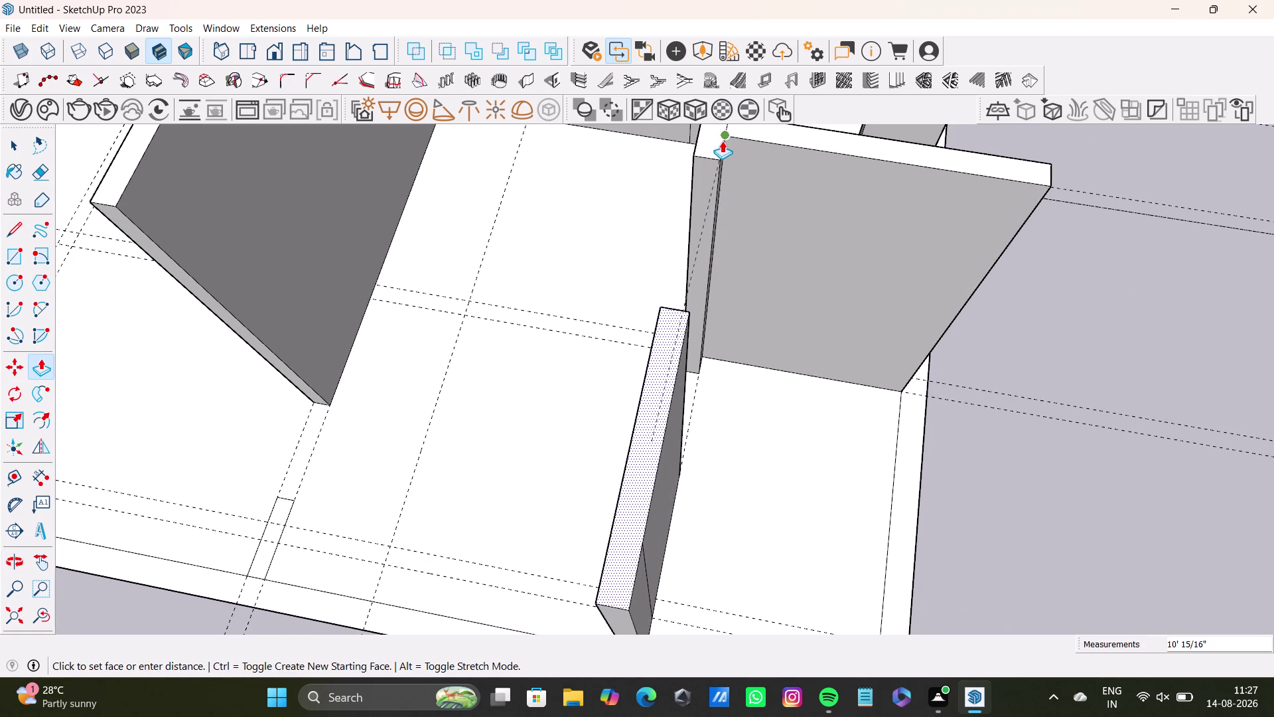
click(722, 141)
scroll(down, 3)
middle_drag(499, 472, 731, 419)
scroll(up, 3)
key(space)
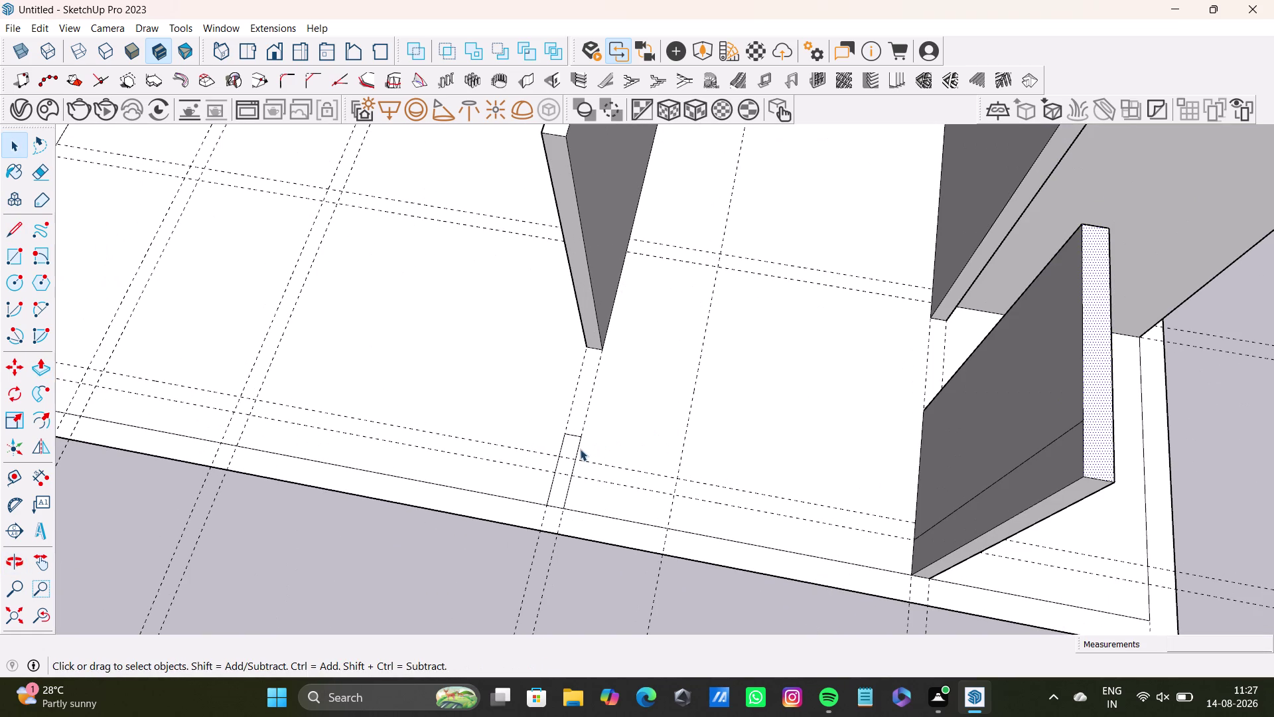
Apply Push/Pull to another face and orbit around the floor plan.
click(571, 445)
key(p)
click(569, 444)
middle_drag(661, 299, 621, 455)
click(505, 336)
key(space)
scroll(down, 3)
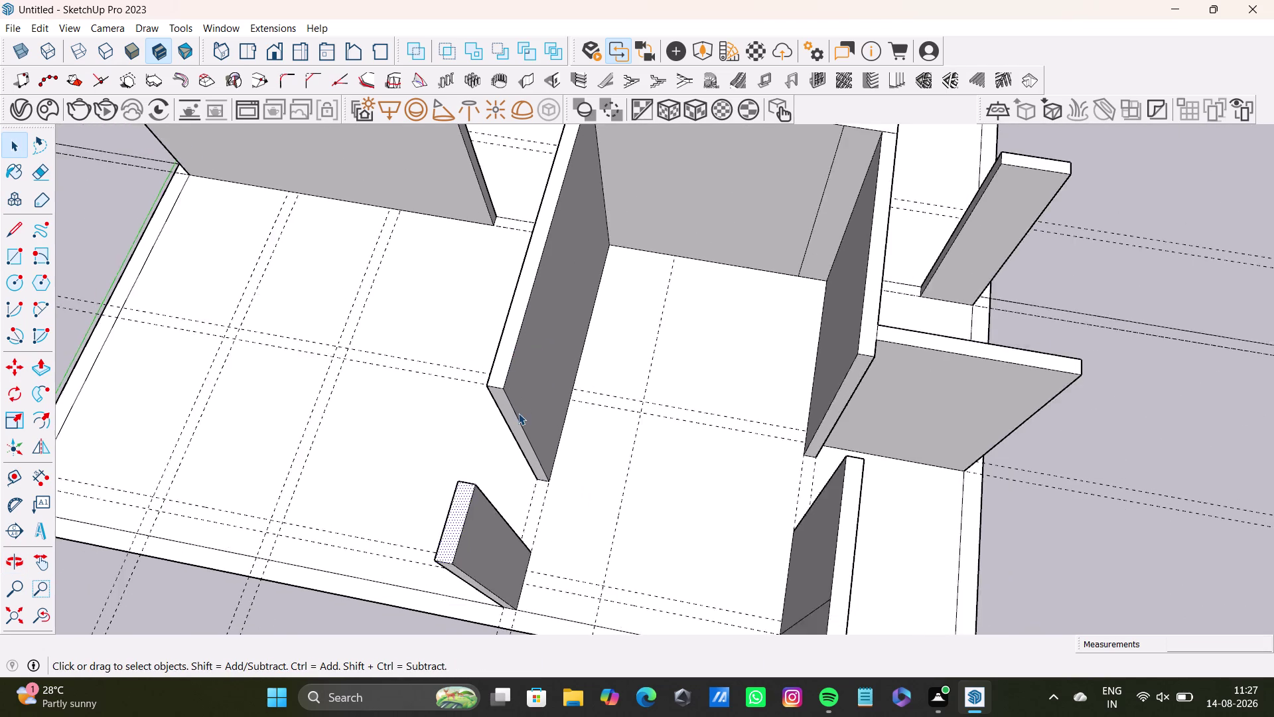
scroll(down, 3)
middle_drag(542, 449, 182, 480)
middle_drag(331, 489, 347, 438)
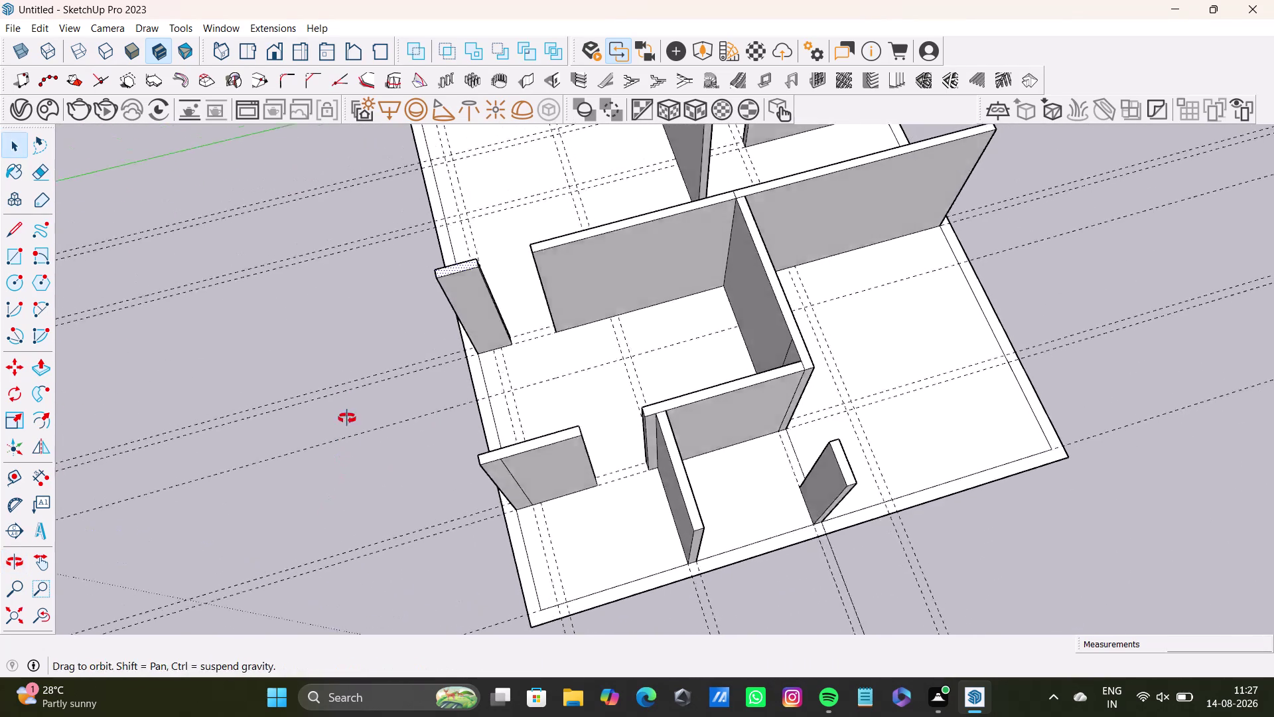
middle_drag(347, 438, 347, 385)
middle_drag(476, 534, 868, 552)
middle_drag(552, 532, 678, 521)
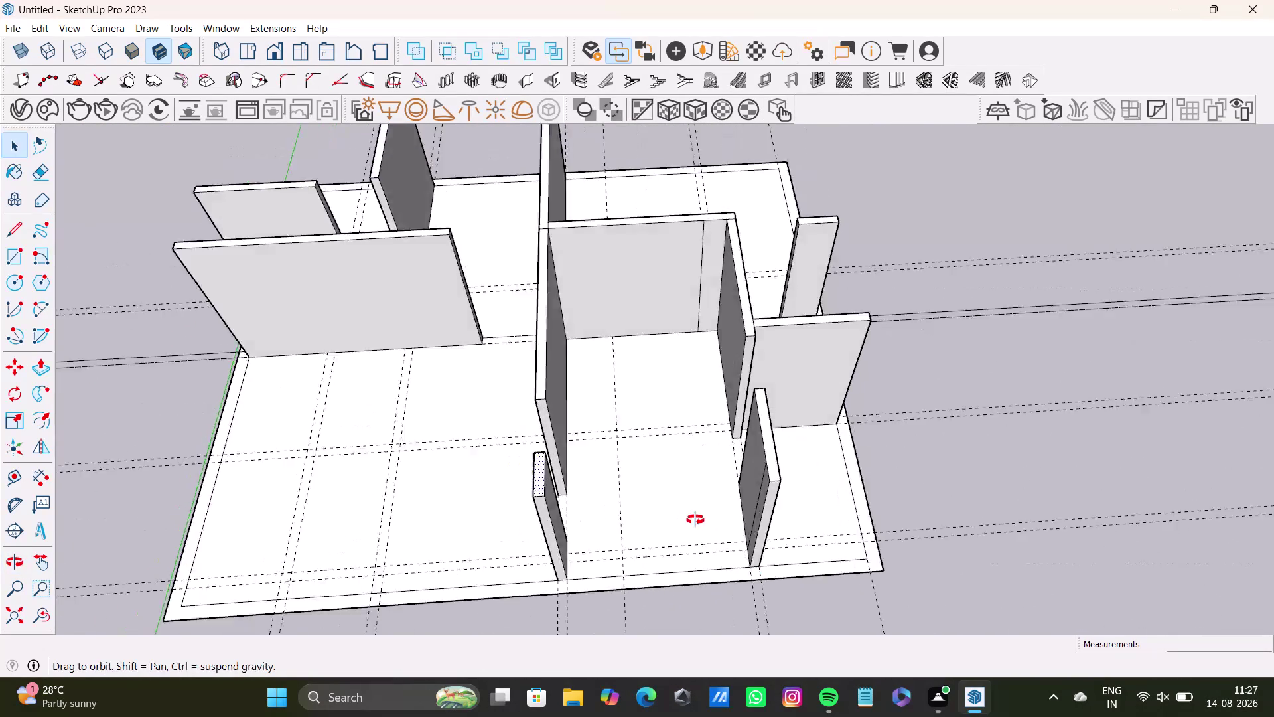
middle_drag(678, 522, 875, 493)
middle_drag(797, 527, 726, 633)
middle_drag(578, 565, 584, 444)
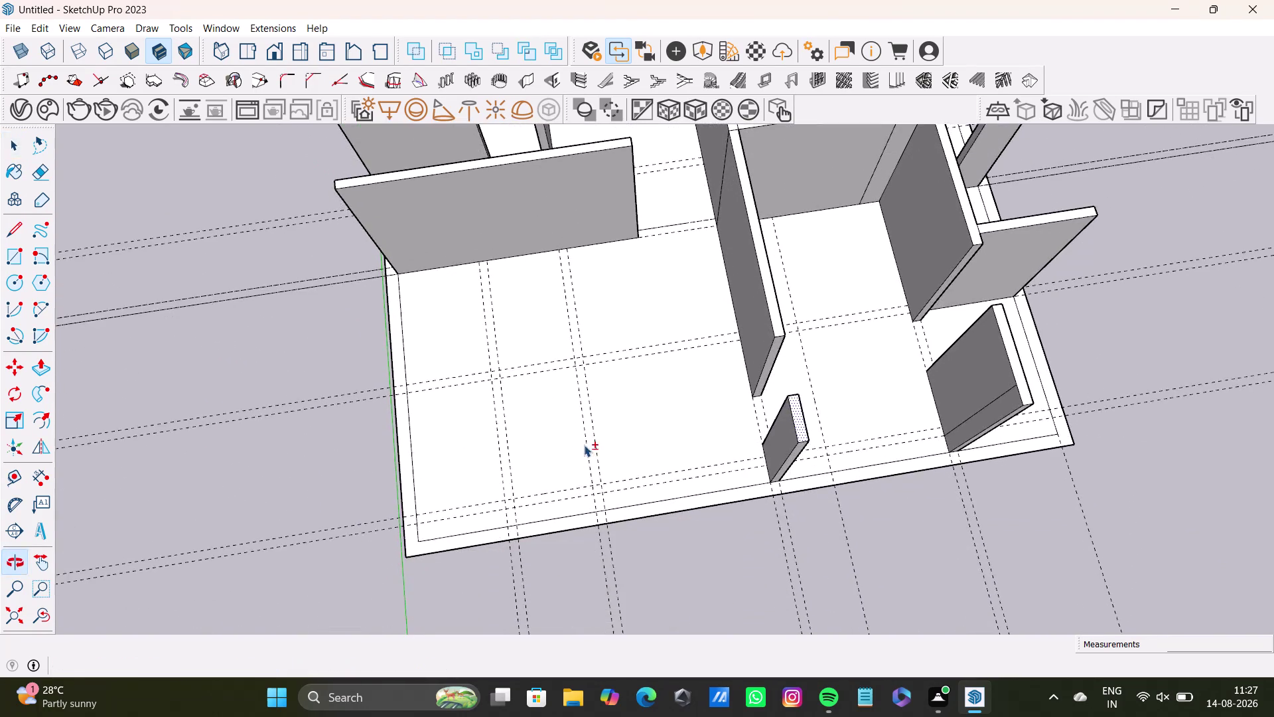
middle_drag(575, 479, 750, 426)
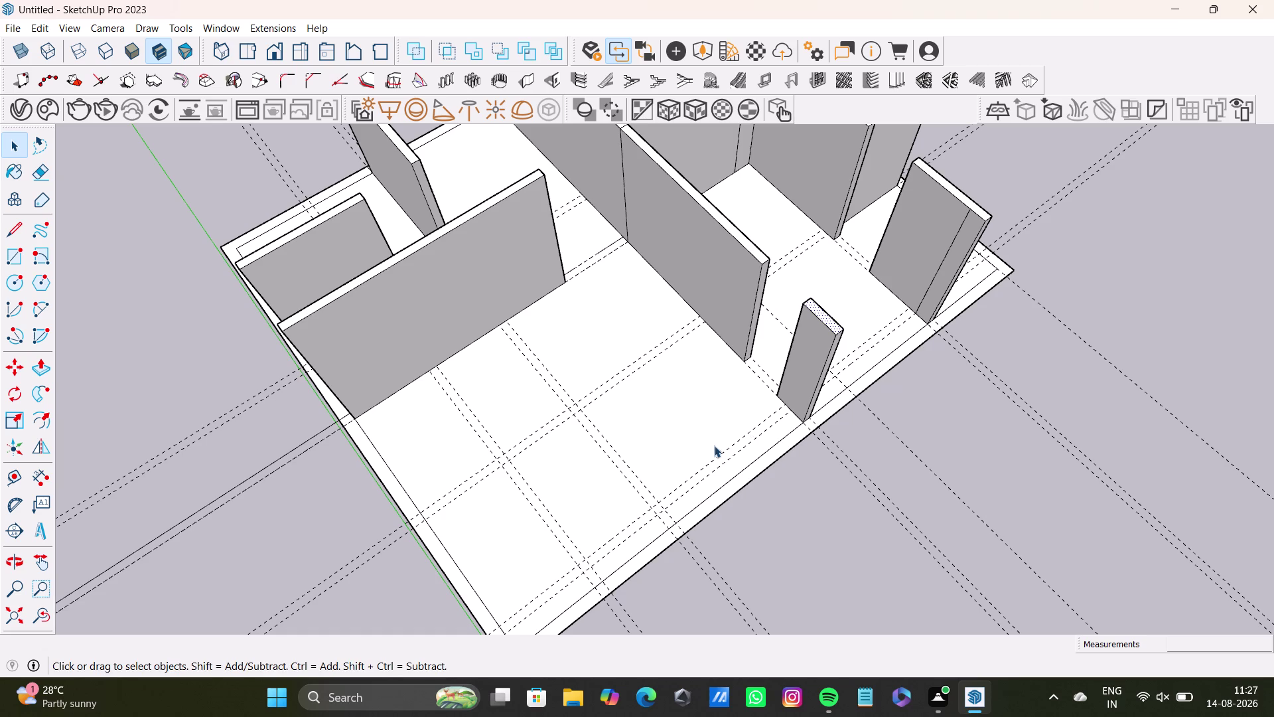
middle_drag(582, 562, 362, 535)
scroll(up, 3)
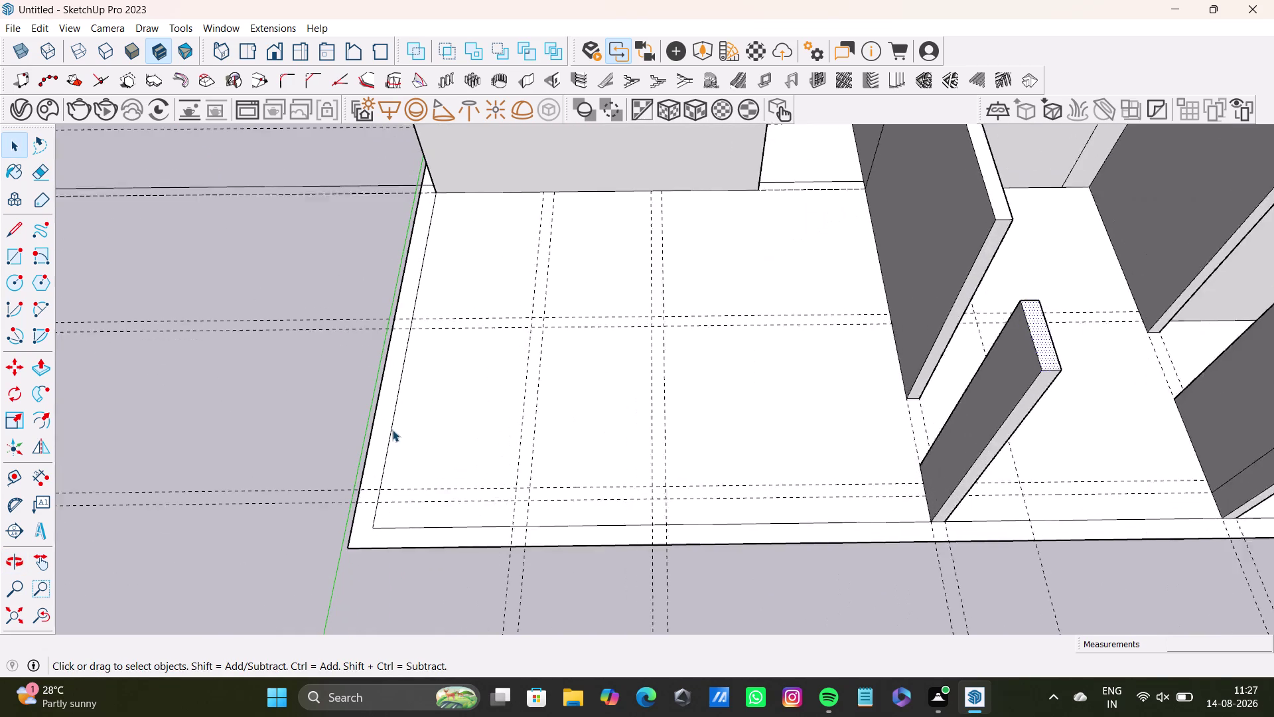
middle_drag(409, 485, 409, 550)
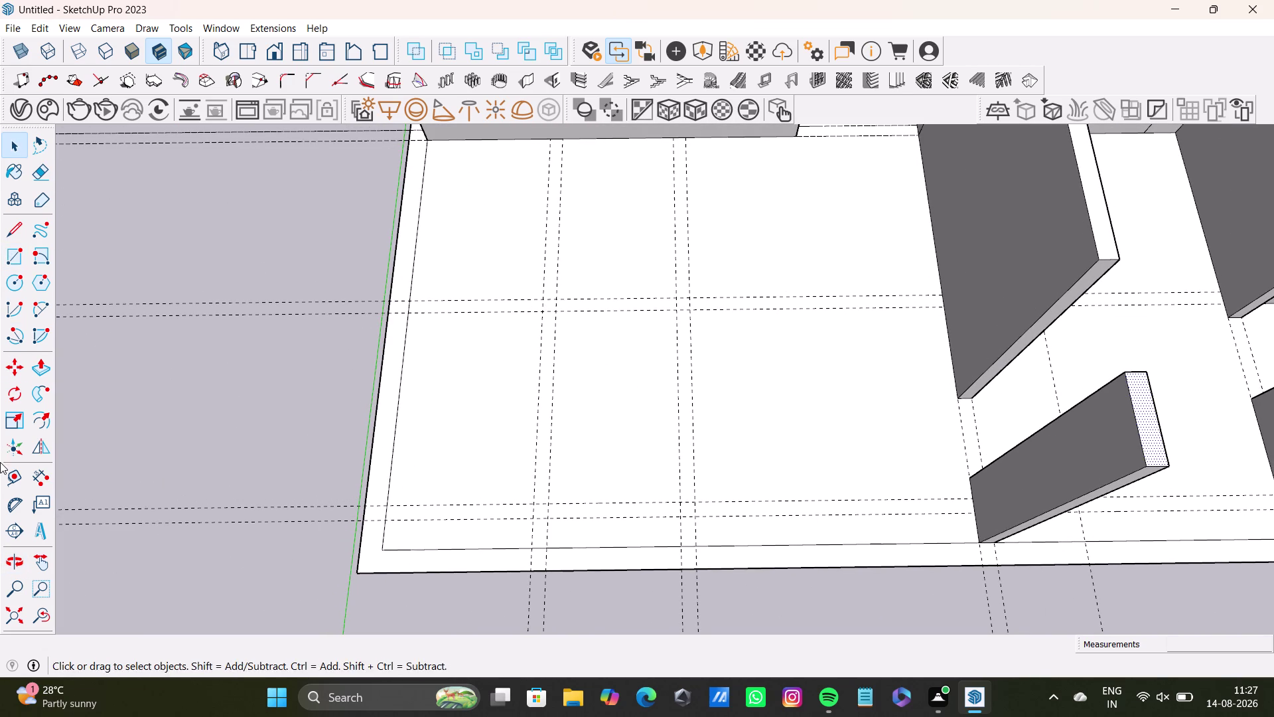
click(12, 473)
scroll(up, 3)
click(362, 500)
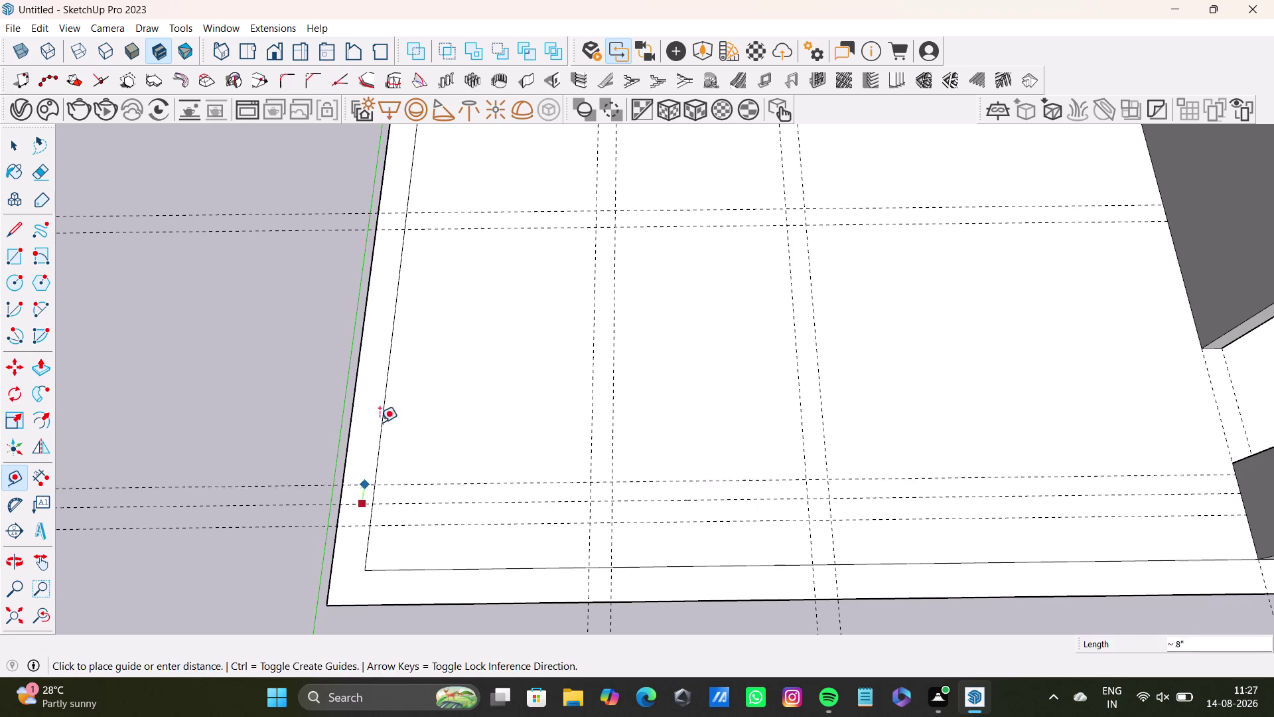
click(385, 338)
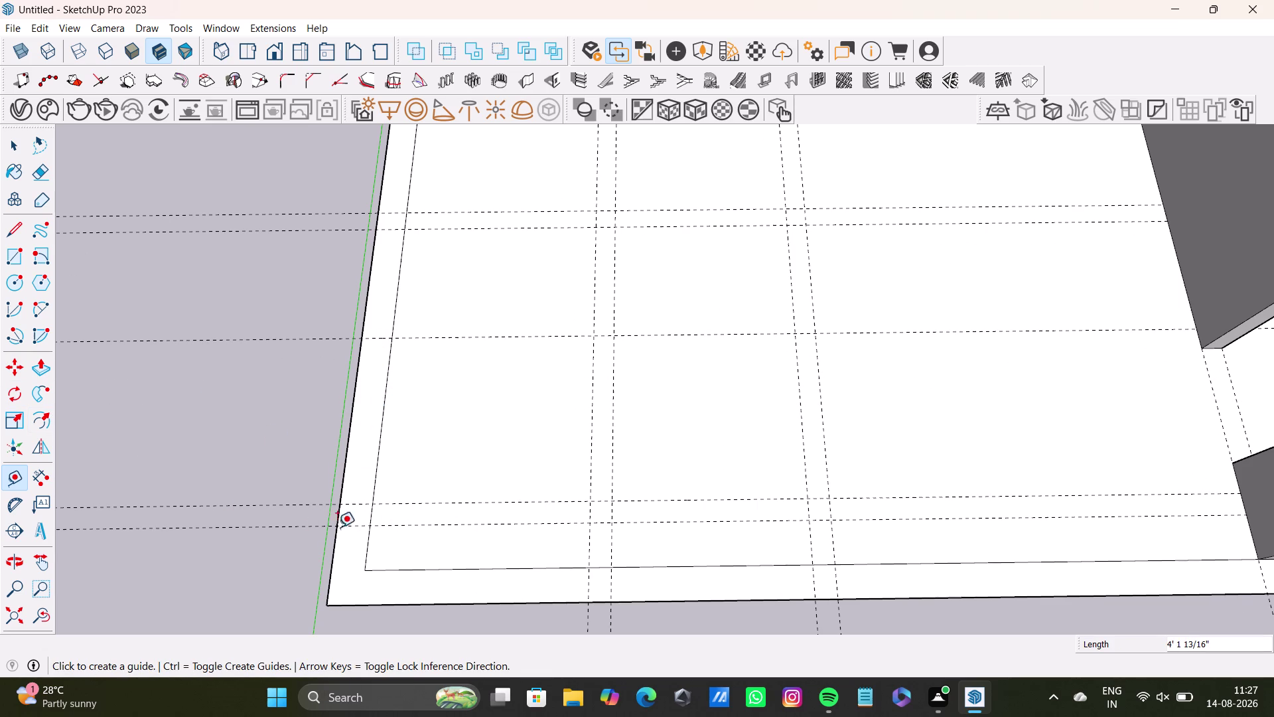
scroll(down, 3)
scroll(down, 3)
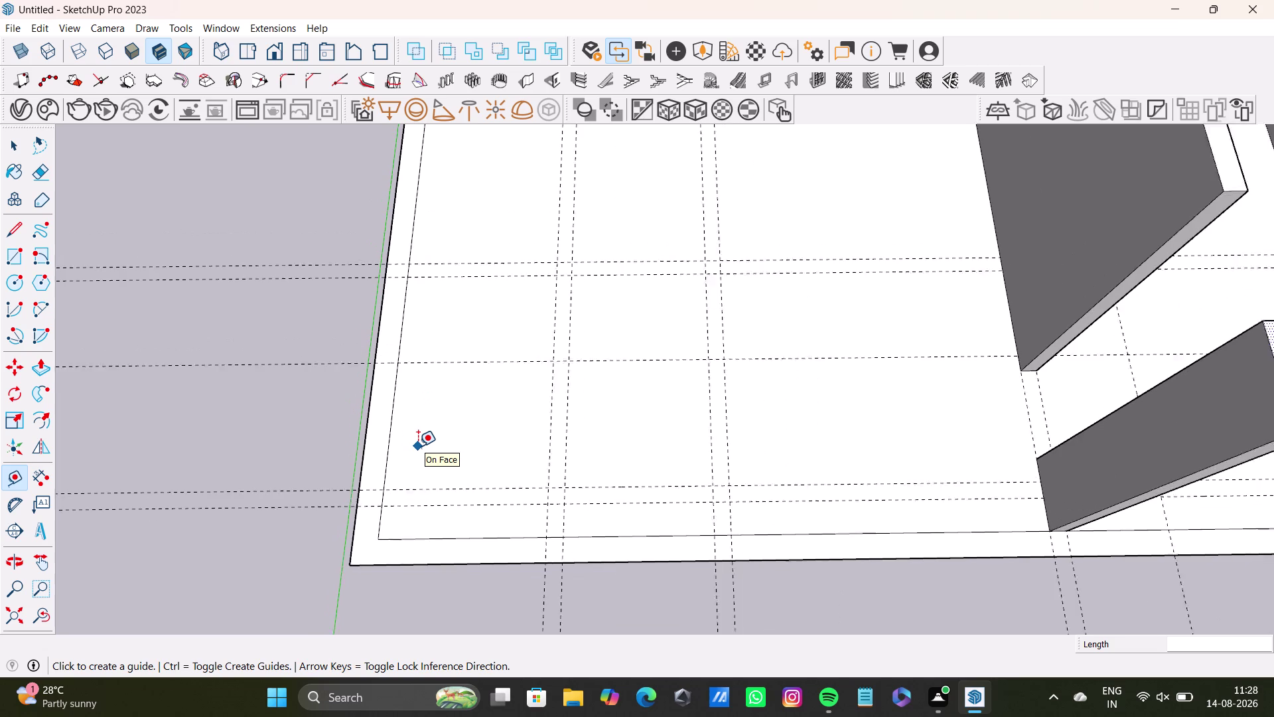
scroll(down, 3)
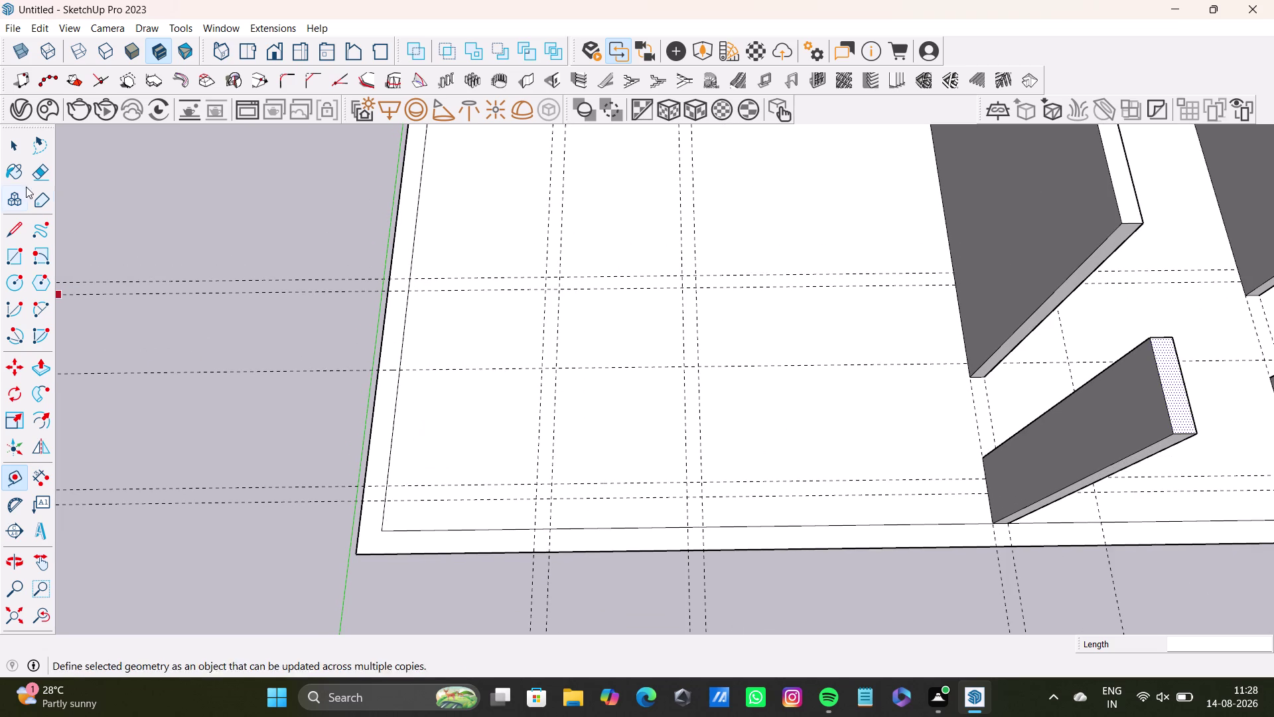
click(12, 227)
scroll(up, 3)
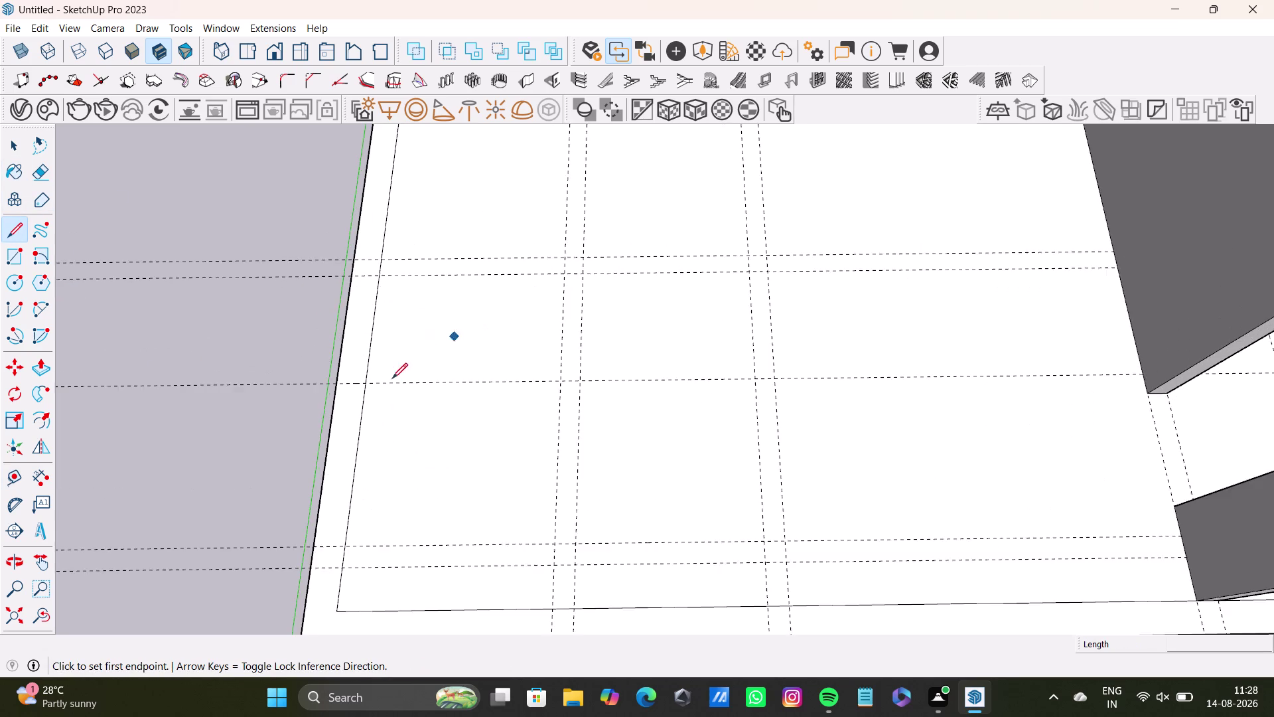
scroll(up, 3)
drag(363, 385, 355, 385)
click(326, 383)
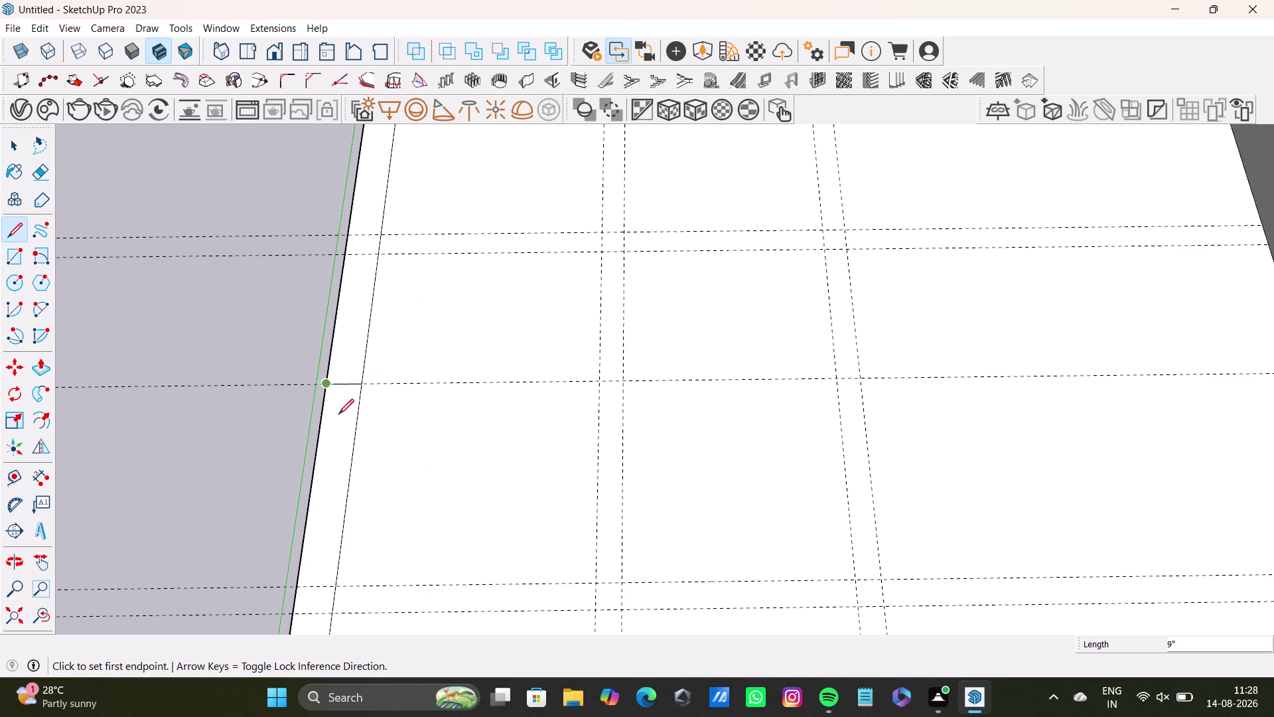
key(space)
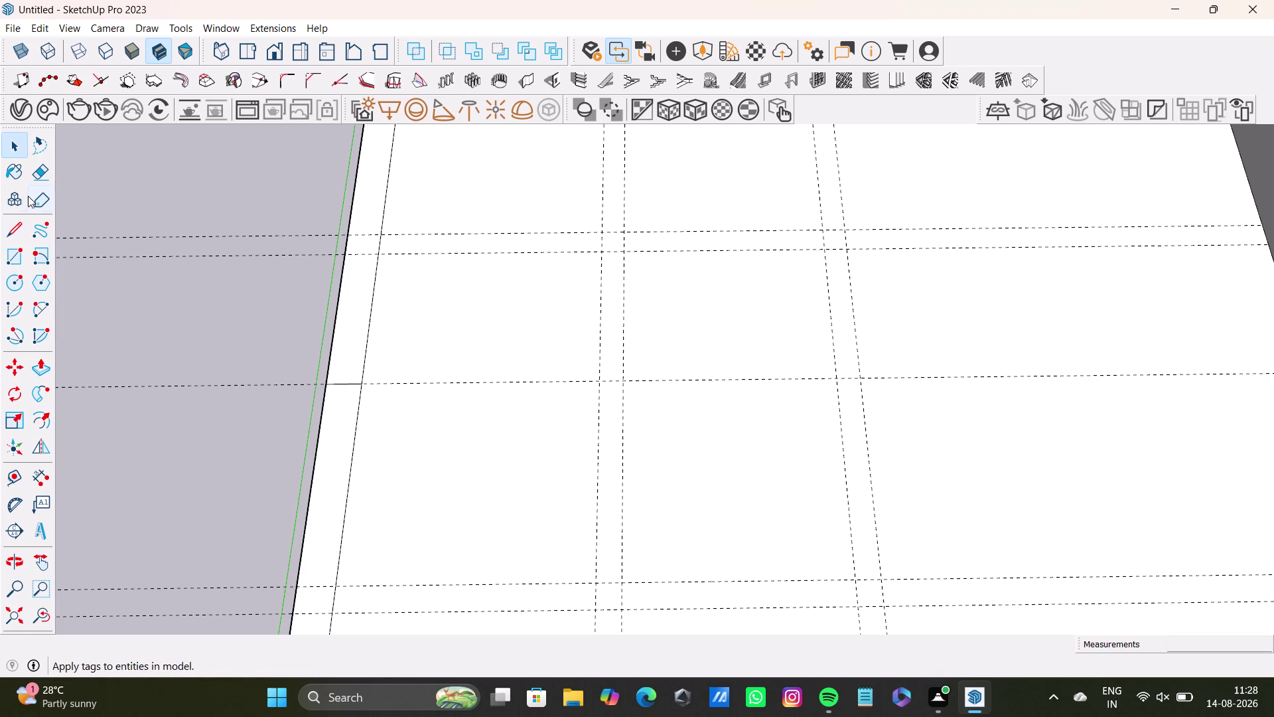
key(l)
key(Return)
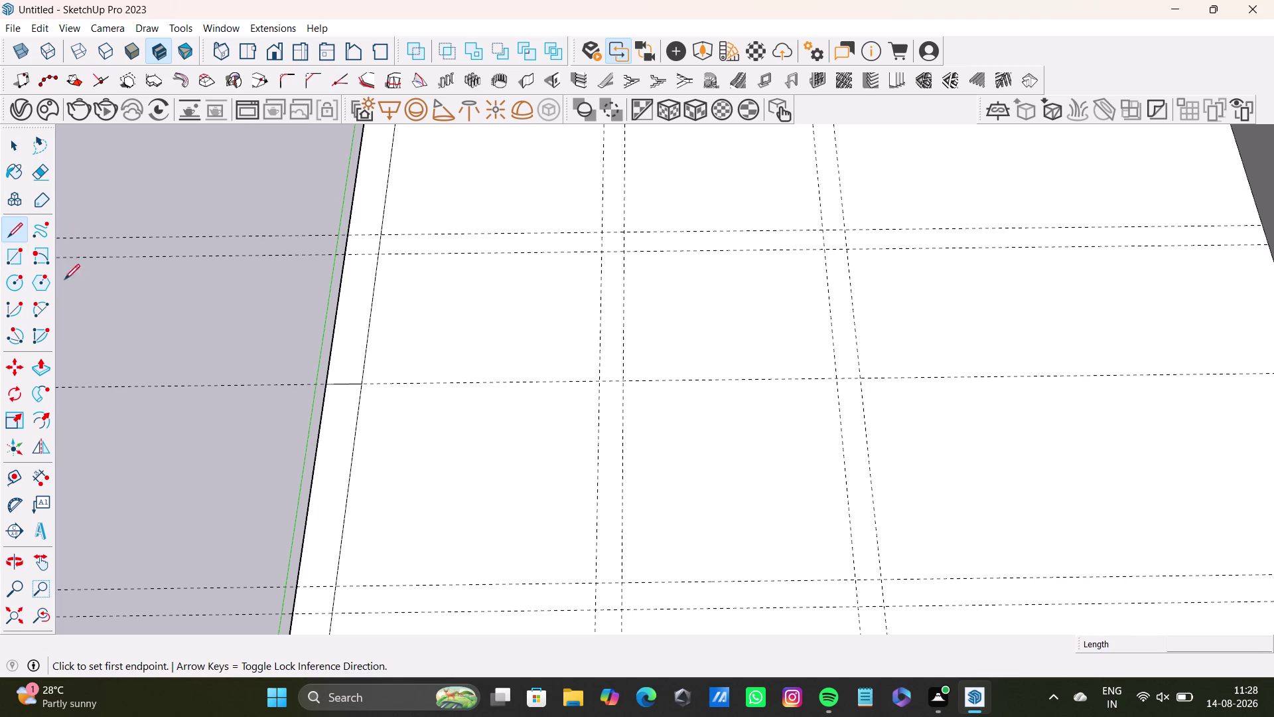
scroll(down, 3)
middle_drag(332, 542, 315, 622)
scroll(down, 3)
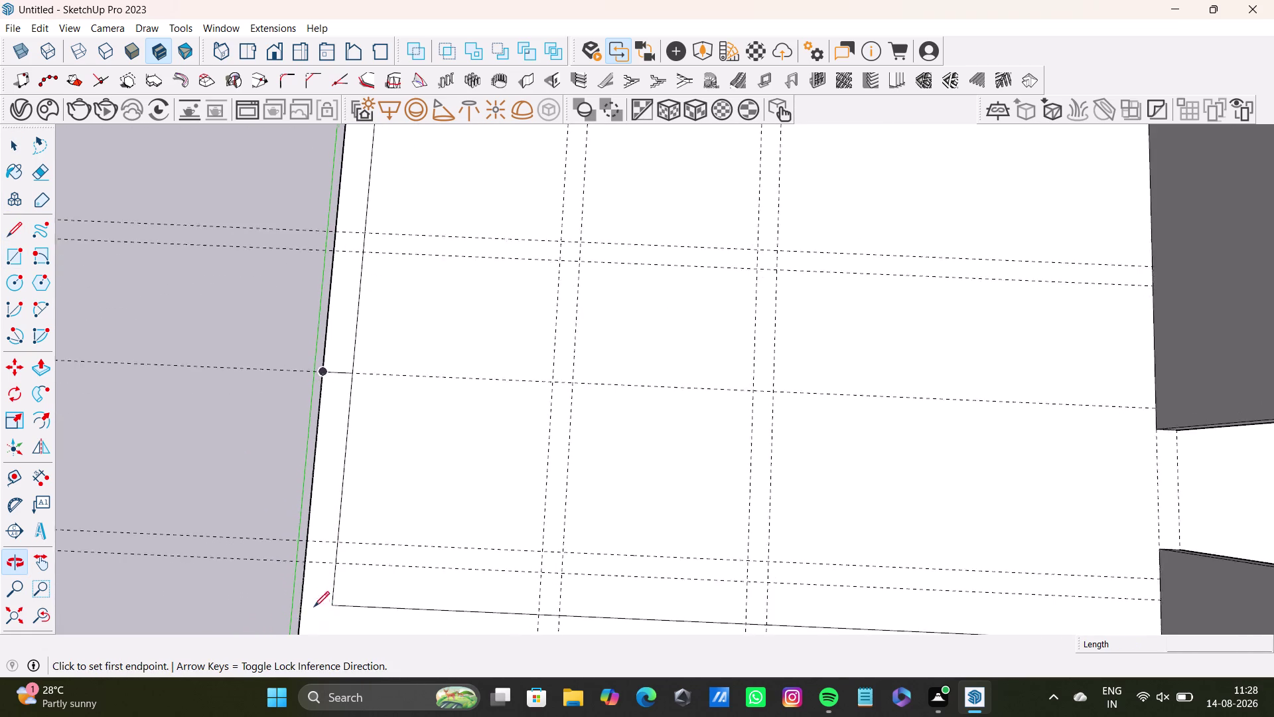
scroll(up, 3)
click(342, 549)
click(306, 548)
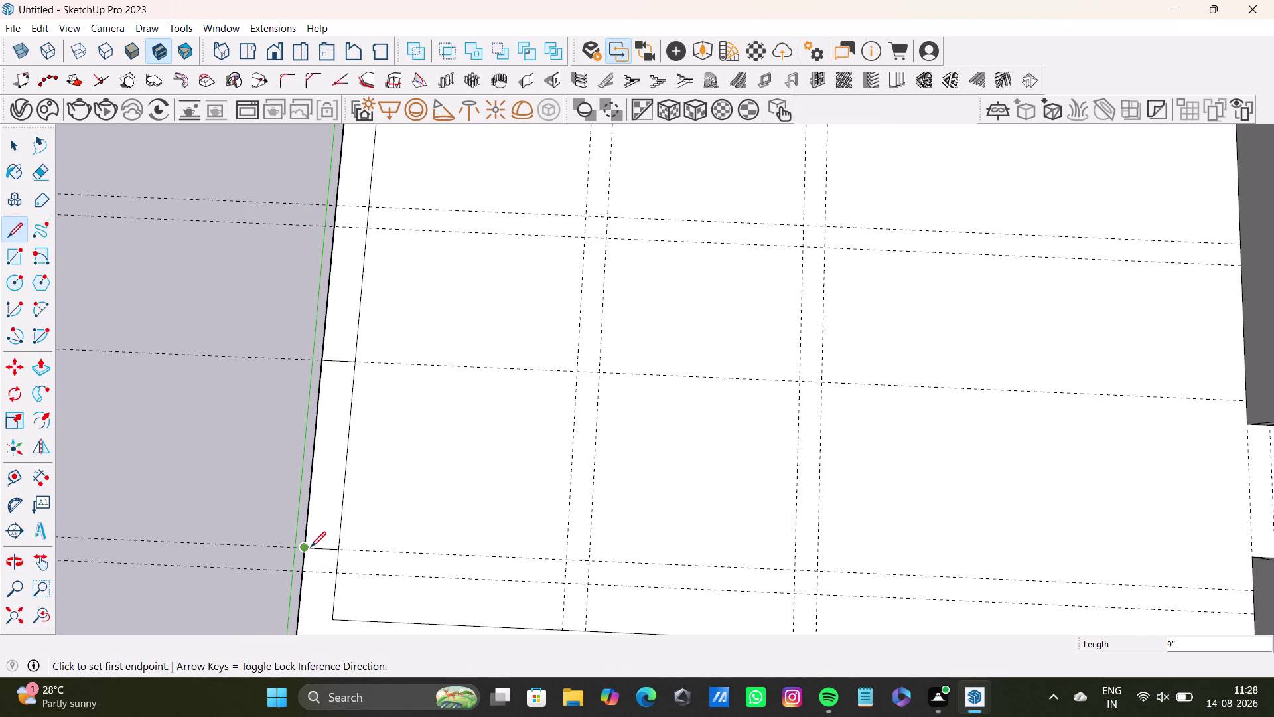
key(space)
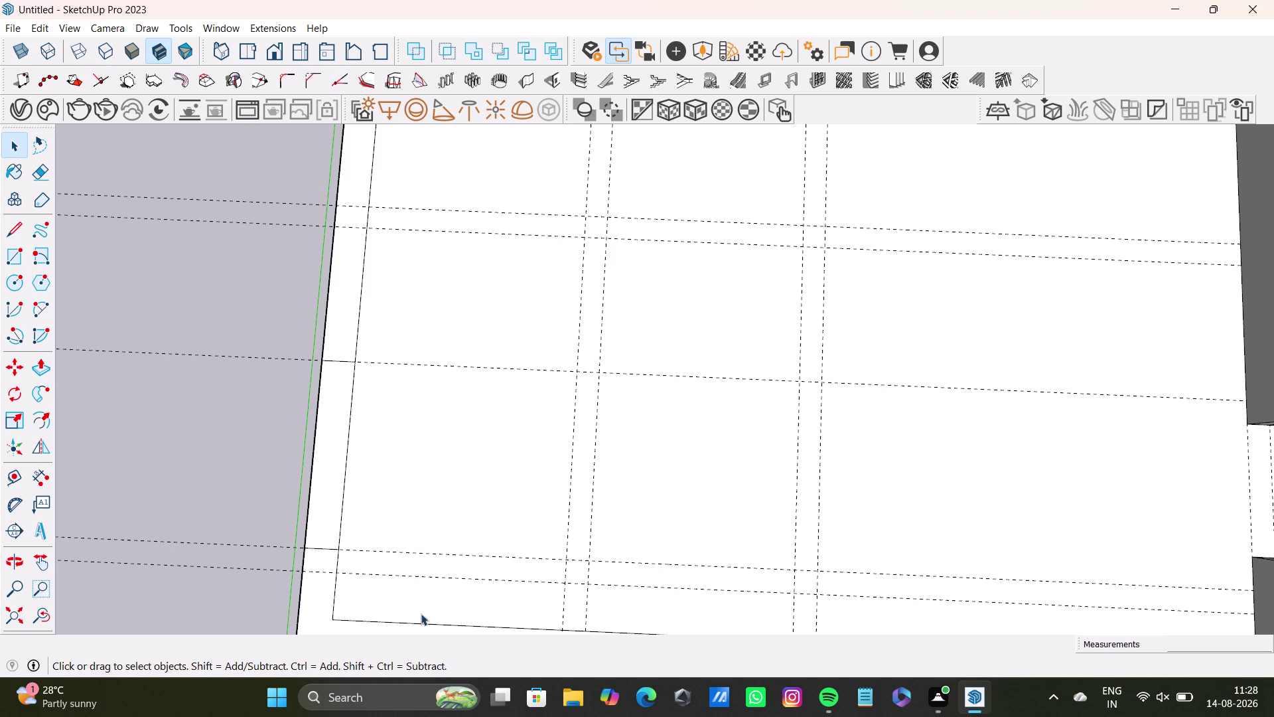
scroll(down, 3)
scroll(down, 3)
middle_drag(468, 540, 437, 546)
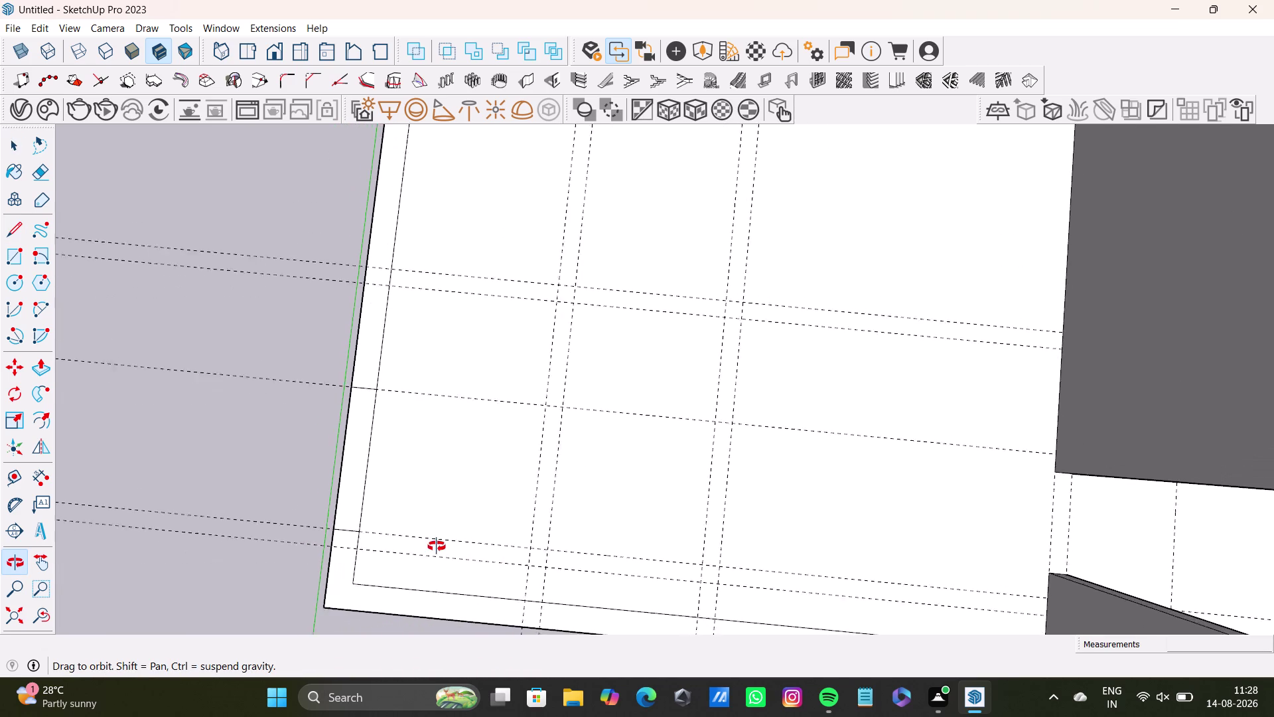
middle_drag(437, 546, 429, 541)
scroll(down, 3)
middle_drag(583, 534, 653, 449)
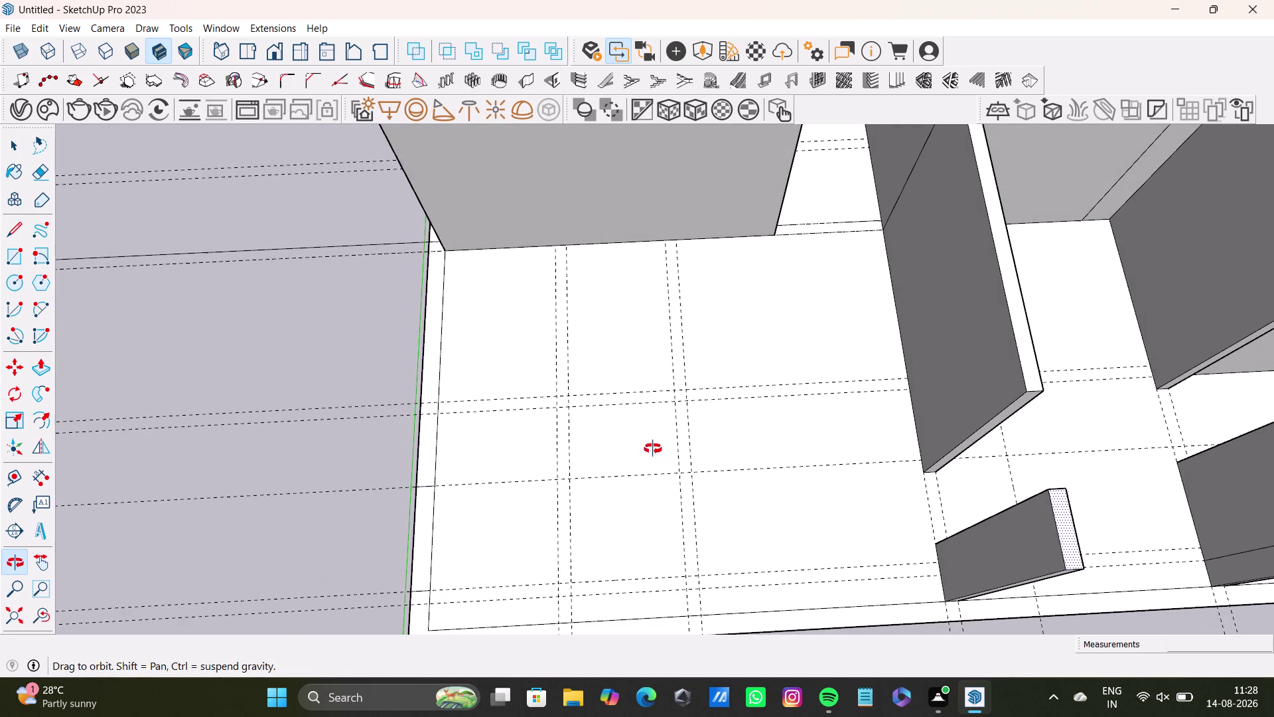
middle_drag(653, 449, 653, 446)
middle_drag(693, 506, 694, 509)
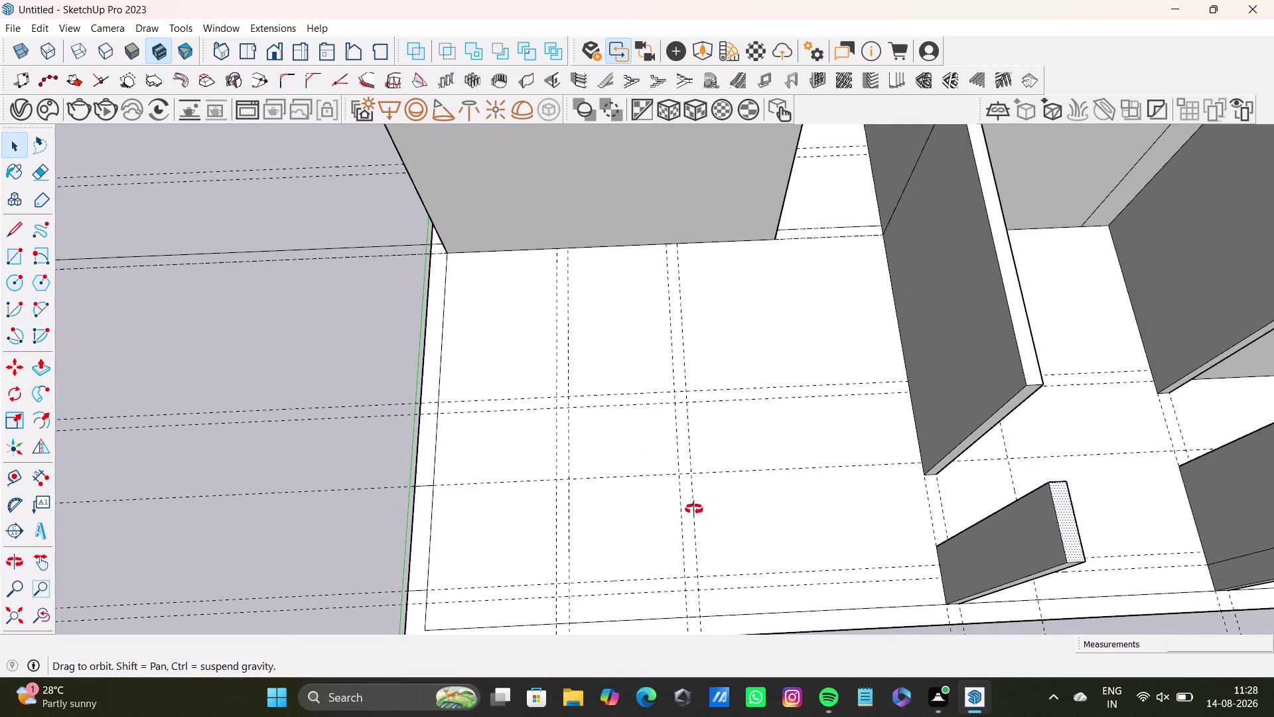
middle_drag(694, 509, 656, 556)
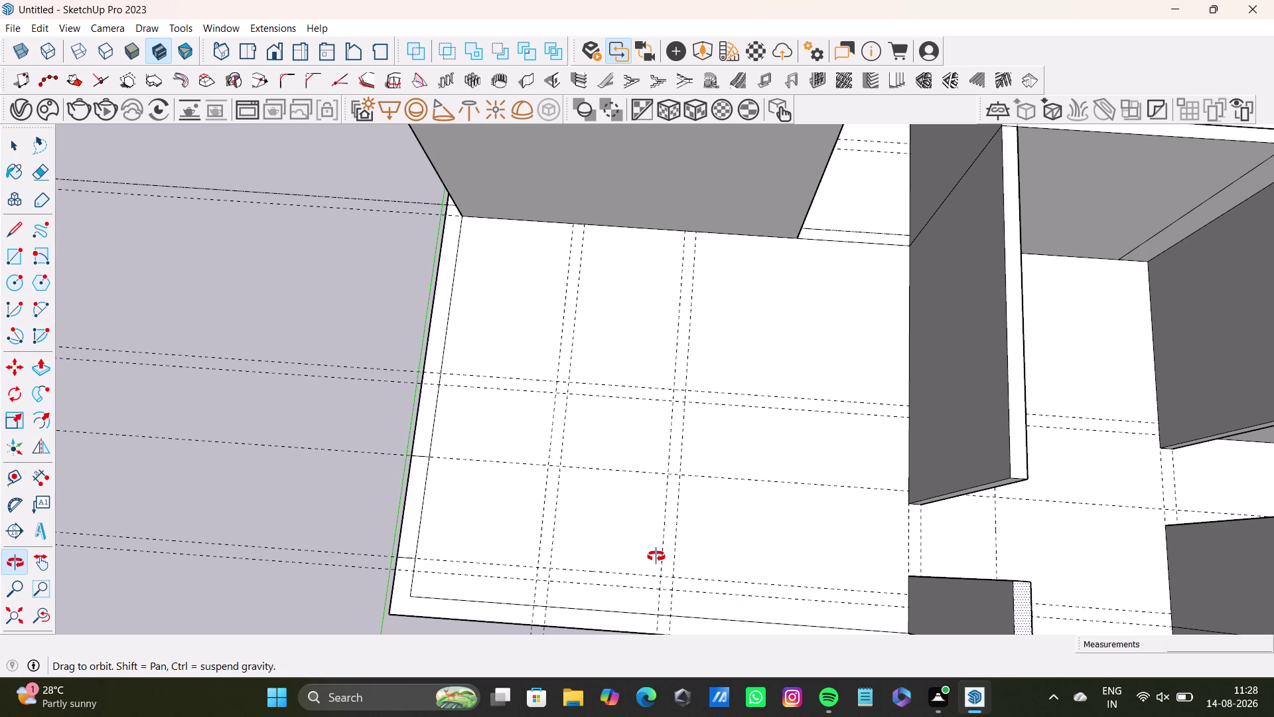
middle_drag(656, 556, 641, 466)
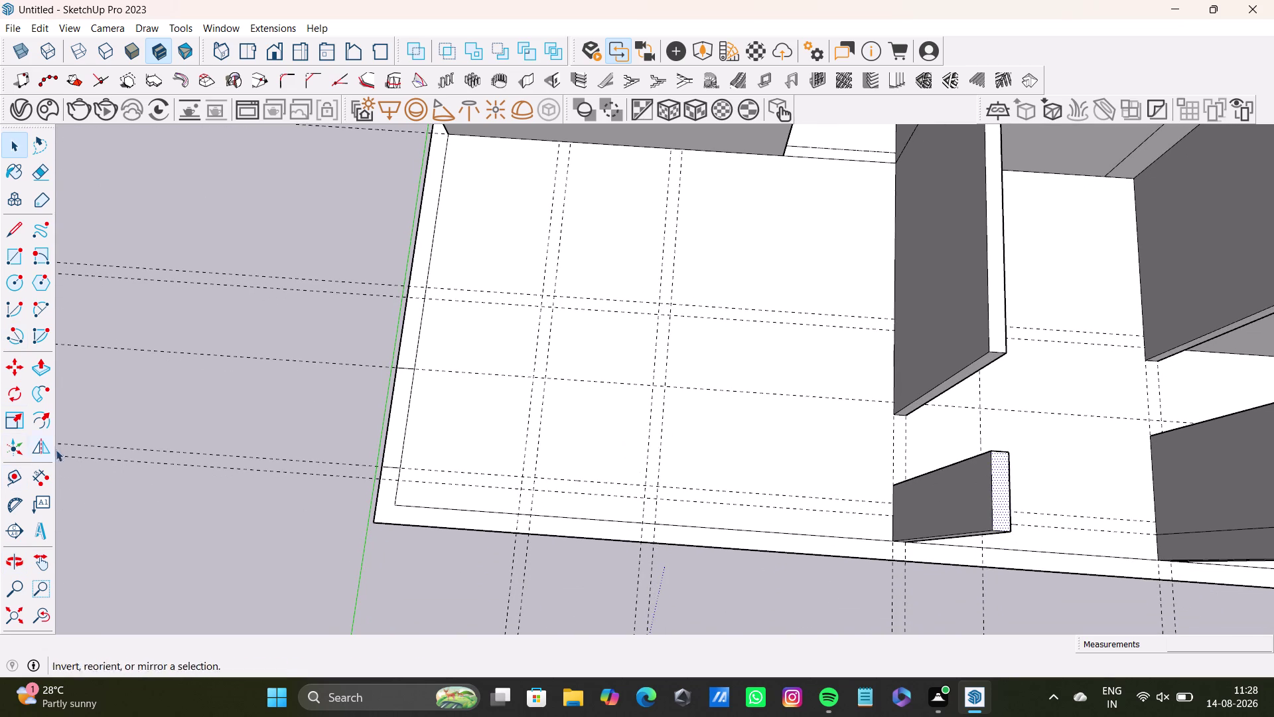
scroll(up, 3)
middle_drag(808, 532, 831, 447)
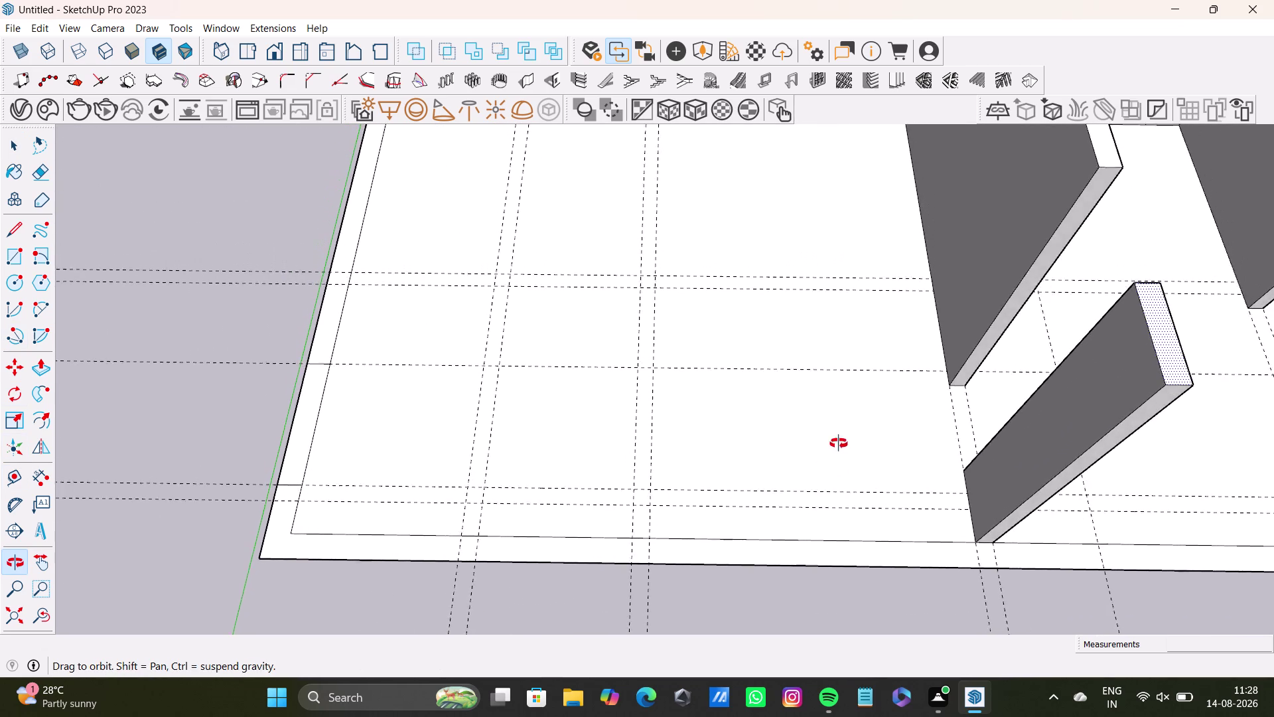
middle_drag(831, 447, 799, 438)
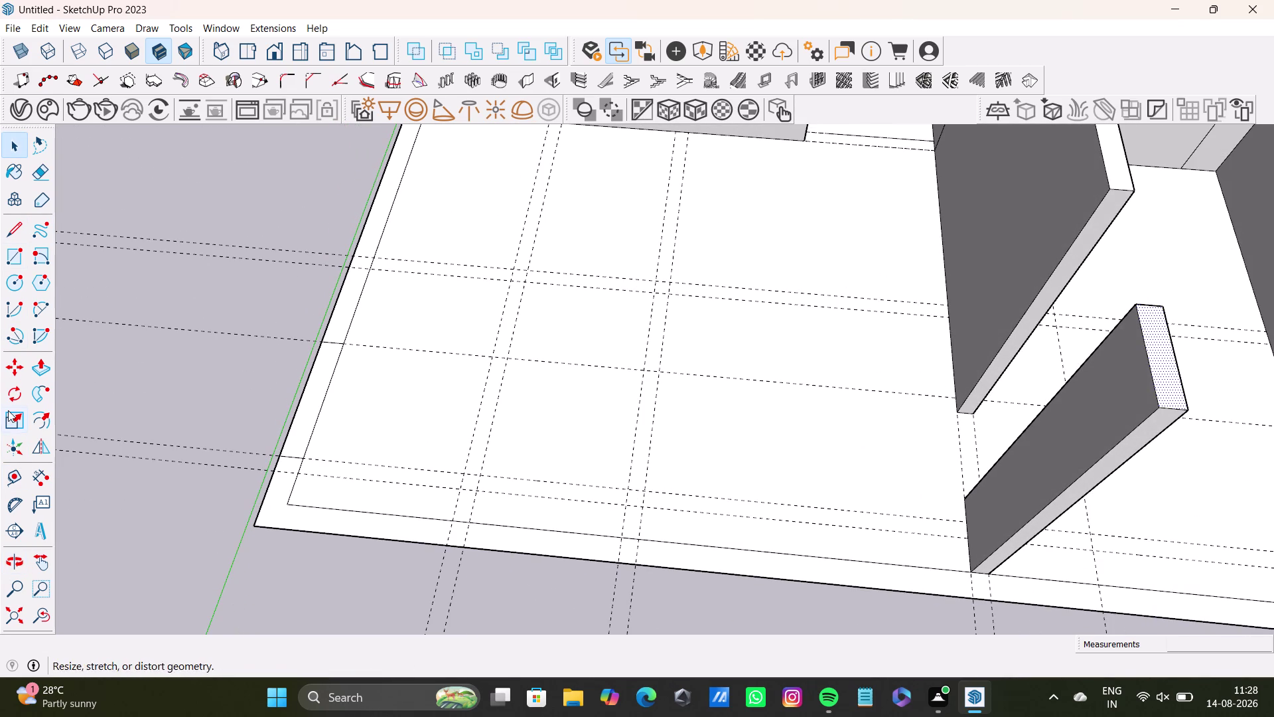
click(13, 481)
scroll(up, 3)
middle_drag(741, 569, 712, 458)
middle_drag(720, 459, 784, 552)
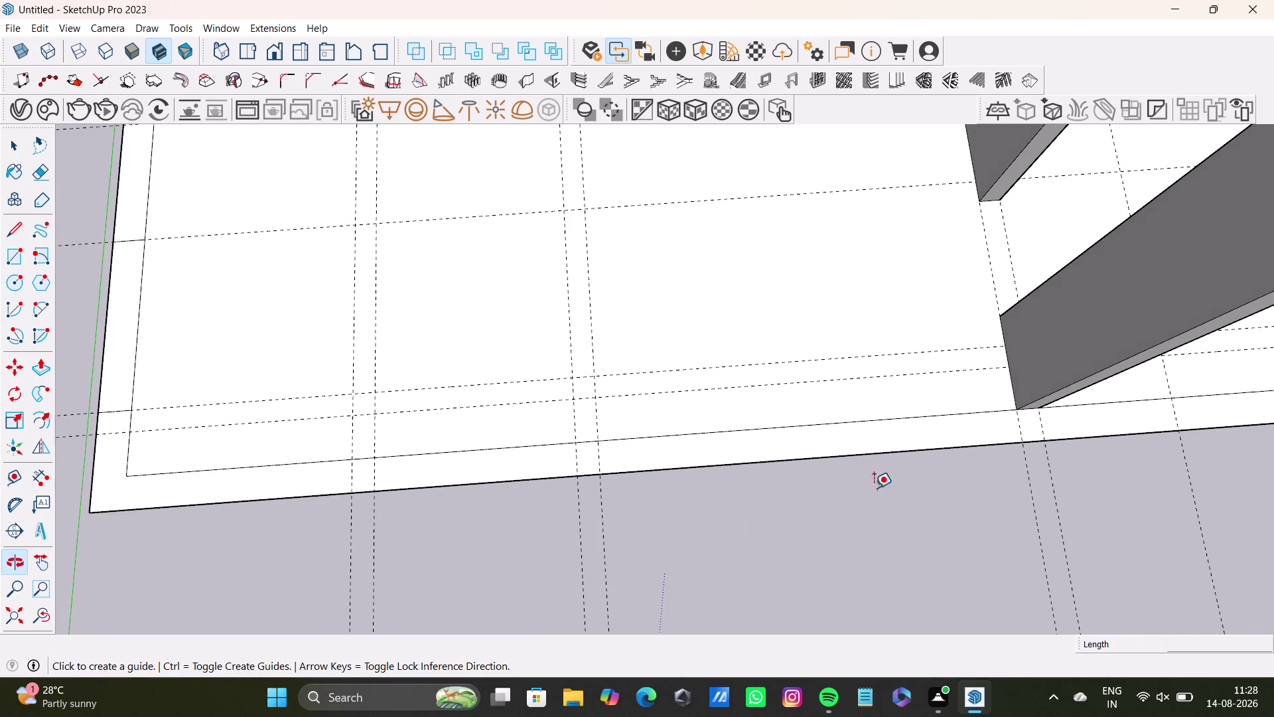
Measure along the slab's front edge to a point about 5' 5" in.
click(1022, 430)
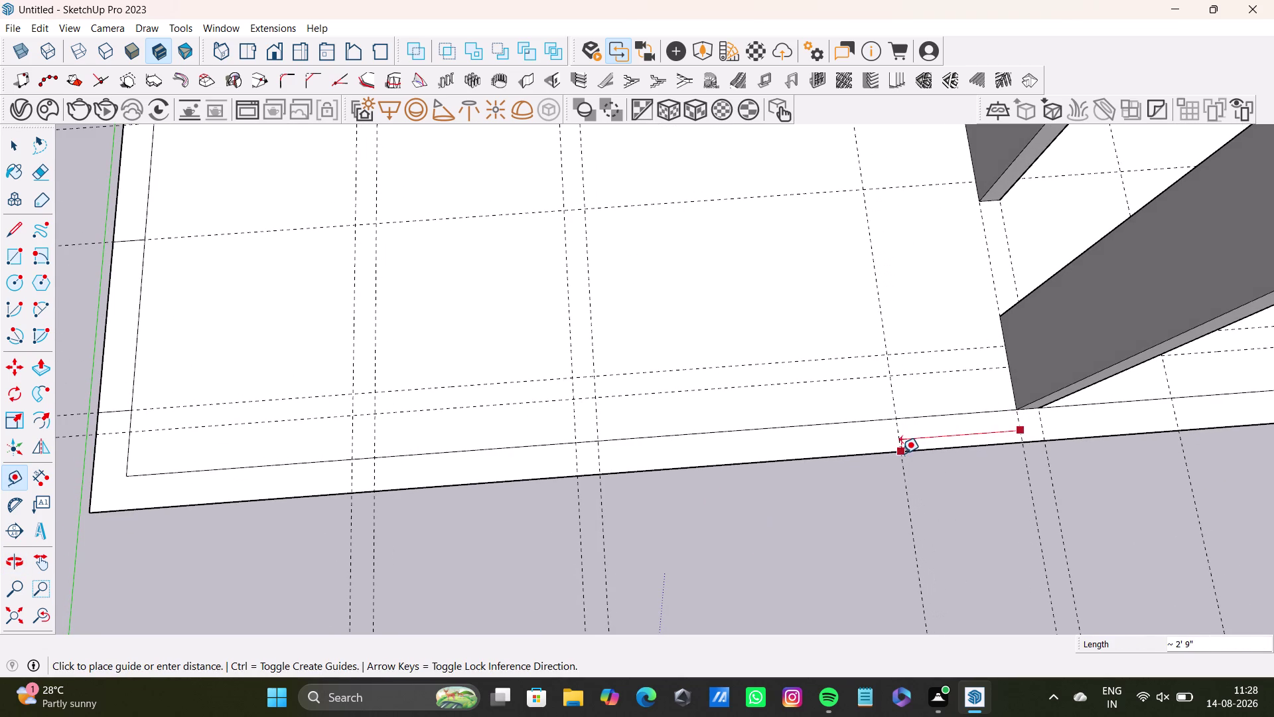
click(901, 453)
click(895, 445)
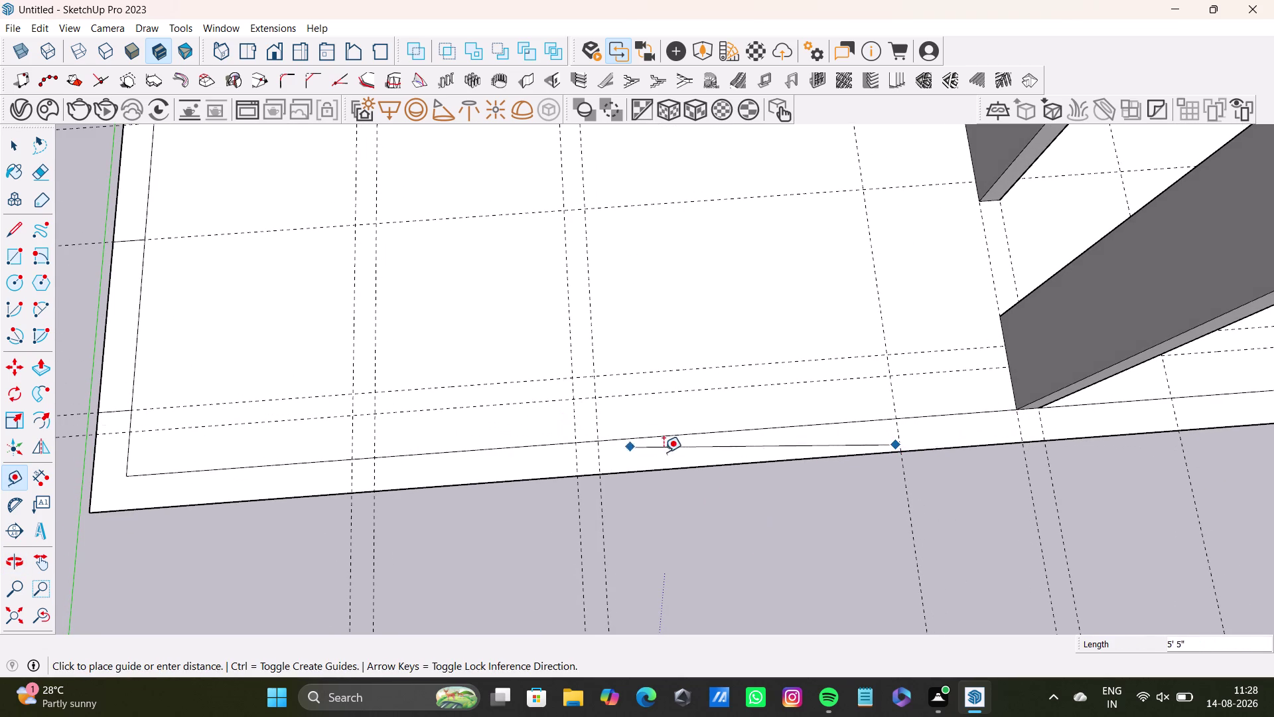
key(space)
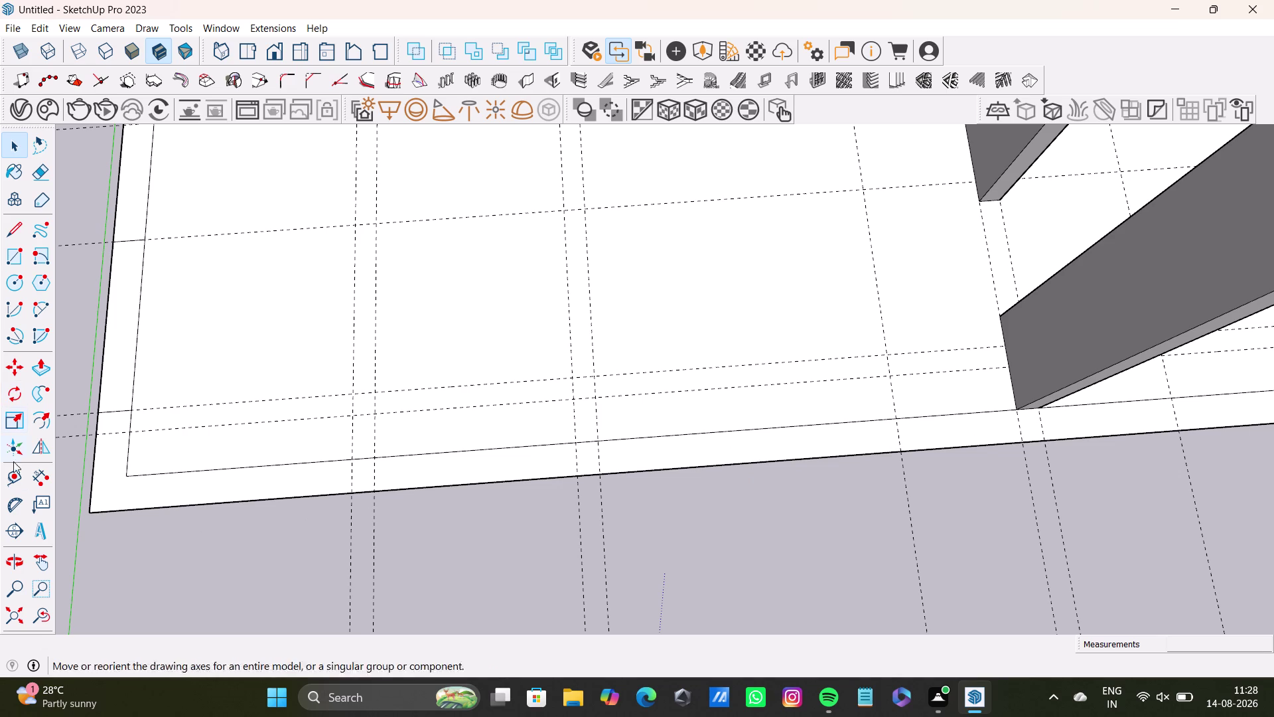
Place a guide 6' 9" further along the front edge from that point.
click(7, 483)
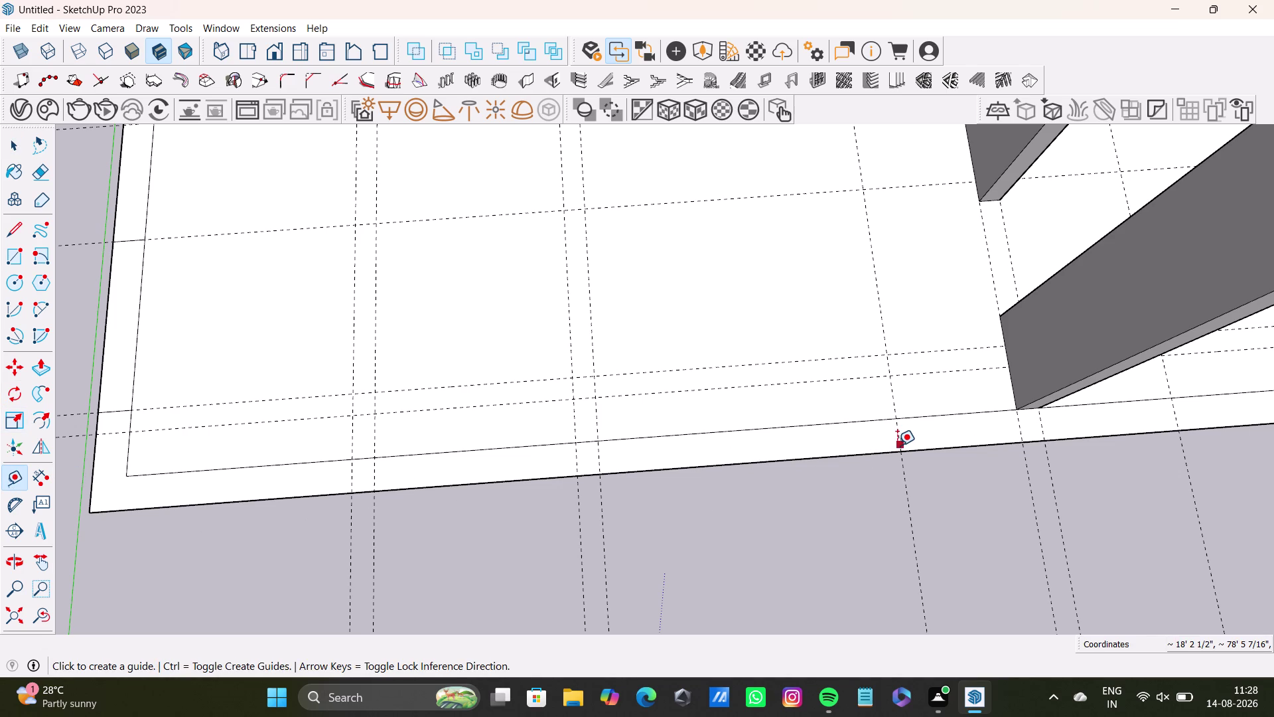
click(897, 445)
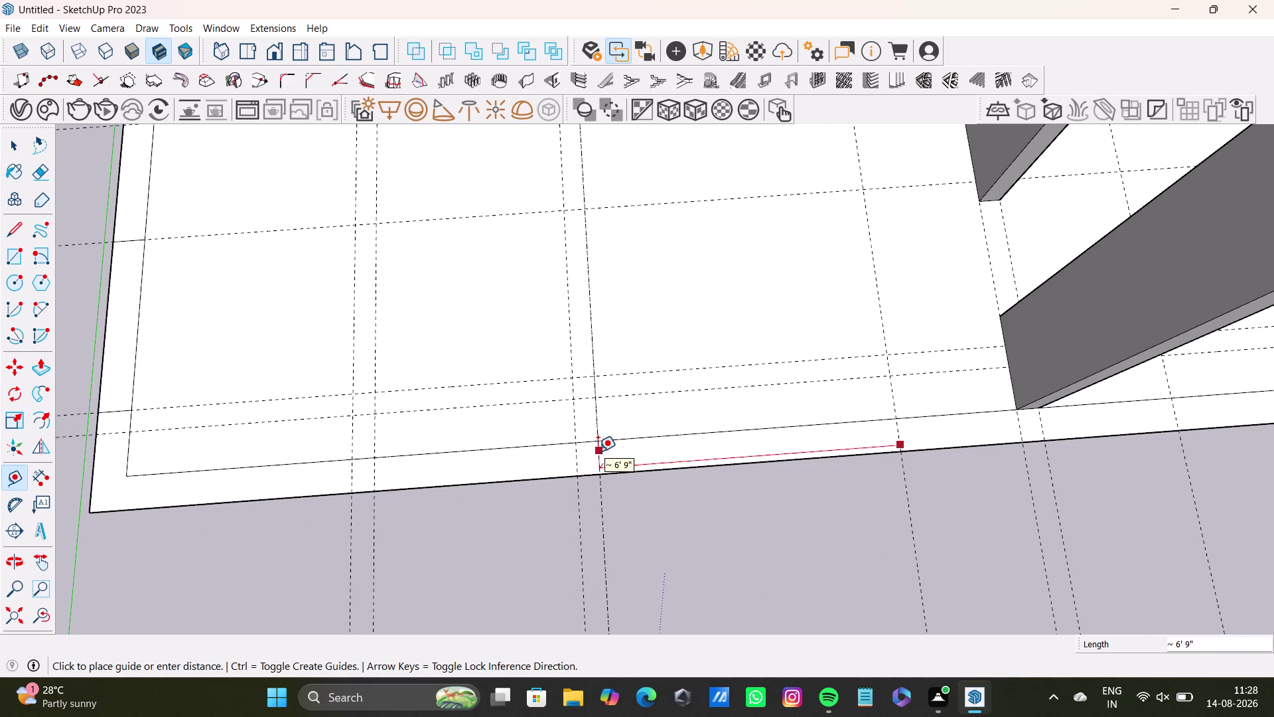
click(597, 454)
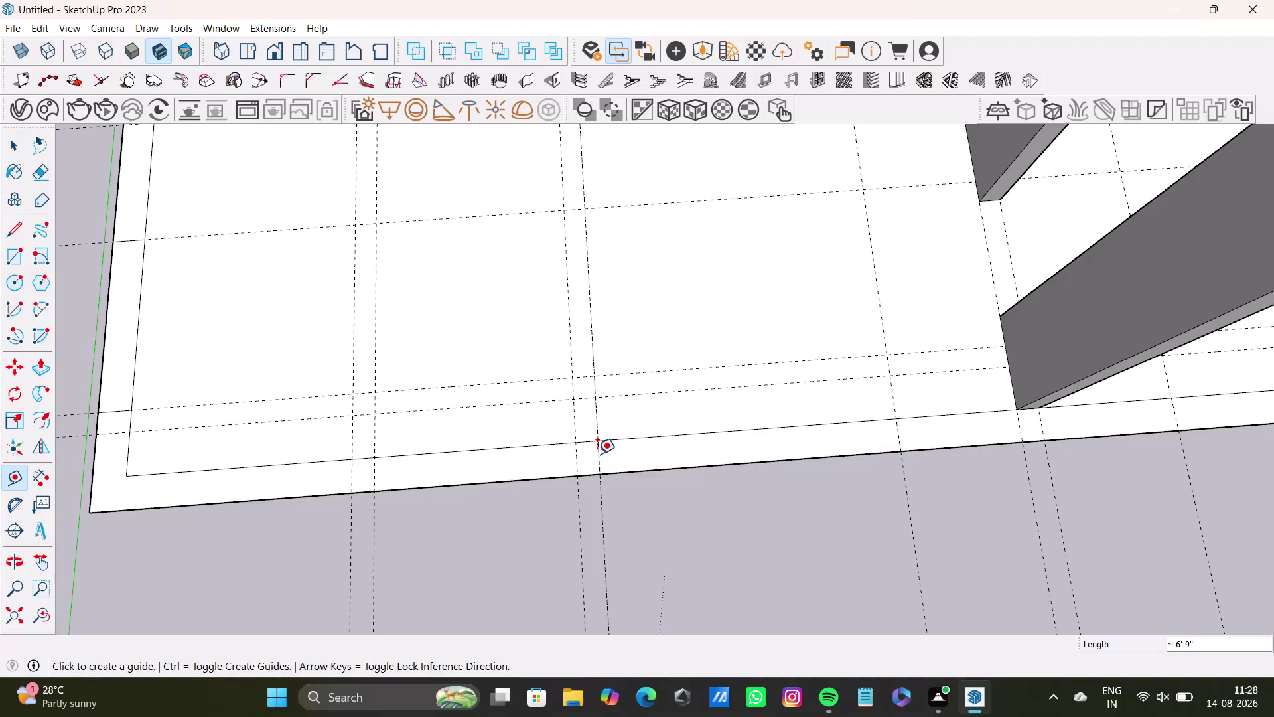
key(space)
click(17, 229)
scroll(up, 3)
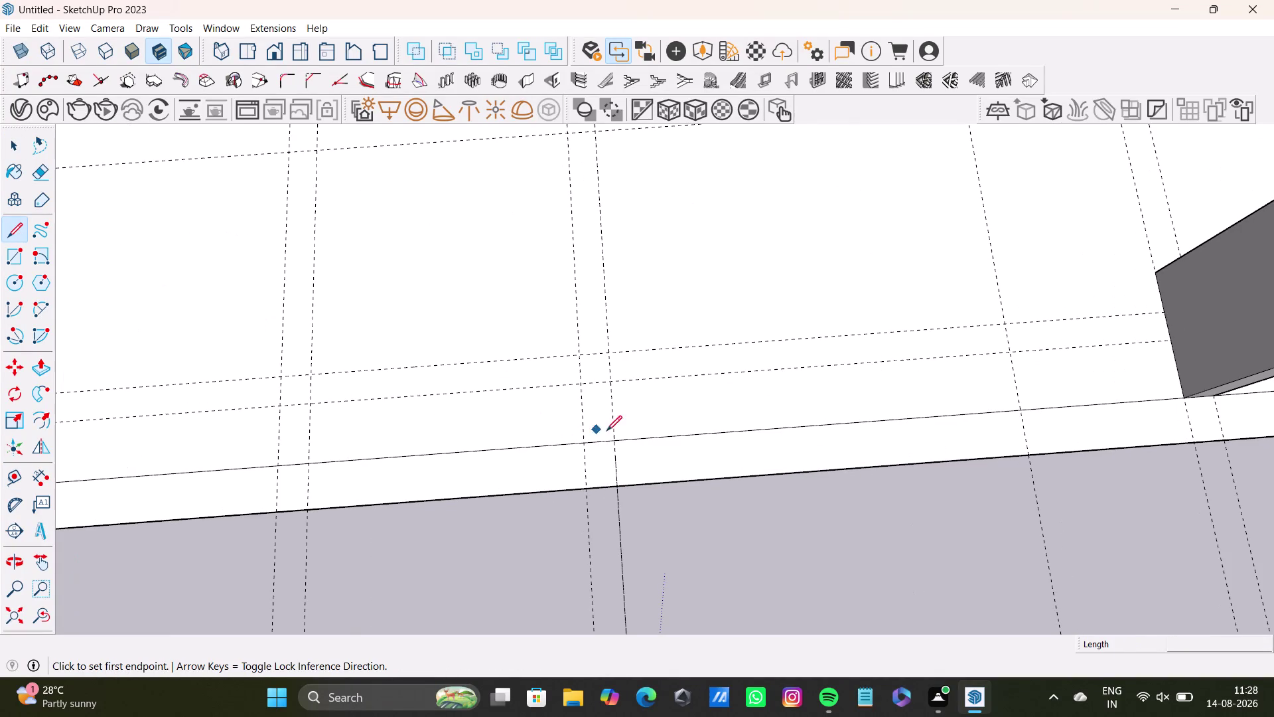
Draw two lines across the front wall strip at the left and right guide marks.
click(614, 444)
click(616, 488)
key(space)
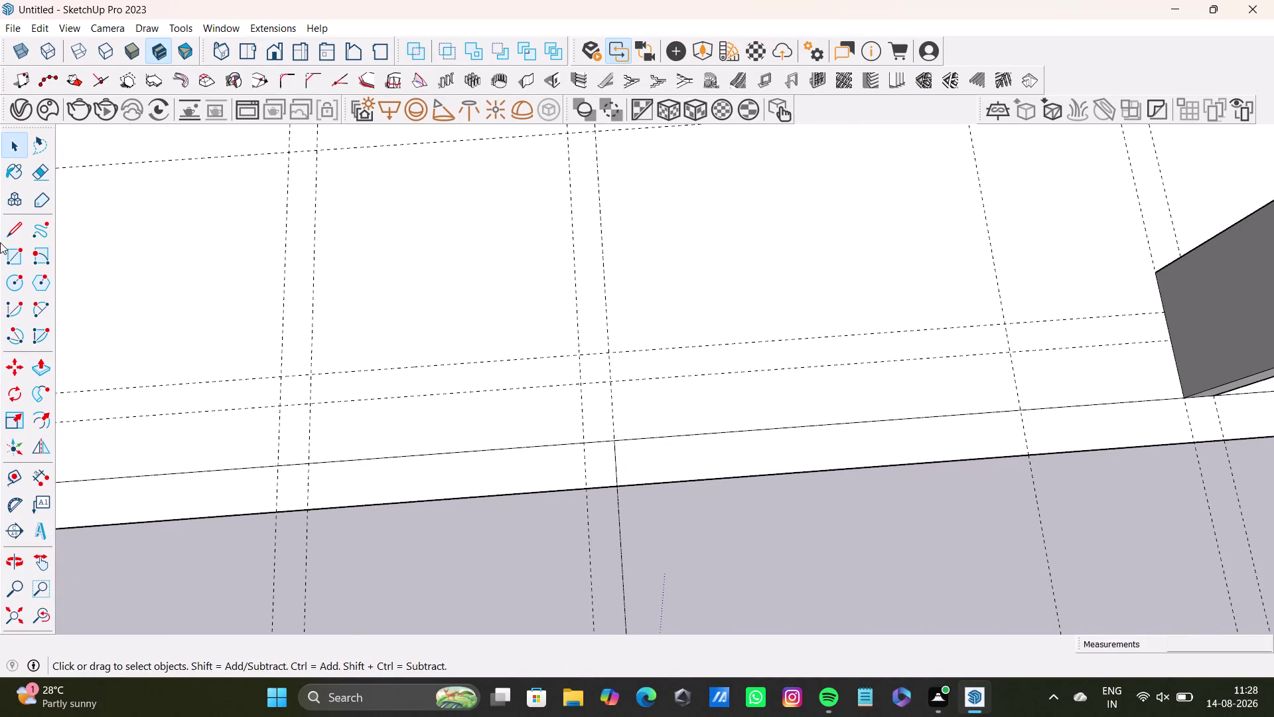
click(9, 229)
scroll(up, 3)
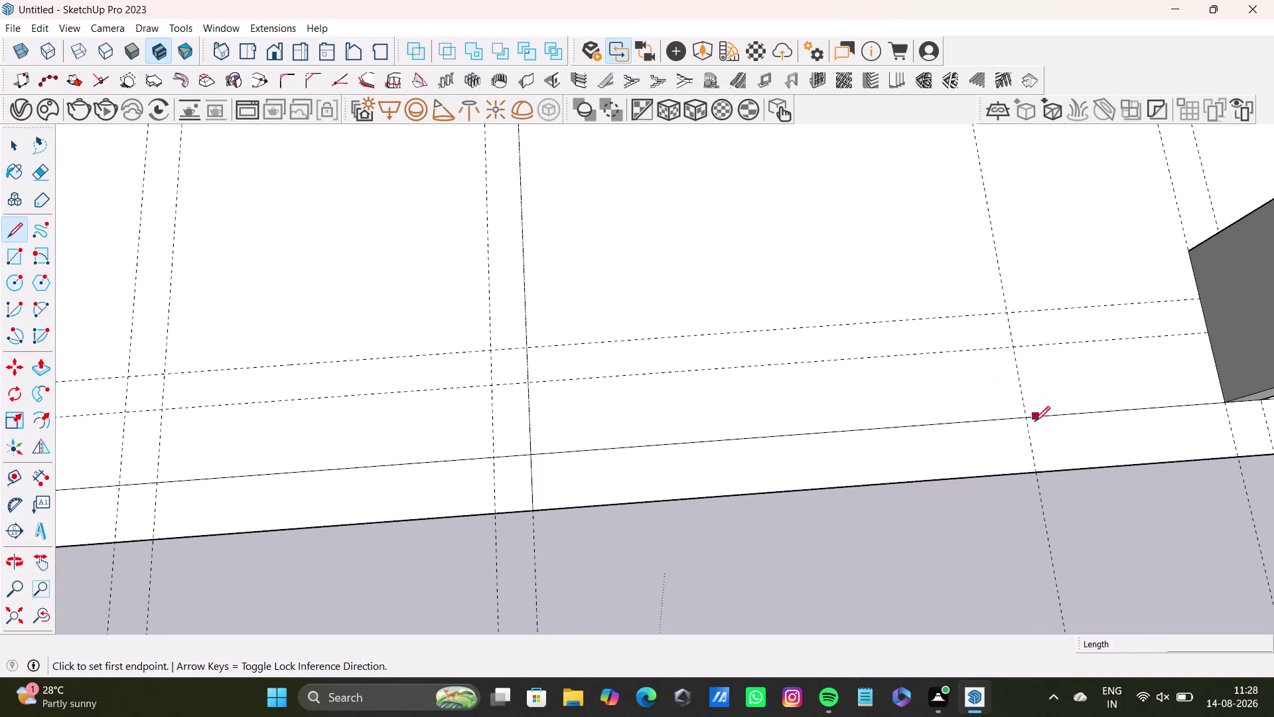
click(1025, 420)
click(1034, 474)
key(space)
Orbit along the front edge and zoom out to review the whole floor plan.
scroll(down, 3)
middle_drag(702, 487, 602, 438)
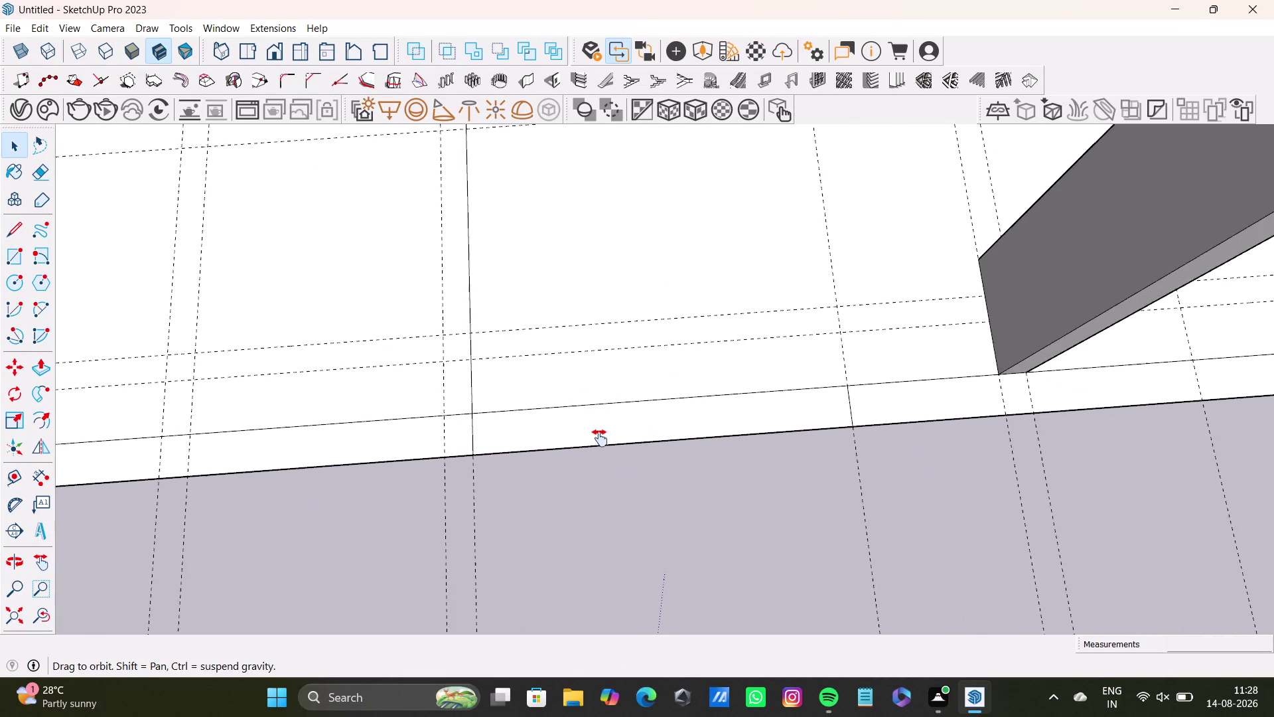
middle_drag(601, 438, 590, 436)
middle_drag(774, 508, 777, 394)
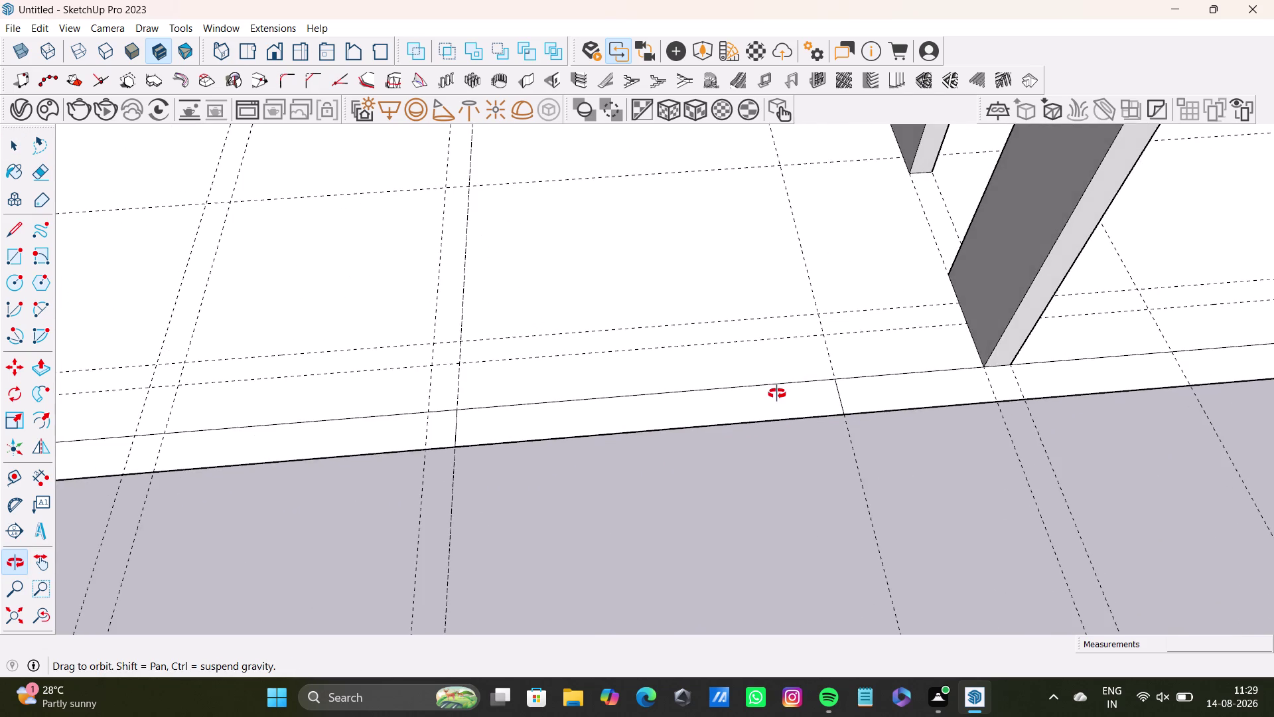
middle_drag(777, 394, 773, 469)
scroll(down, 3)
middle_drag(465, 404, 605, 417)
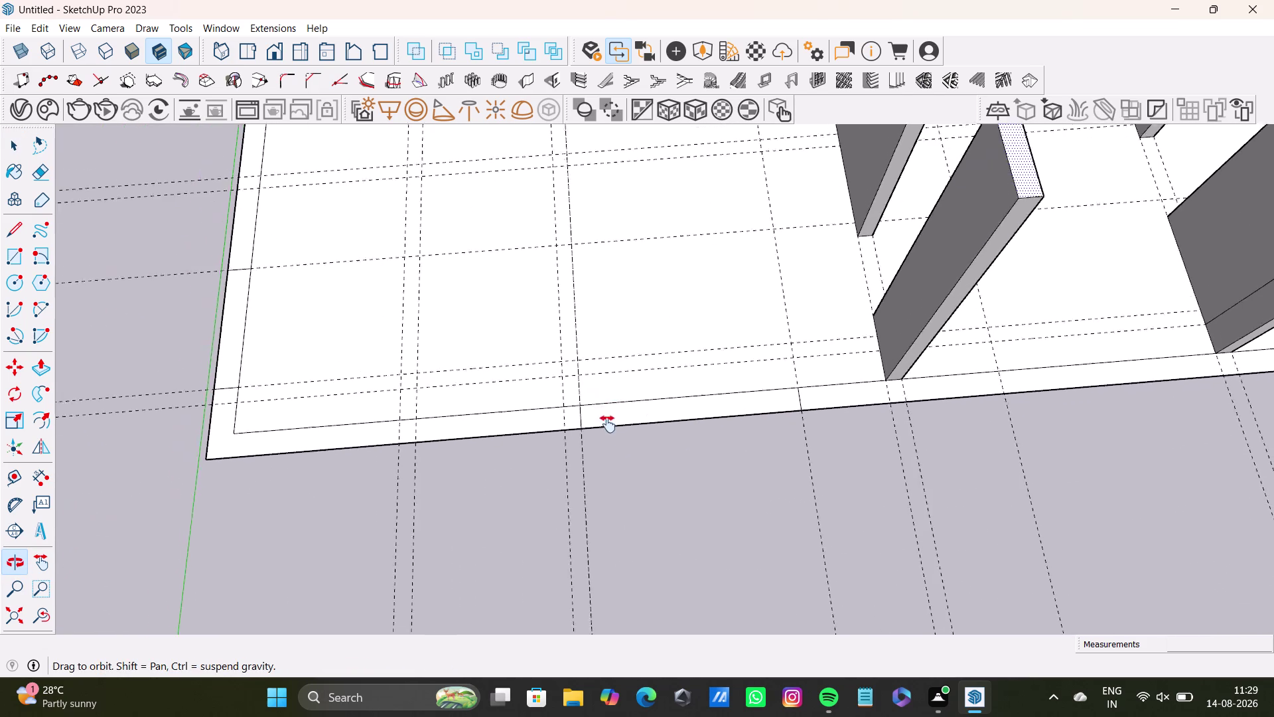
middle_drag(606, 417, 610, 459)
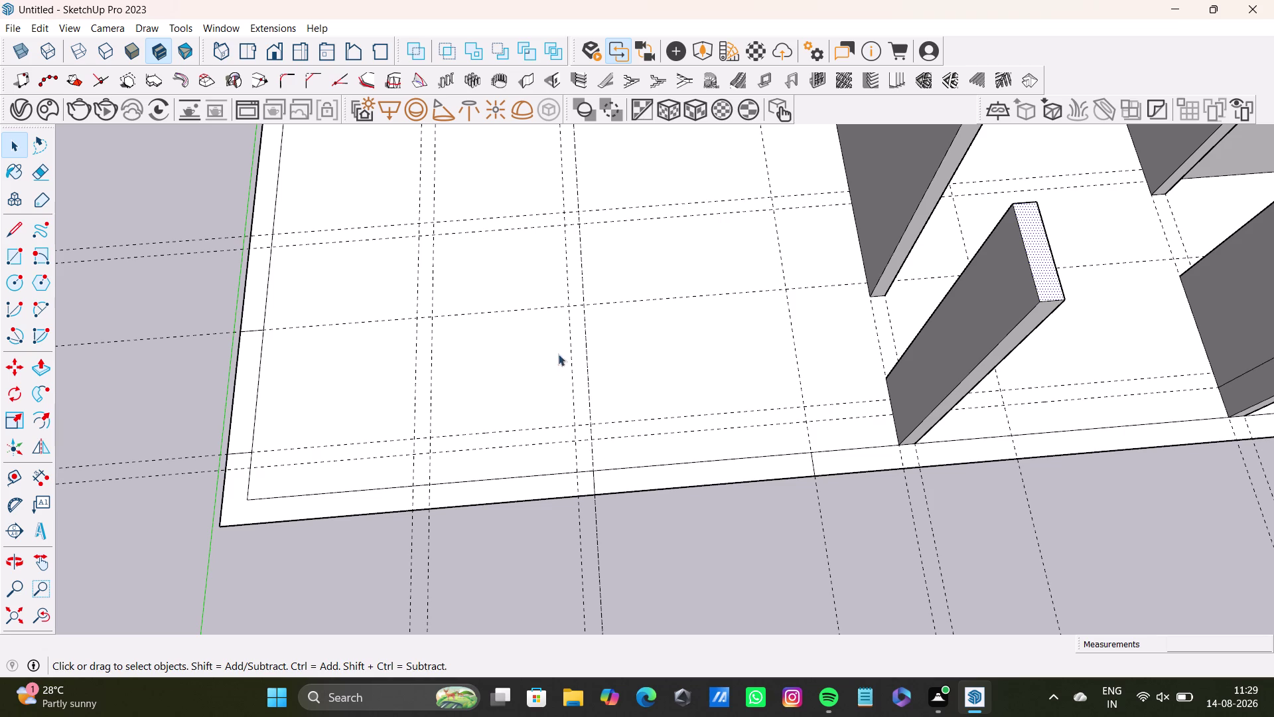
scroll(down, 3)
middle_drag(607, 375, 502, 512)
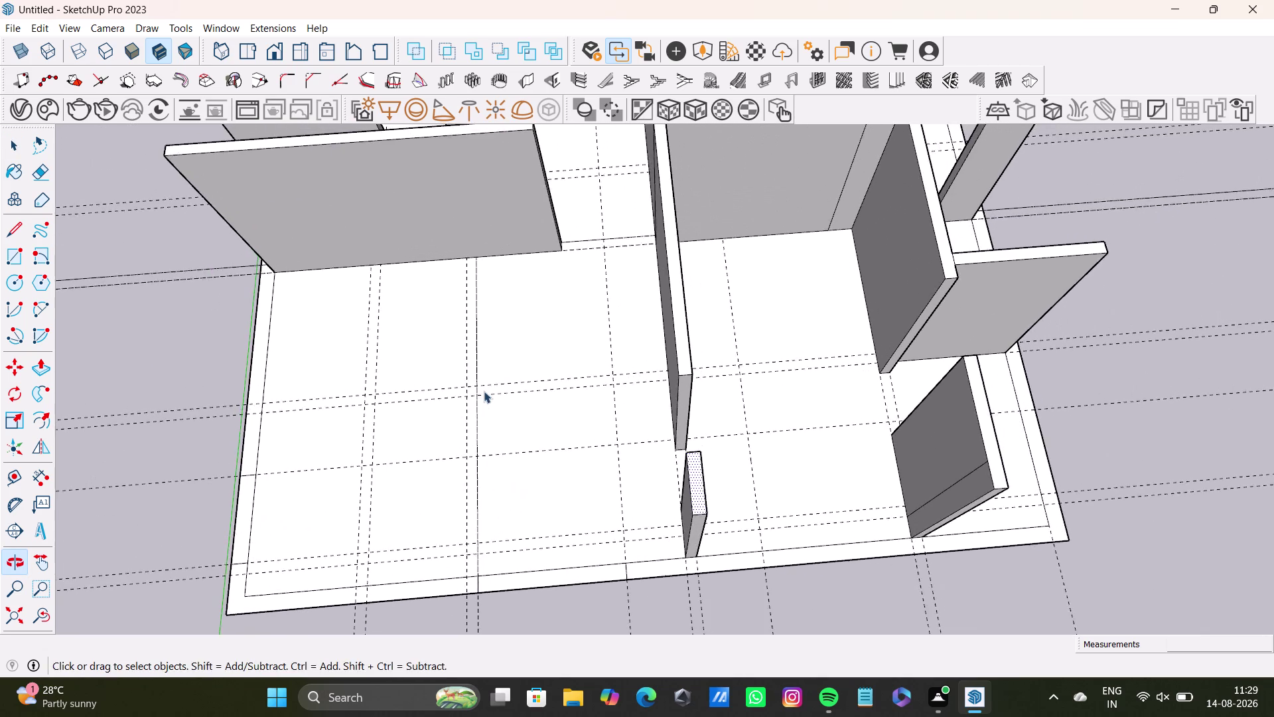
Try Push/Pull on the small face on the front edge, then cancel it.
scroll(down, 3)
middle_drag(492, 378, 532, 457)
click(352, 454)
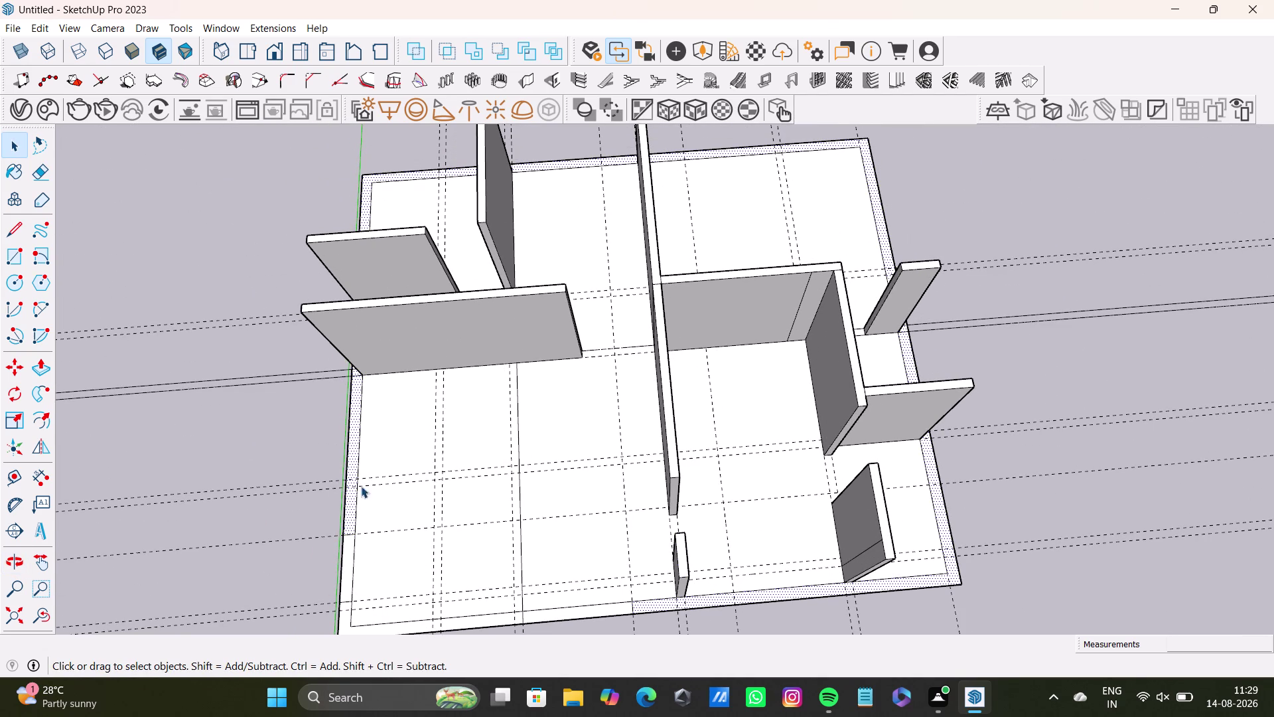
middle_drag(414, 448, 414, 383)
click(411, 554)
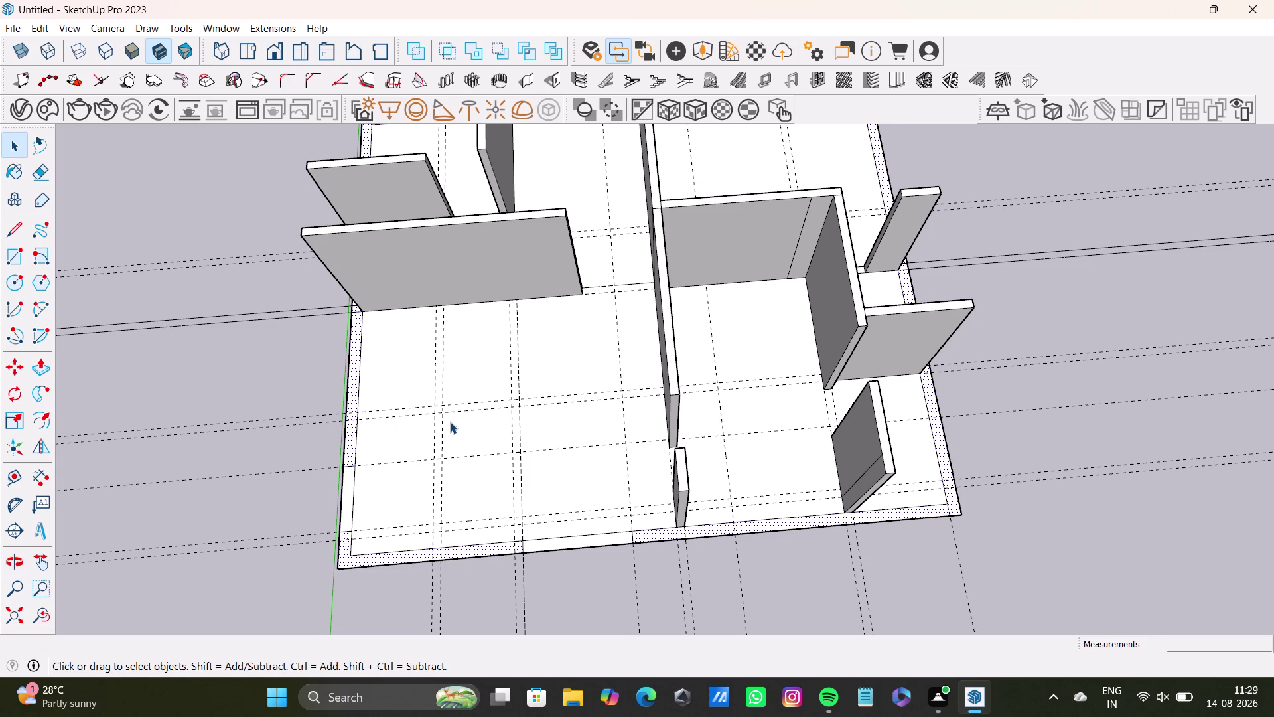
key(p)
click(594, 539)
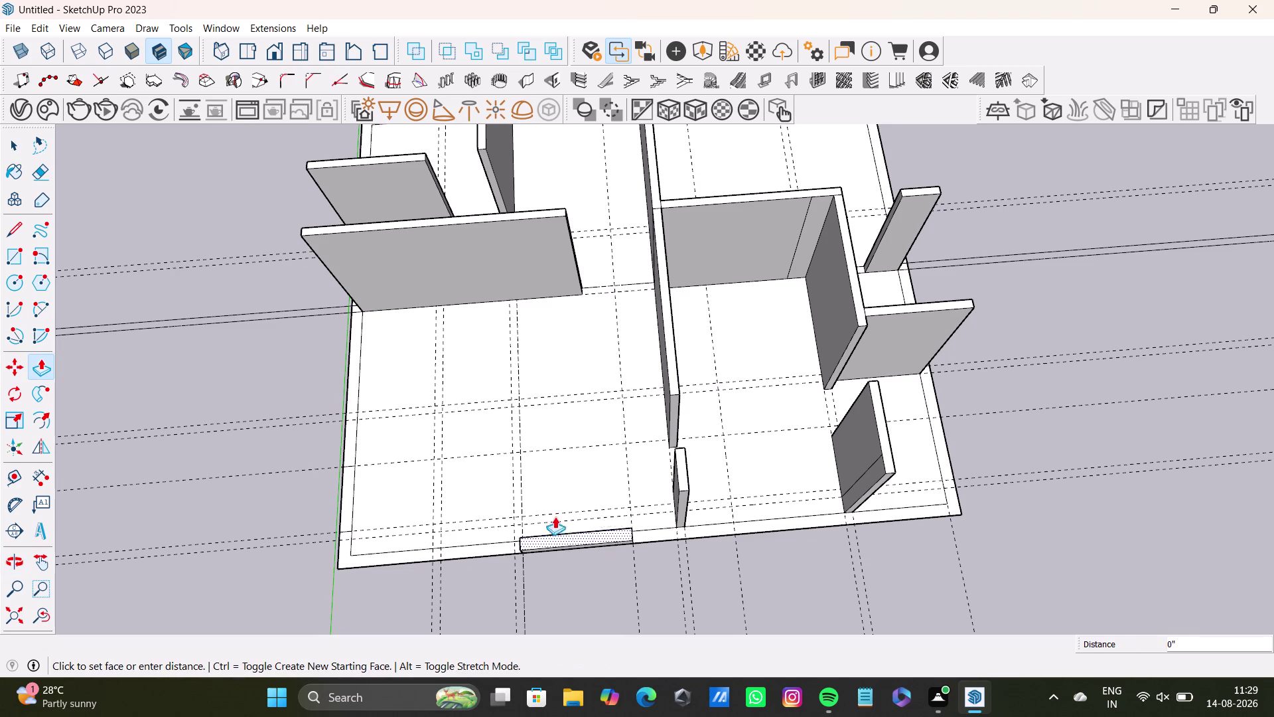
key(space)
Raise the front outer wall face to full wall height with Push/Pull.
click(672, 535)
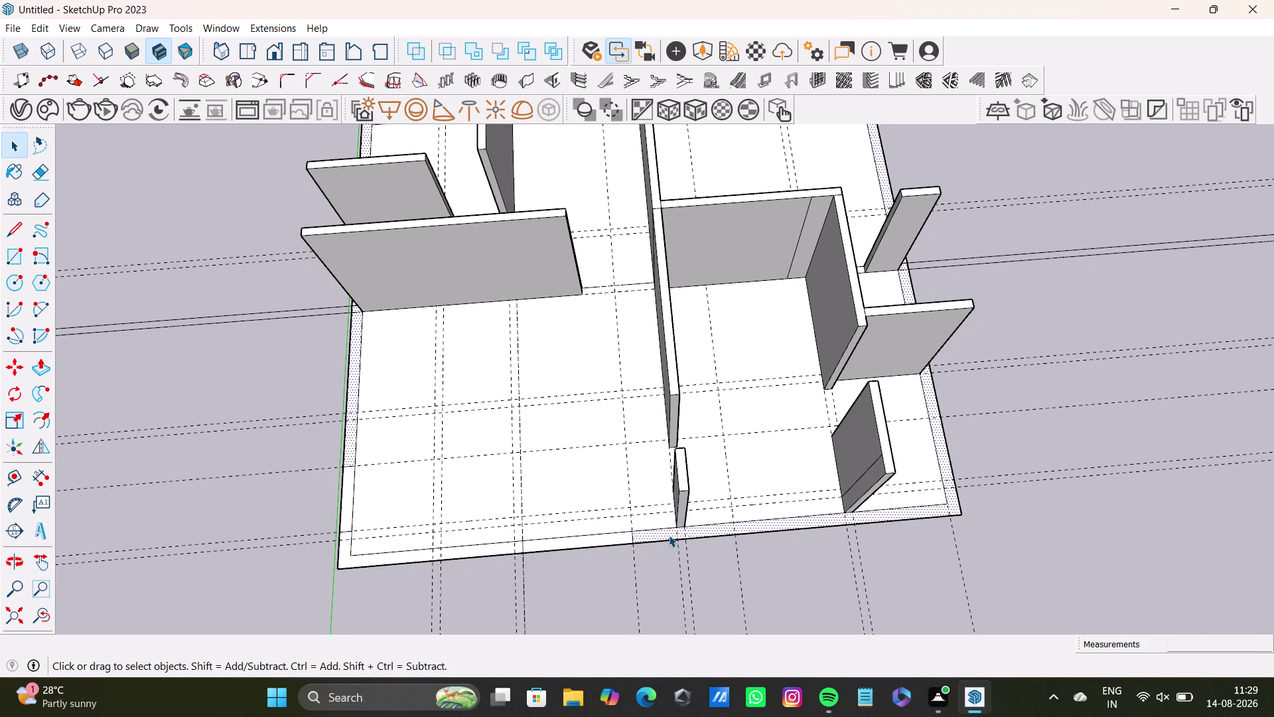
key(o)
click(667, 530)
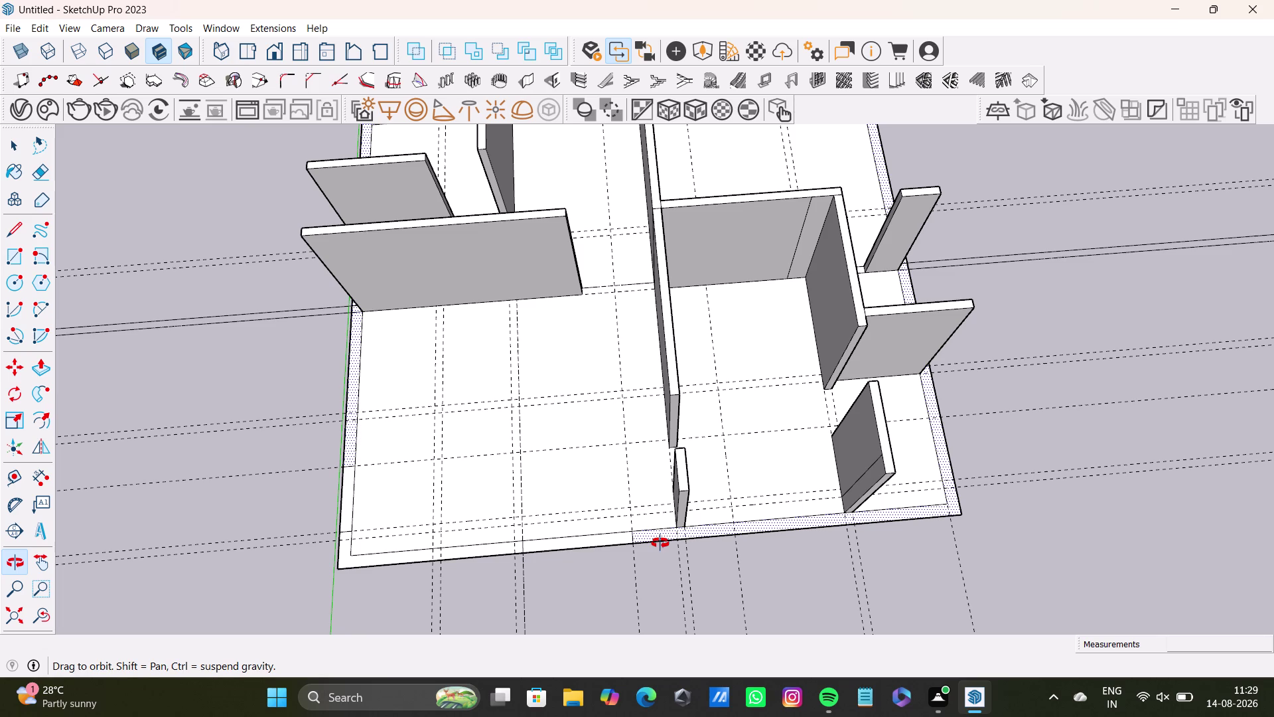
key(p)
click(660, 539)
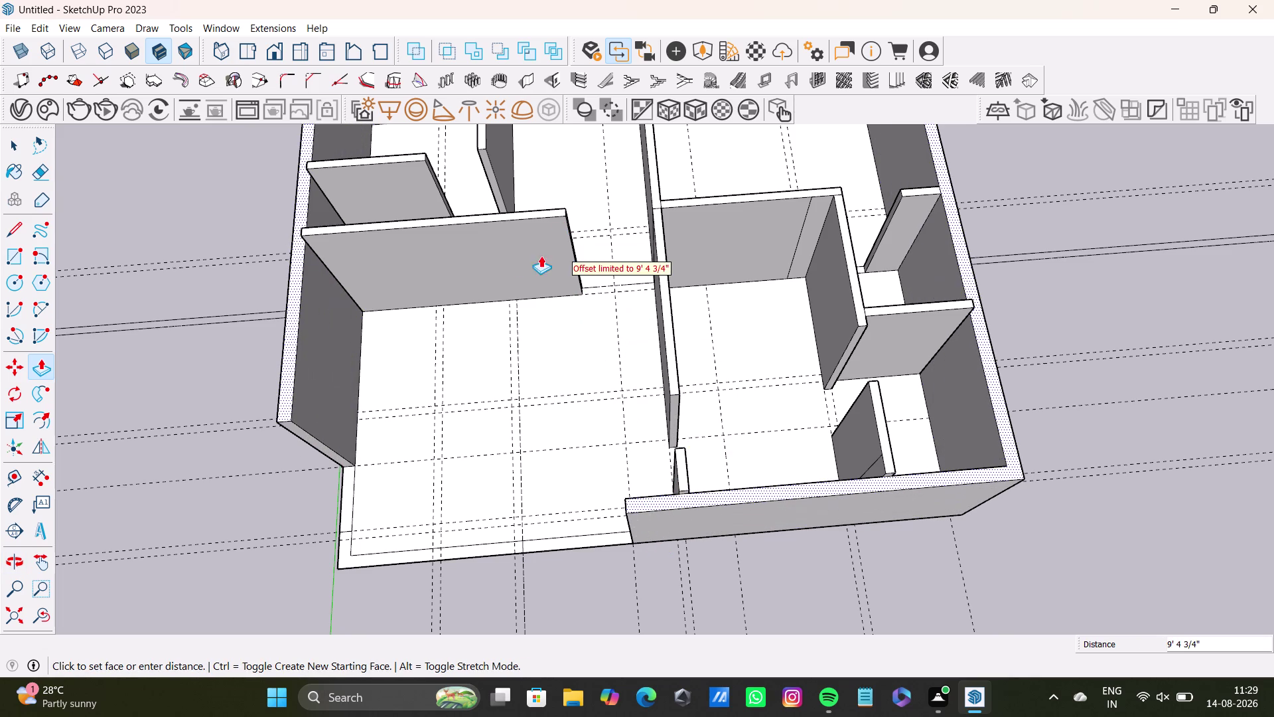
middle_drag(495, 259, 453, 140)
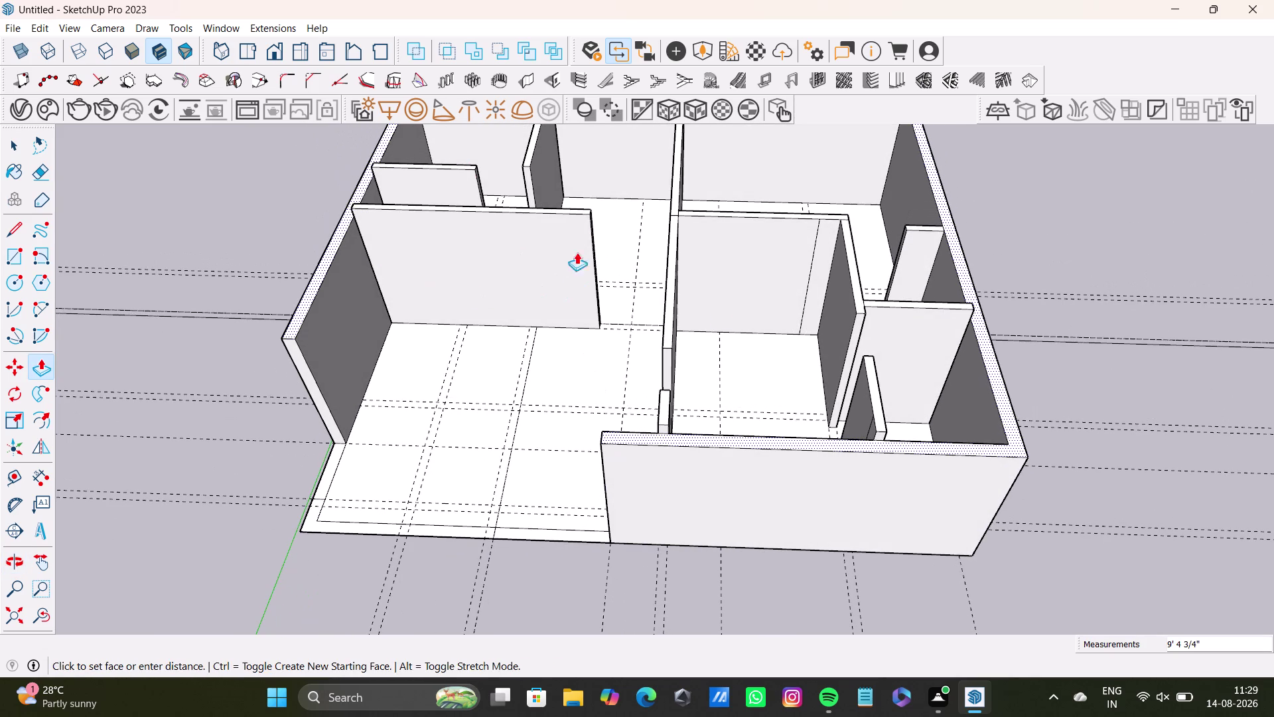
middle_drag(721, 323, 591, 424)
middle_drag(620, 424, 412, 345)
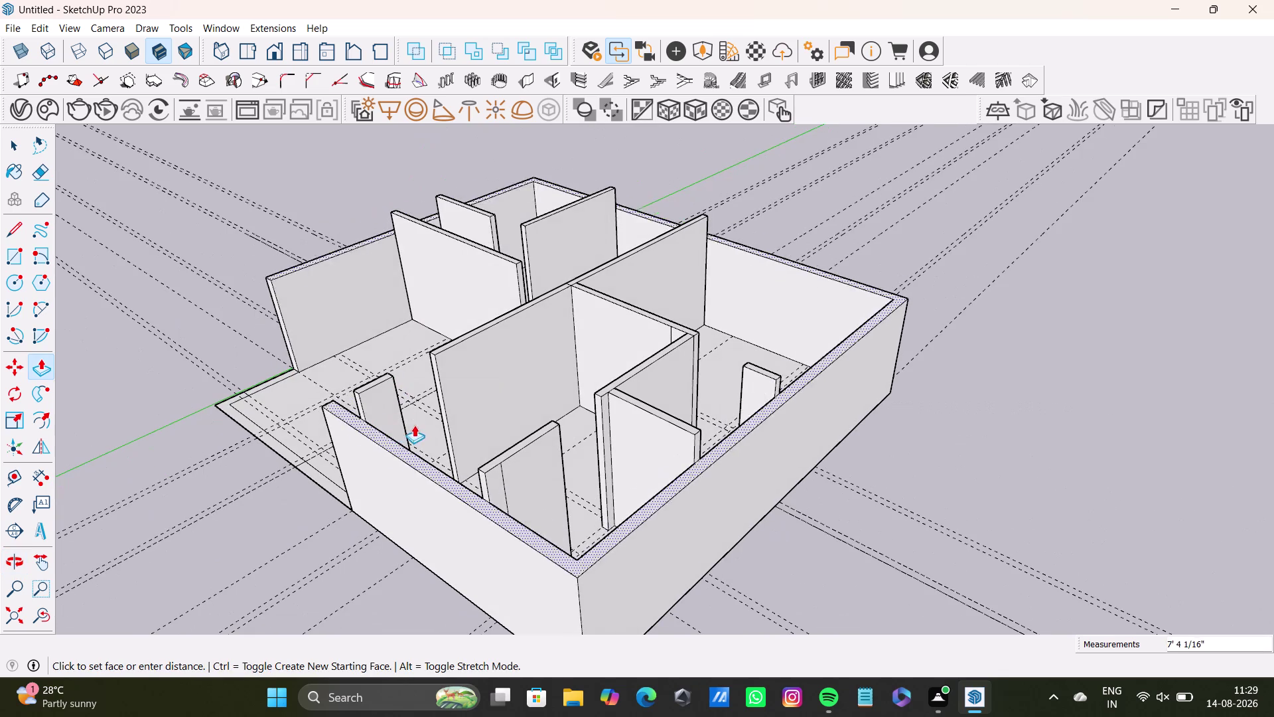
click(369, 276)
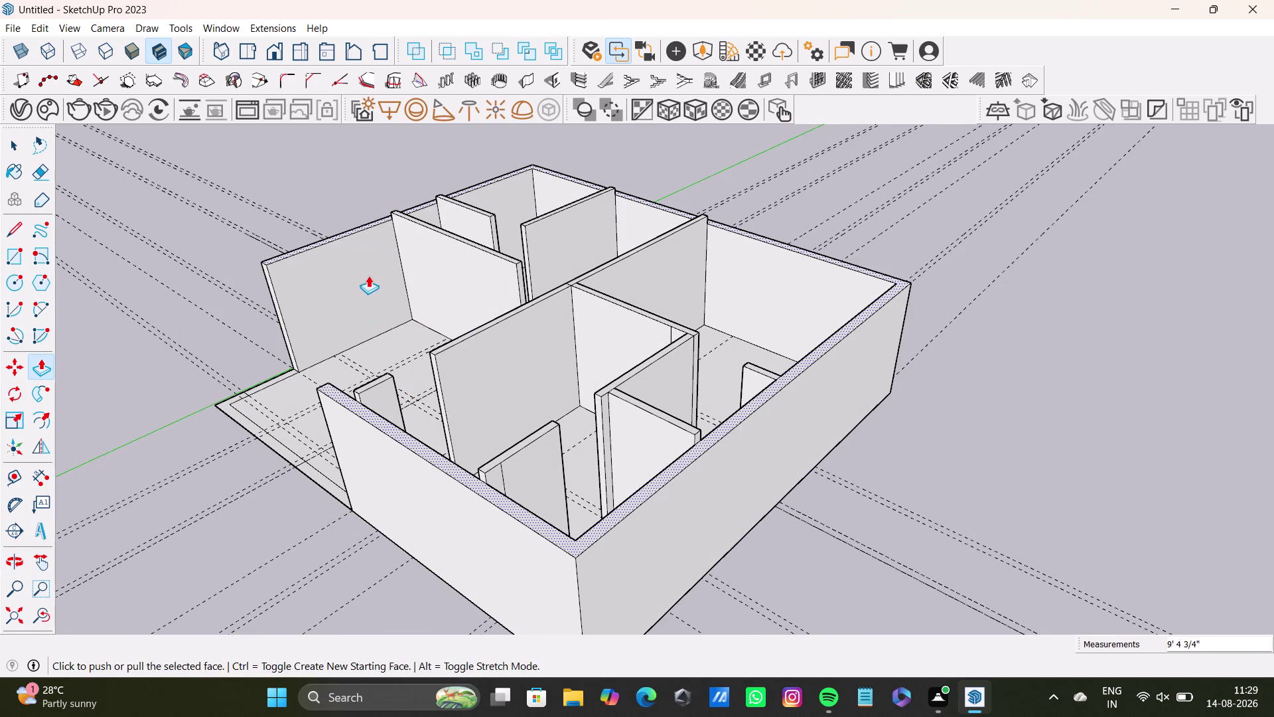
Orbit around the house and start saving the model with Ctrl+S.
middle_drag(413, 430, 117, 405)
middle_drag(374, 297, 407, 370)
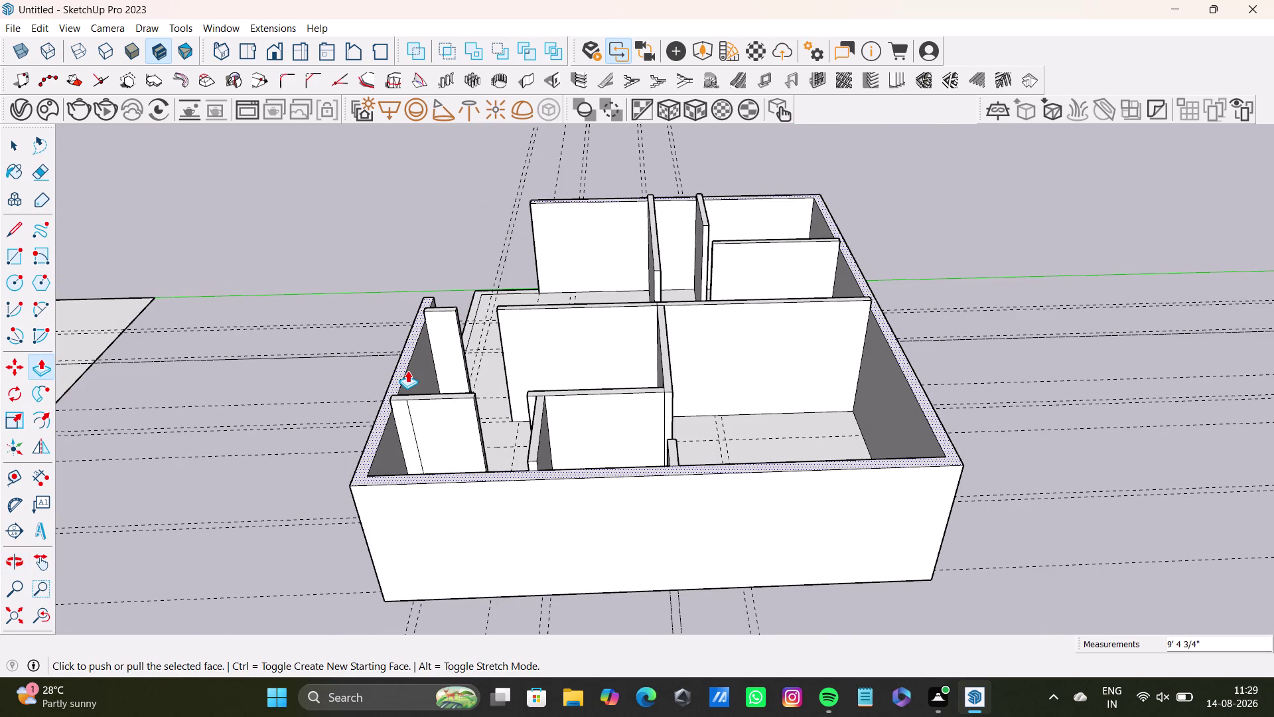
key(ctrl+s)
Close the Save As dialog without saving.
key(ctrl+z)
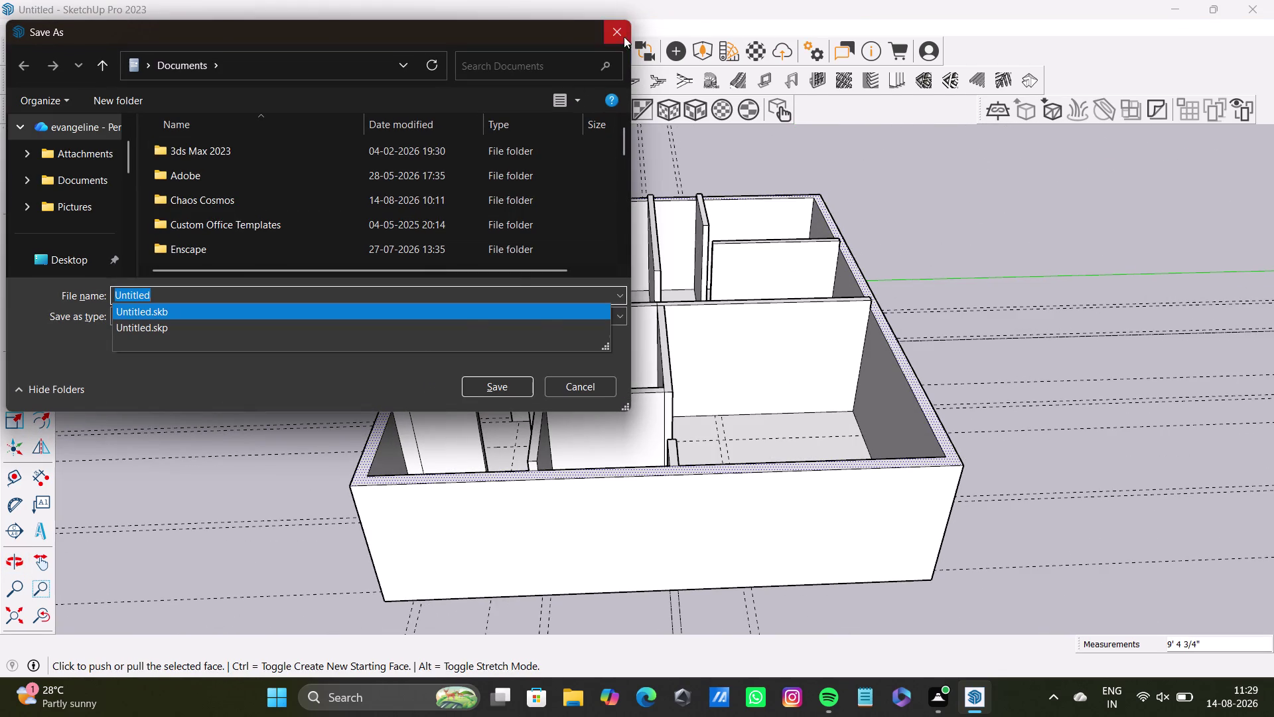
click(619, 37)
scroll(up, 3)
key(ctrl+z)
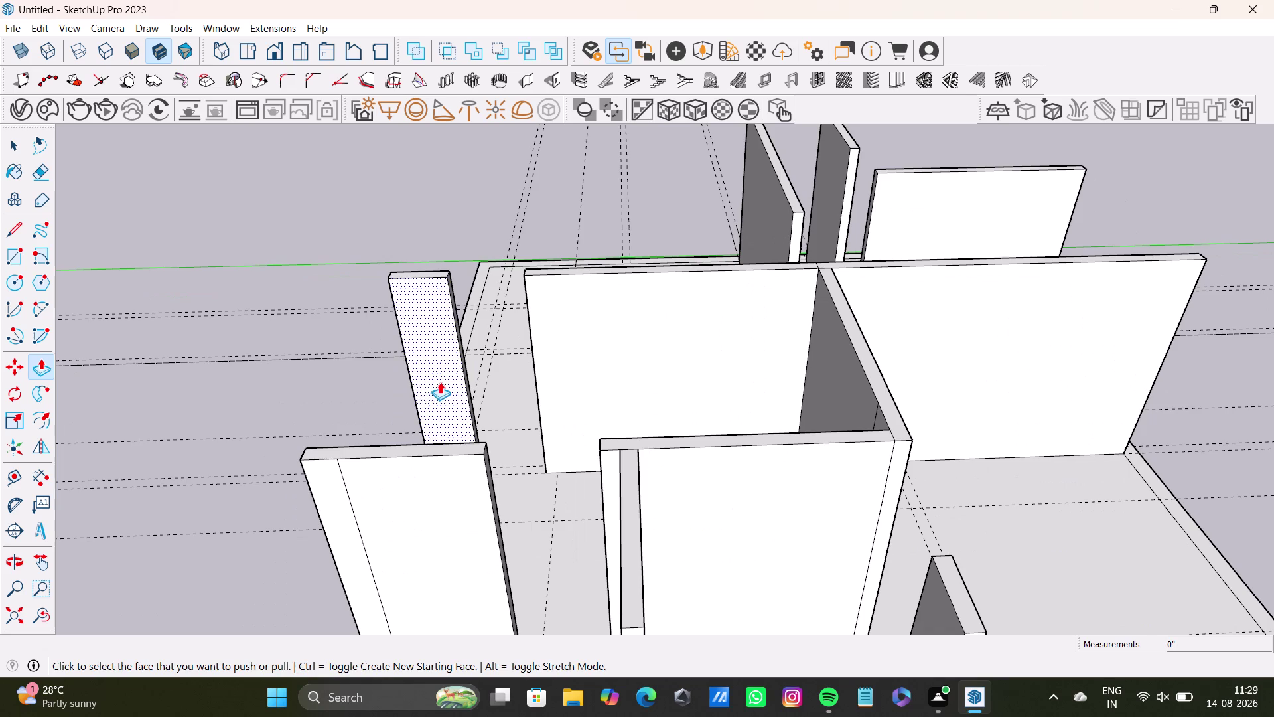
Raise the short front wall piece to a height of 10'.
middle_drag(447, 389, 685, 347)
middle_drag(660, 408, 666, 288)
middle_drag(643, 346, 646, 405)
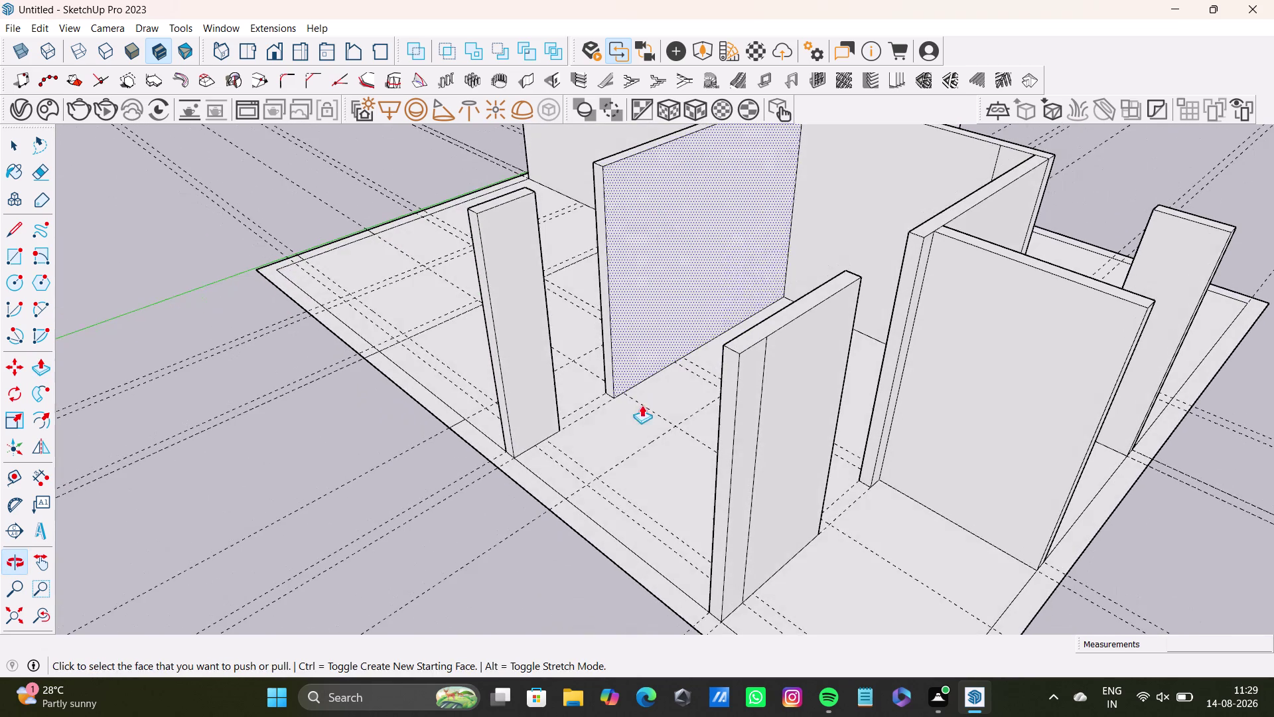
click(519, 467)
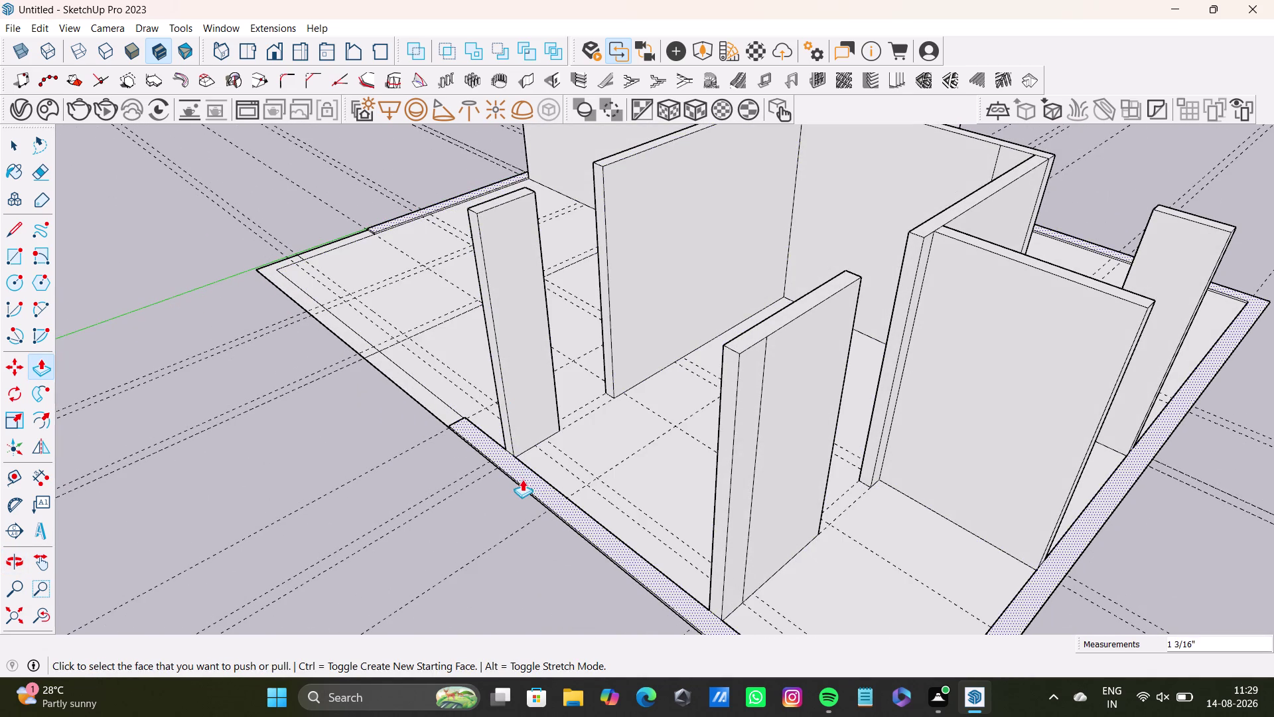
drag(526, 478, 471, 152)
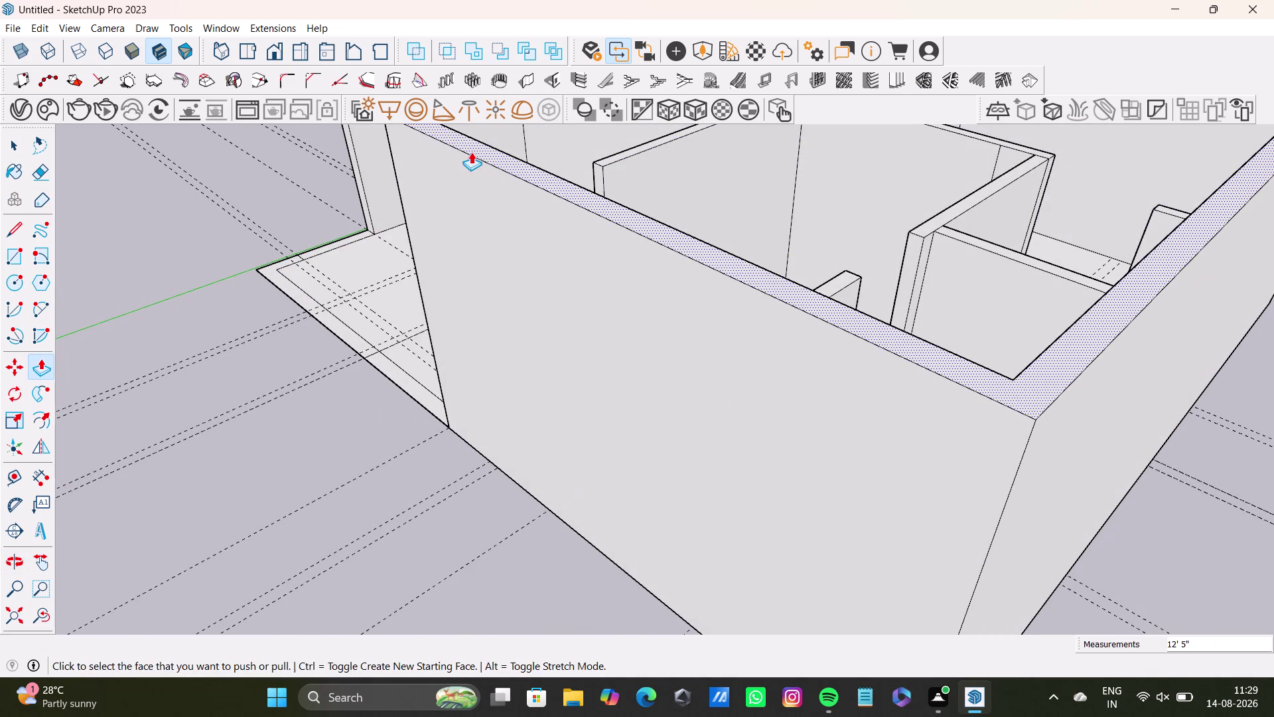
text(10)
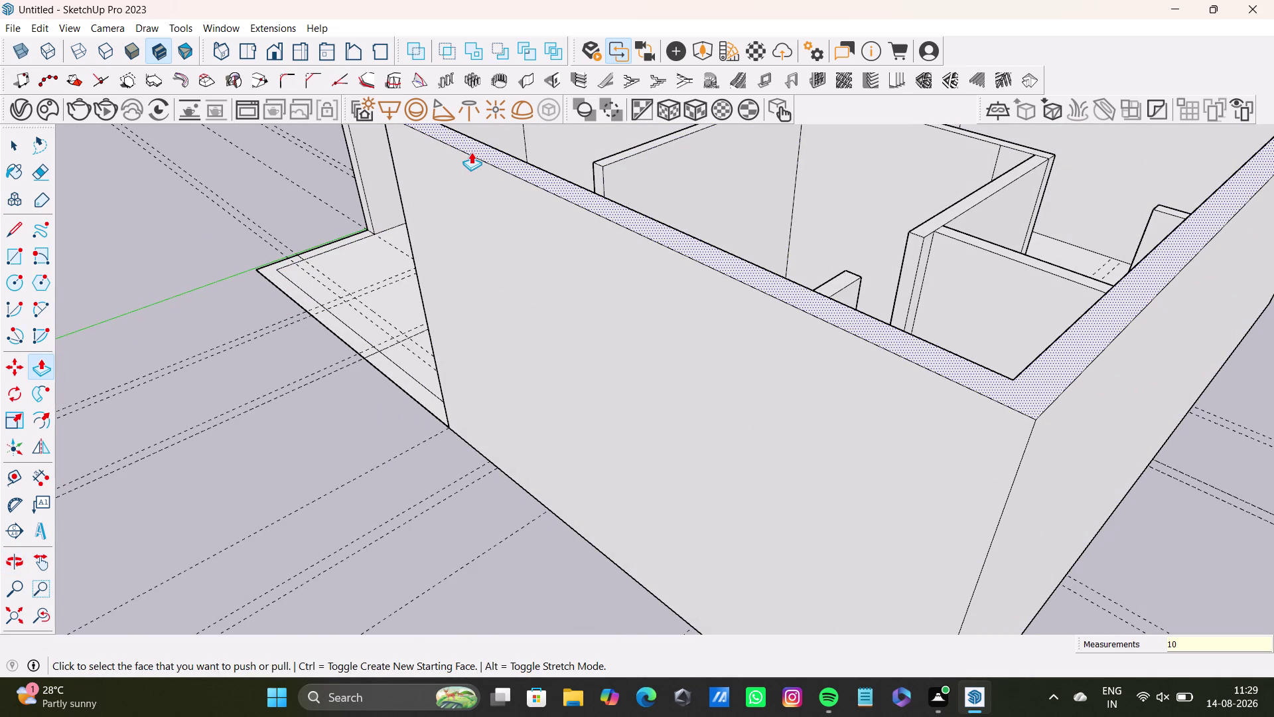
text(')
key(Return)
Pull the front corner wall of the L-shaped partition up to full height.
middle_drag(481, 342, 738, 331)
scroll(down, 3)
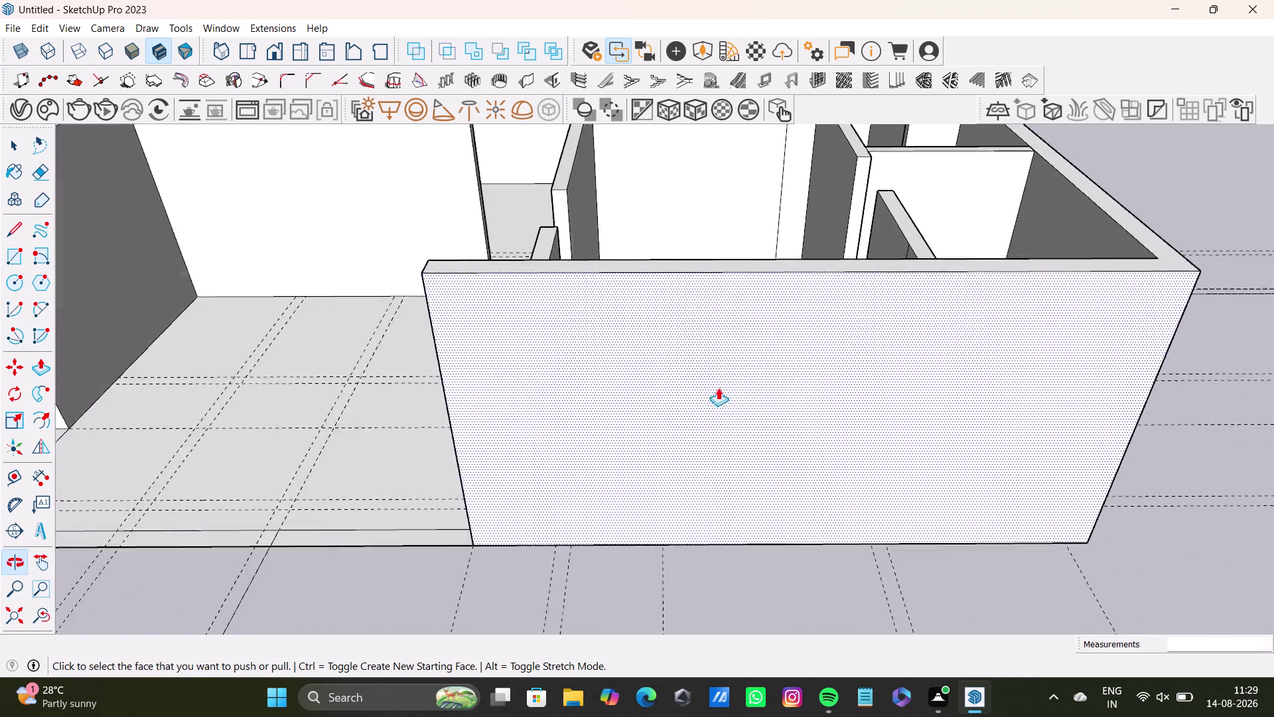
scroll(down, 3)
middle_drag(263, 411, 492, 383)
scroll(up, 3)
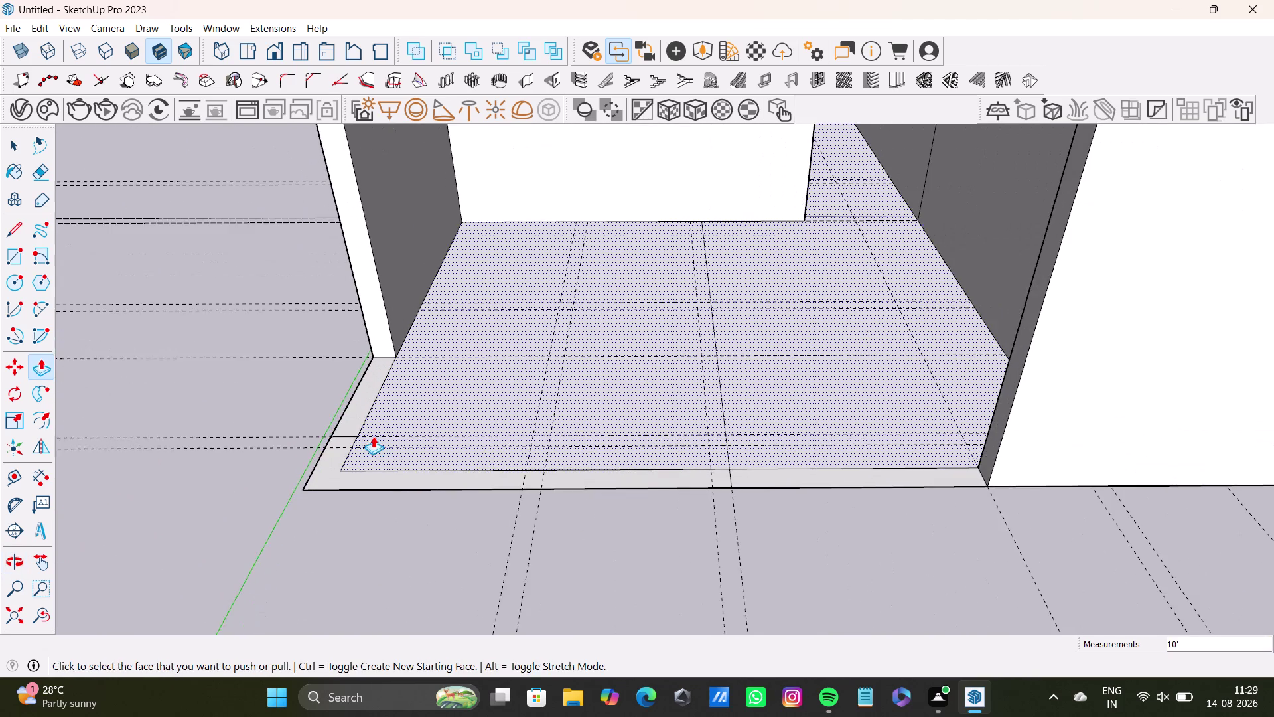
middle_drag(375, 437, 376, 484)
drag(340, 497, 335, 211)
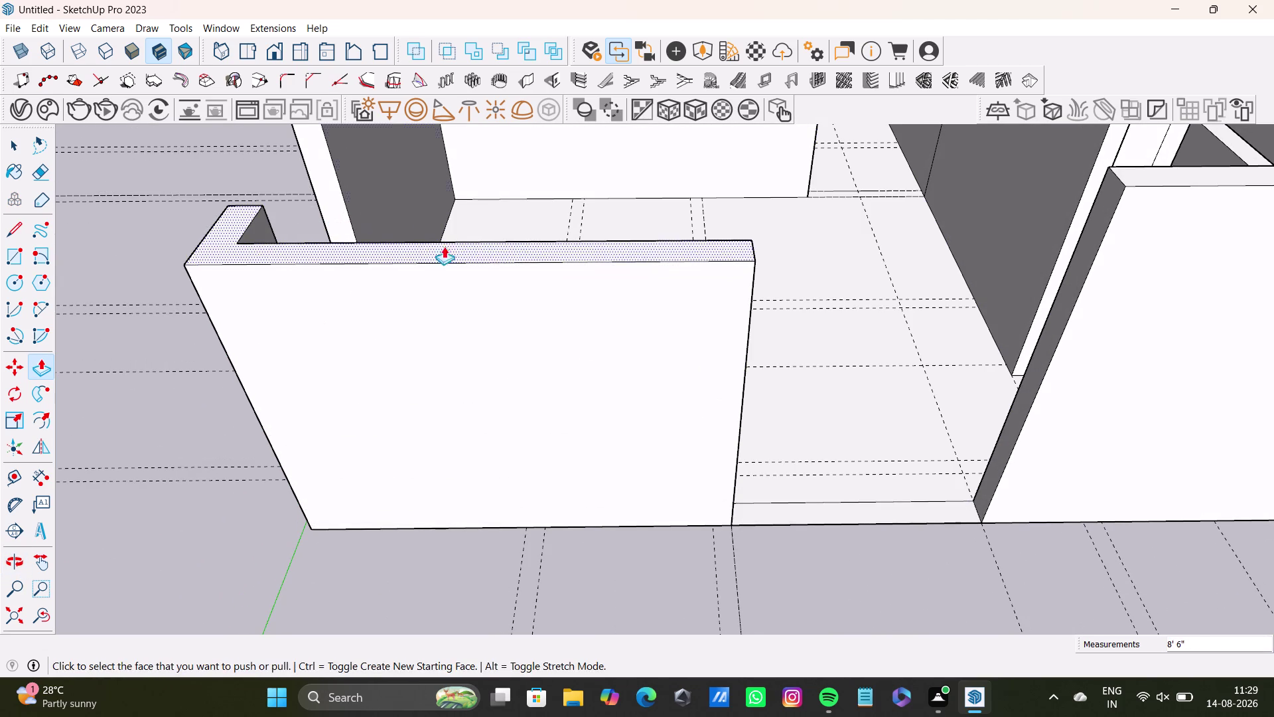
scroll(down, 3)
middle_drag(500, 260, 473, 506)
click(318, 259)
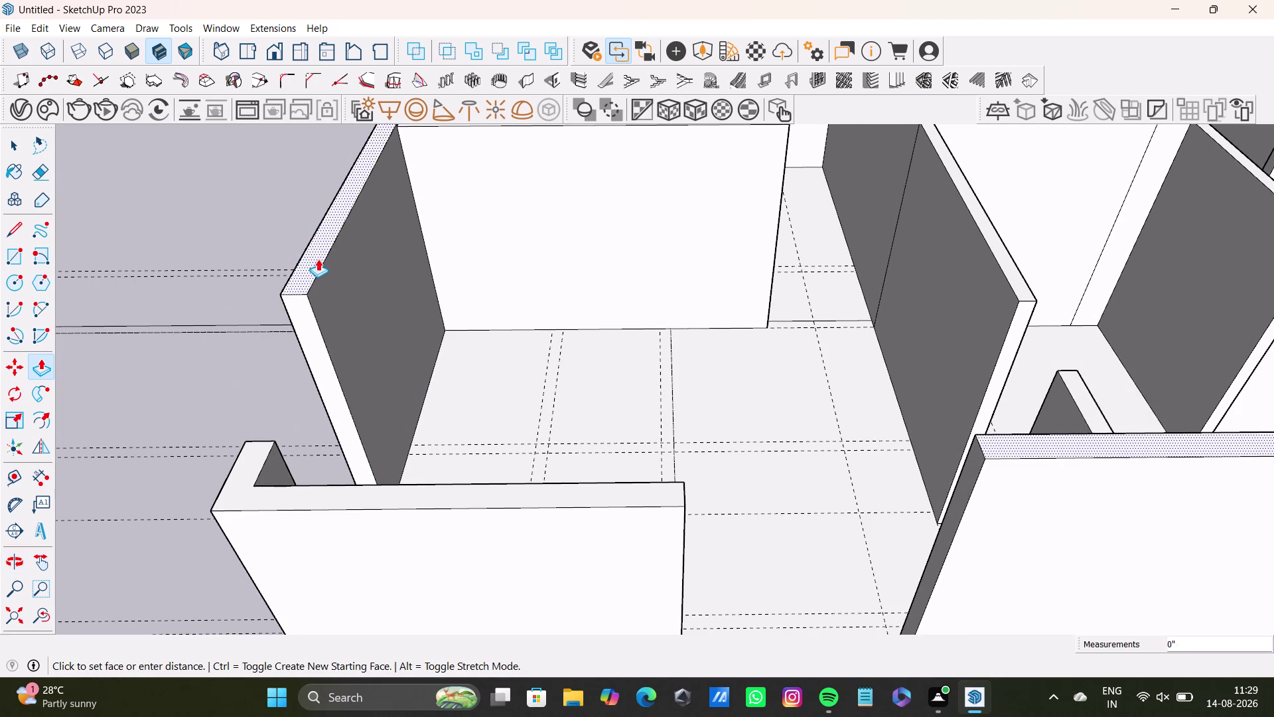
key(space)
Orbit down toward ground level and back up above the walls.
middle_drag(366, 478, 540, 223)
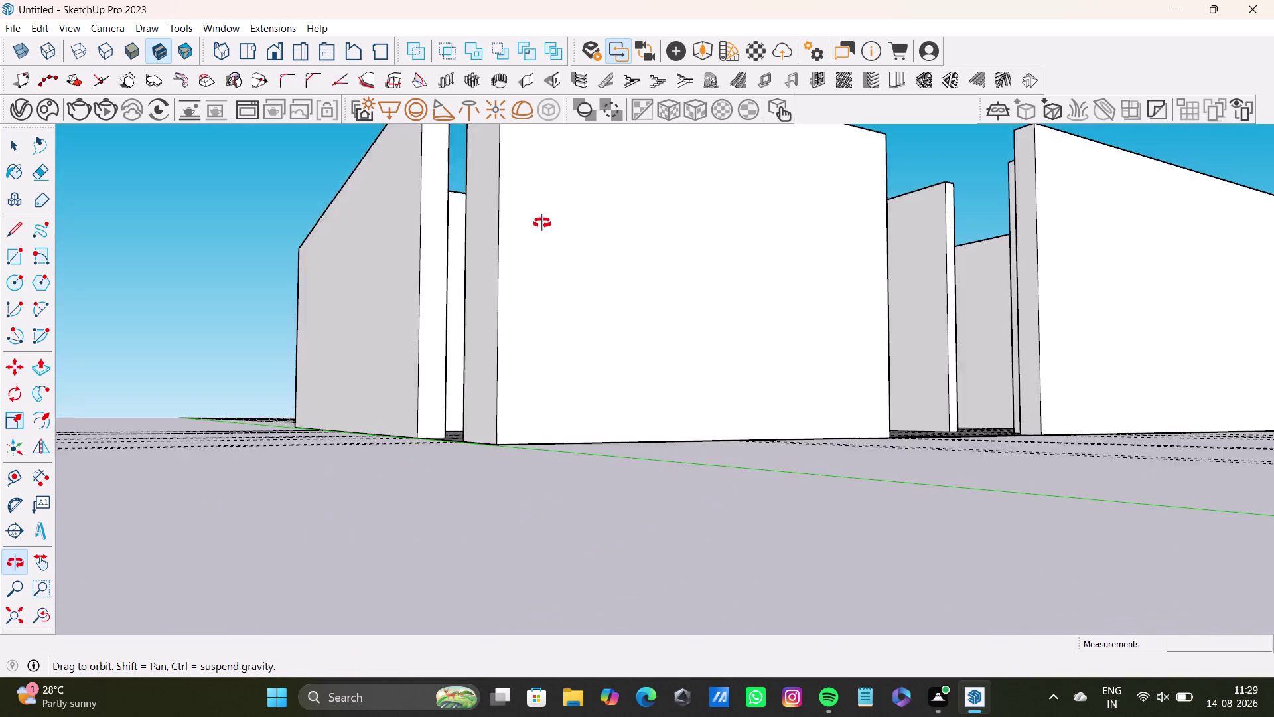
middle_drag(541, 222, 567, 349)
click(546, 323)
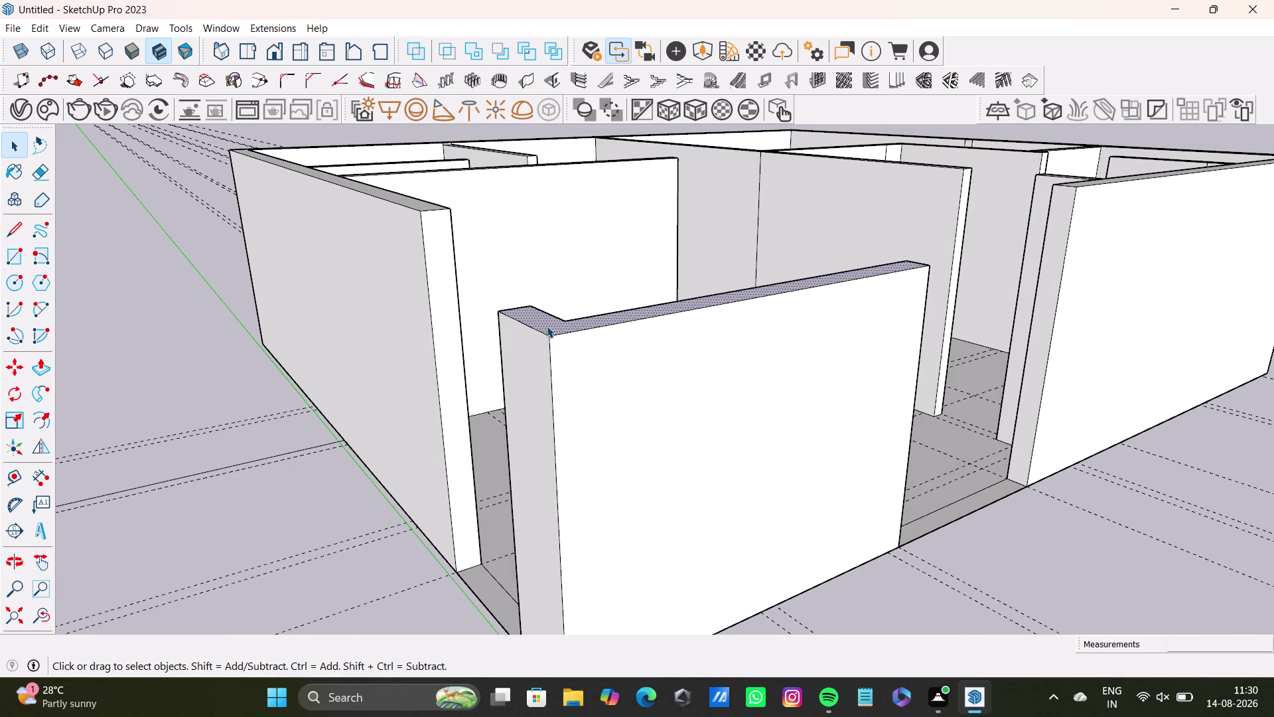
Push/Pull the central interior wall's end face back so a doorway gap remains before the cross wall.
key(p)
click(547, 326)
drag(532, 320, 429, 207)
scroll(down, 3)
key(space)
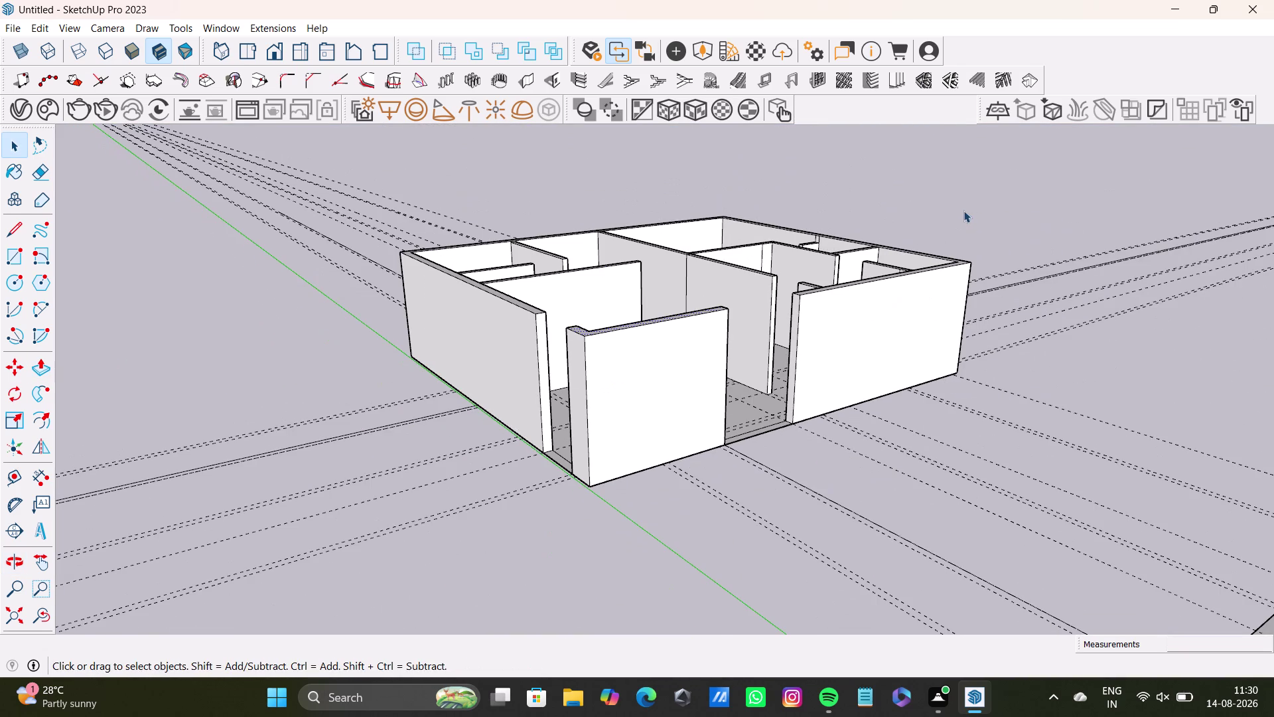
click(964, 210)
Push/Pull the end face of the thin wall beside the front entrance to adjust its length.
middle_drag(800, 378, 713, 487)
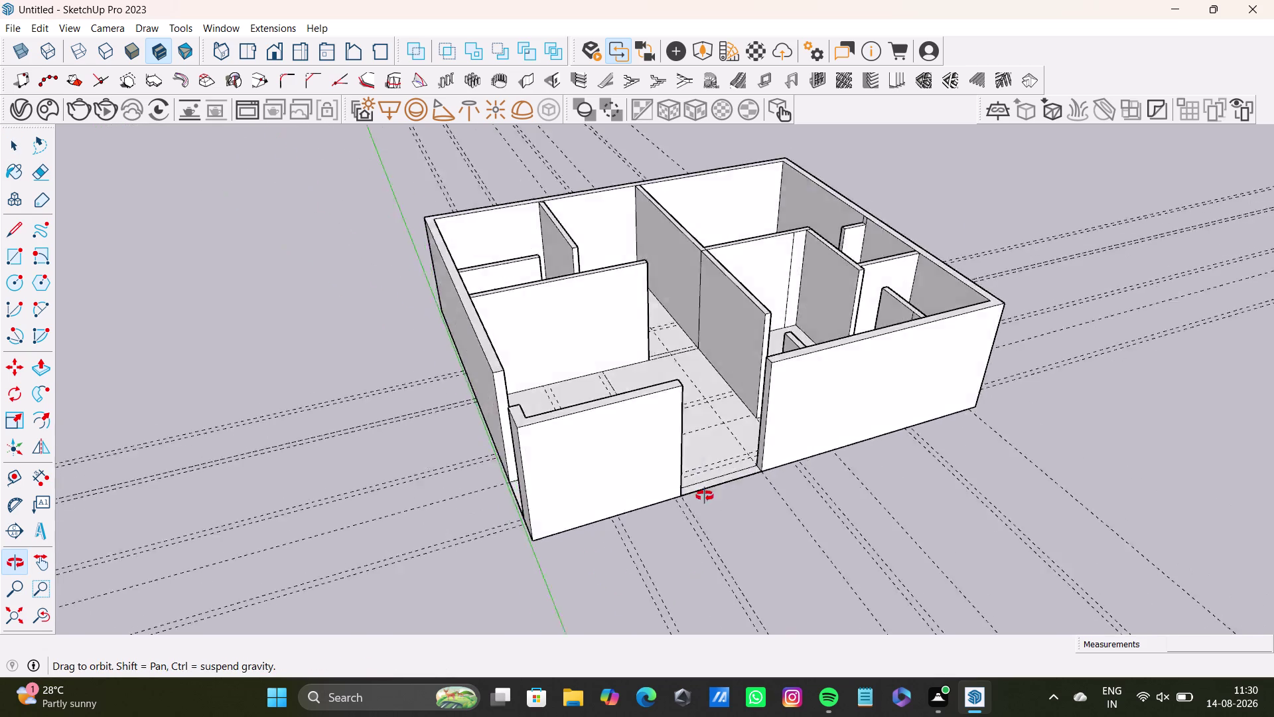
middle_drag(714, 486, 569, 577)
scroll(up, 3)
middle_drag(581, 339, 516, 292)
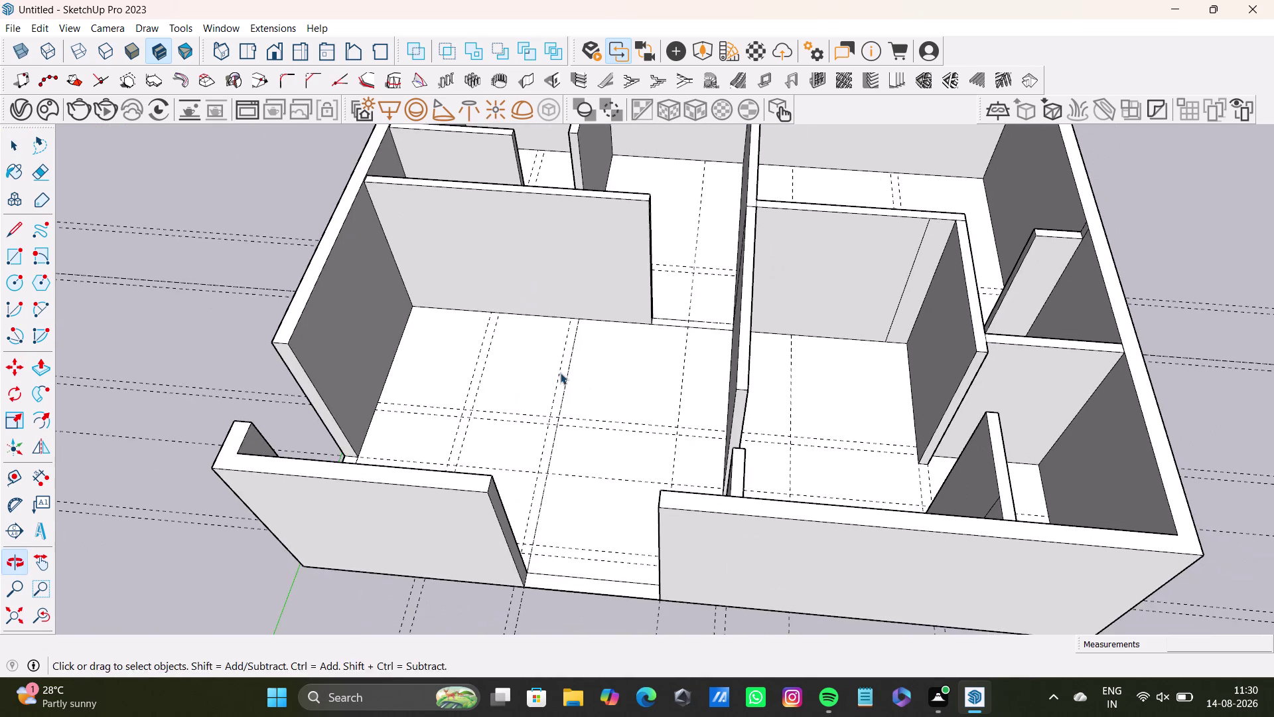
middle_drag(563, 377, 168, 400)
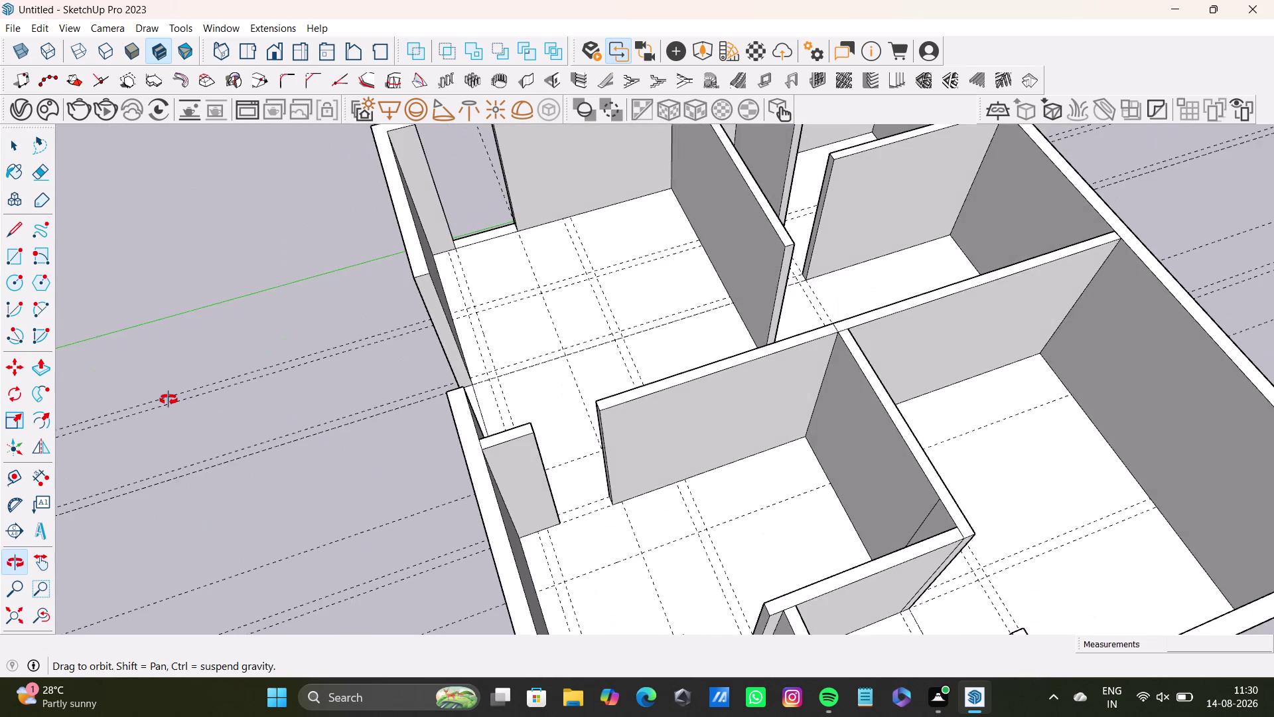
middle_drag(169, 399, 0, 390)
scroll(up, 3)
middle_drag(544, 418, 273, 408)
scroll(up, 3)
middle_drag(563, 238, 576, 355)
click(589, 341)
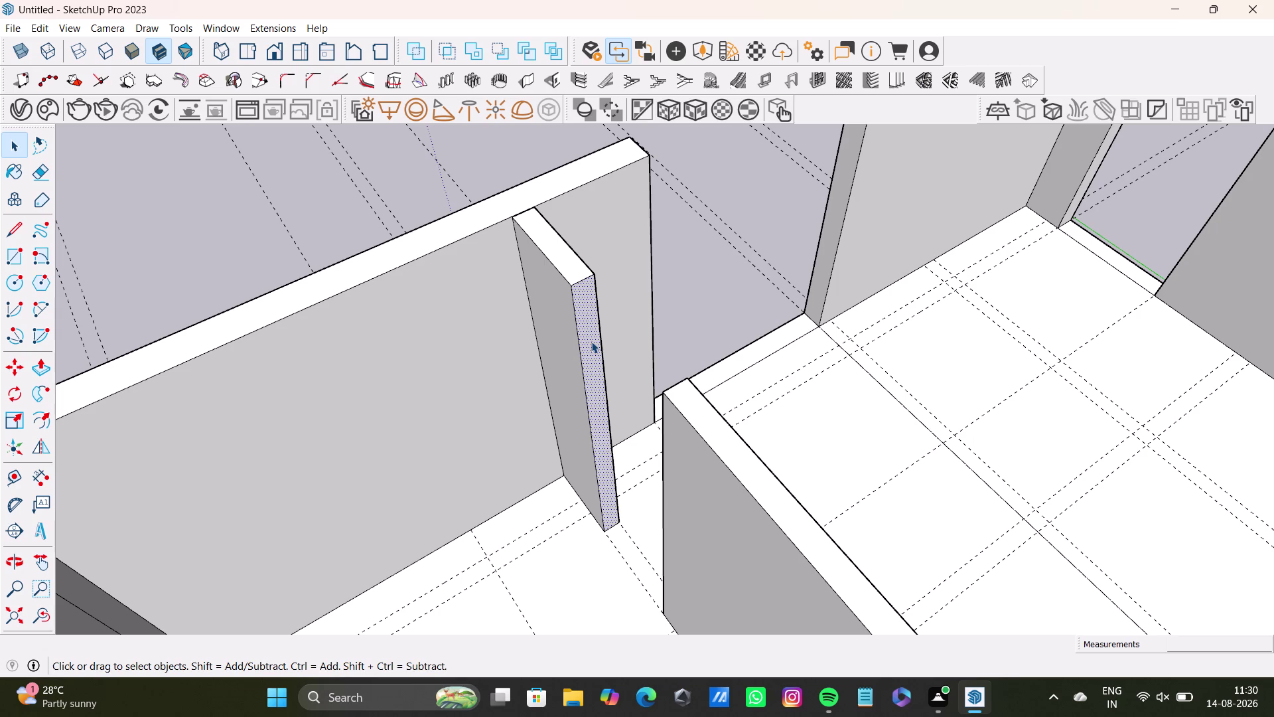
key(p)
click(591, 341)
click(570, 299)
key(space)
scroll(down, 3)
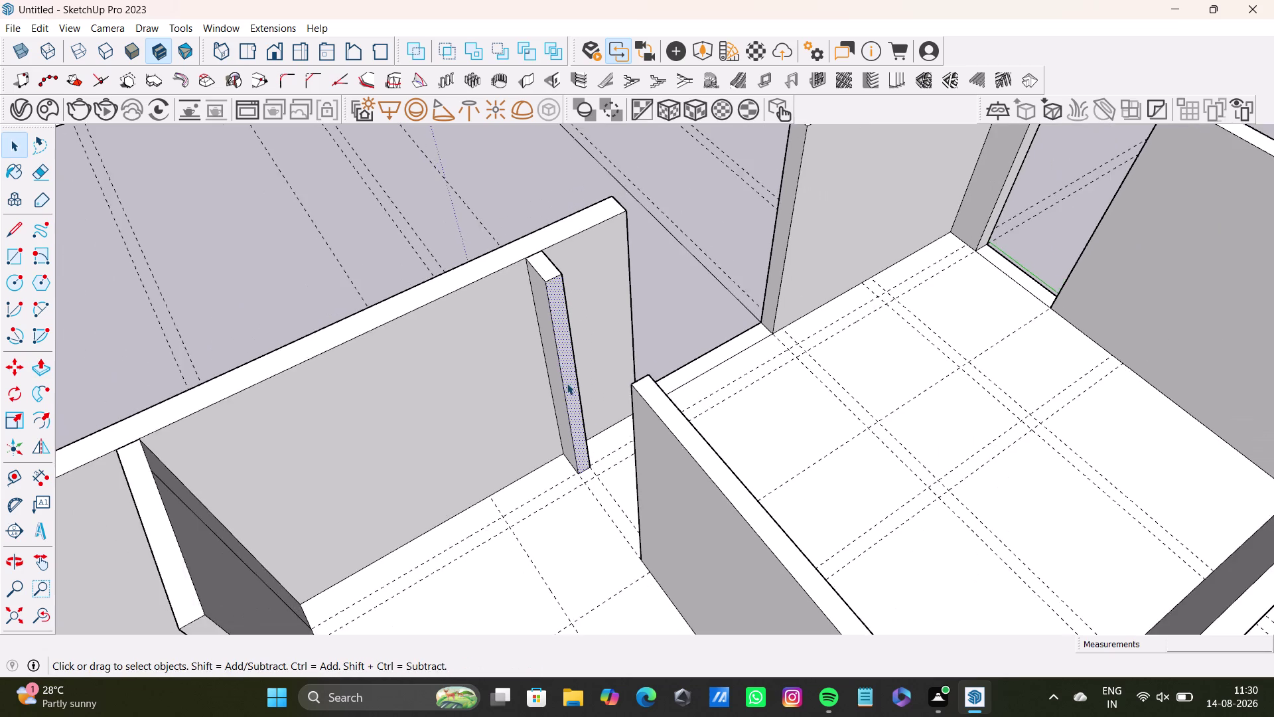
Orbit around the house to review the rooms and front entrance from outside and above.
middle_drag(566, 383, 743, 351)
scroll(down, 3)
middle_drag(627, 380, 763, 457)
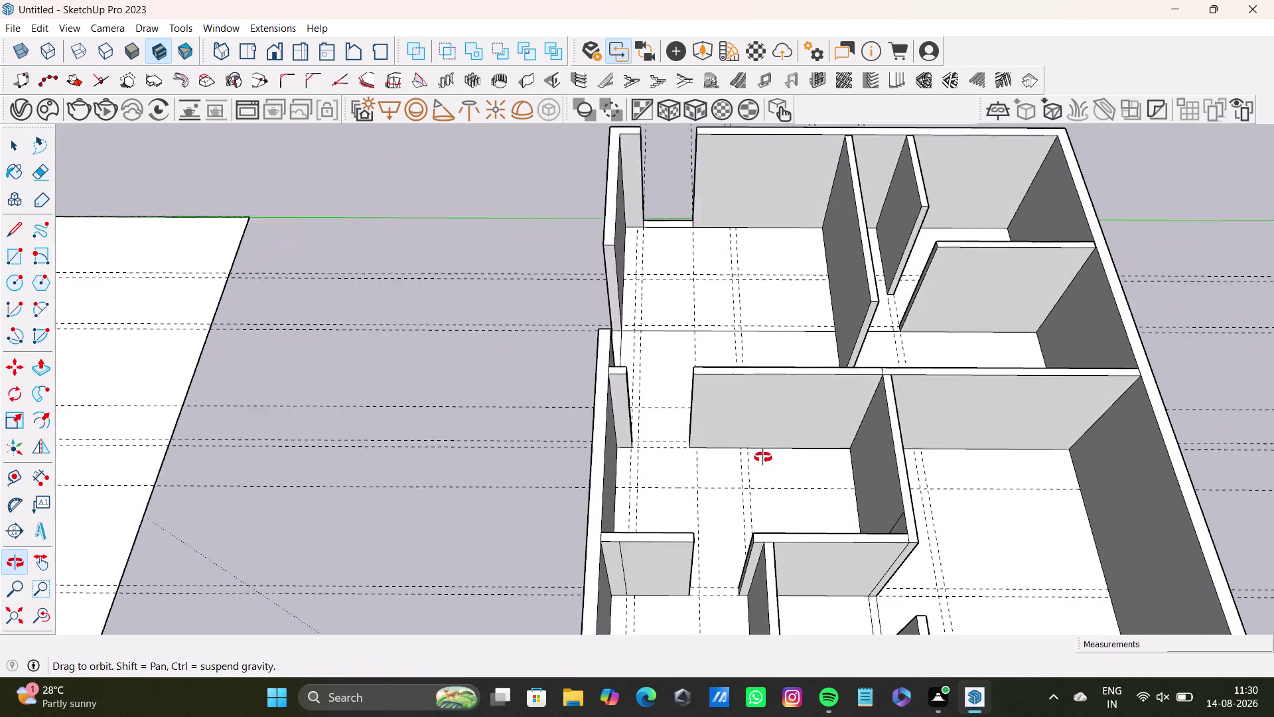
middle_drag(763, 456, 610, 498)
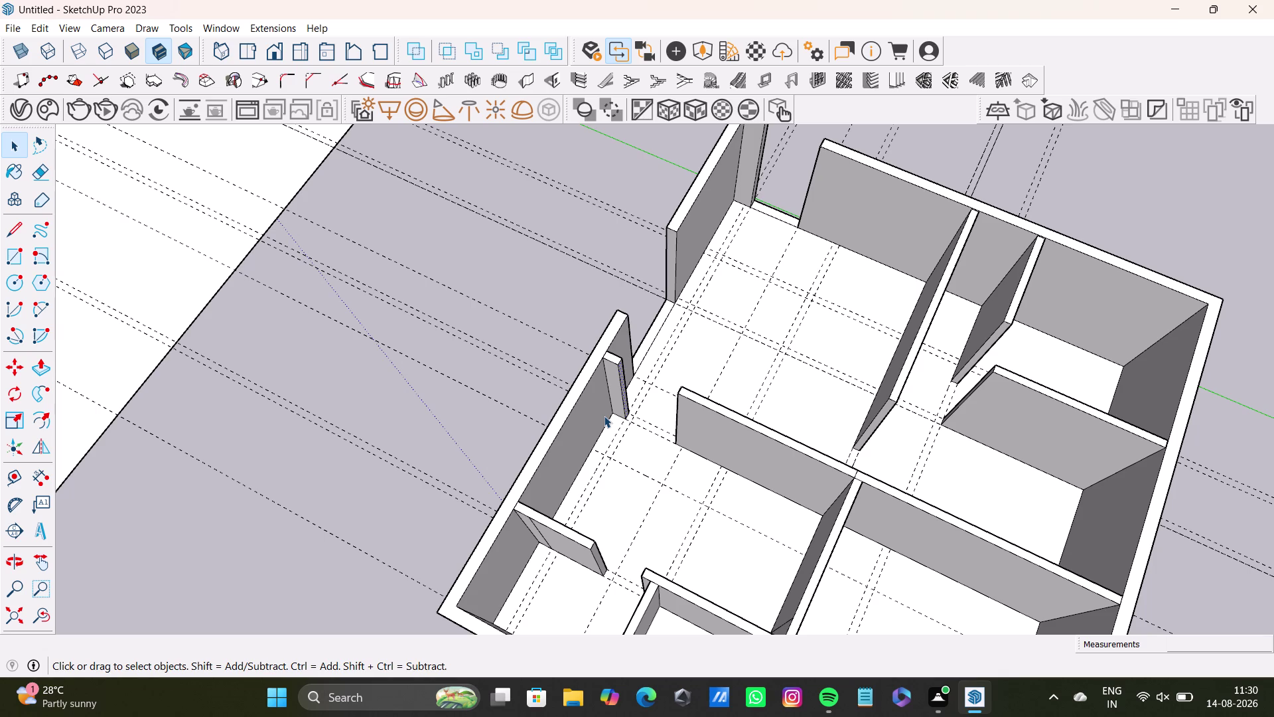
middle_drag(656, 482, 1011, 488)
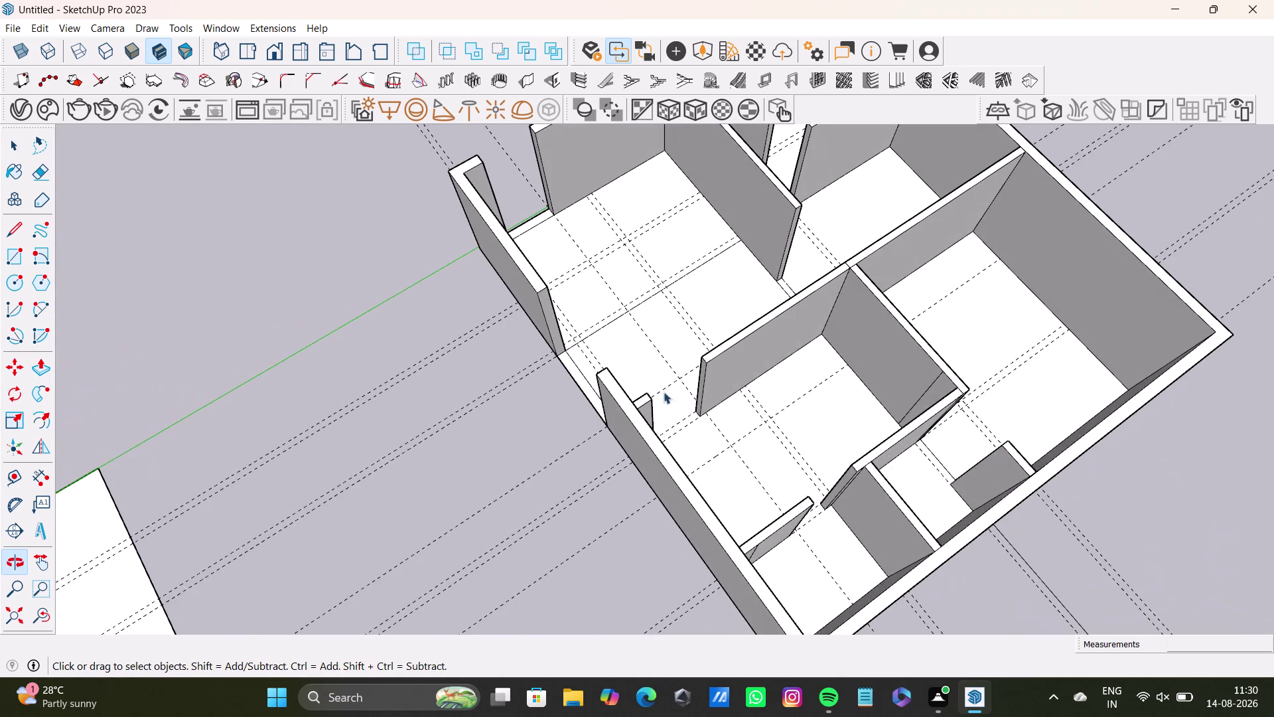
scroll(up, 3)
middle_drag(594, 261, 630, 205)
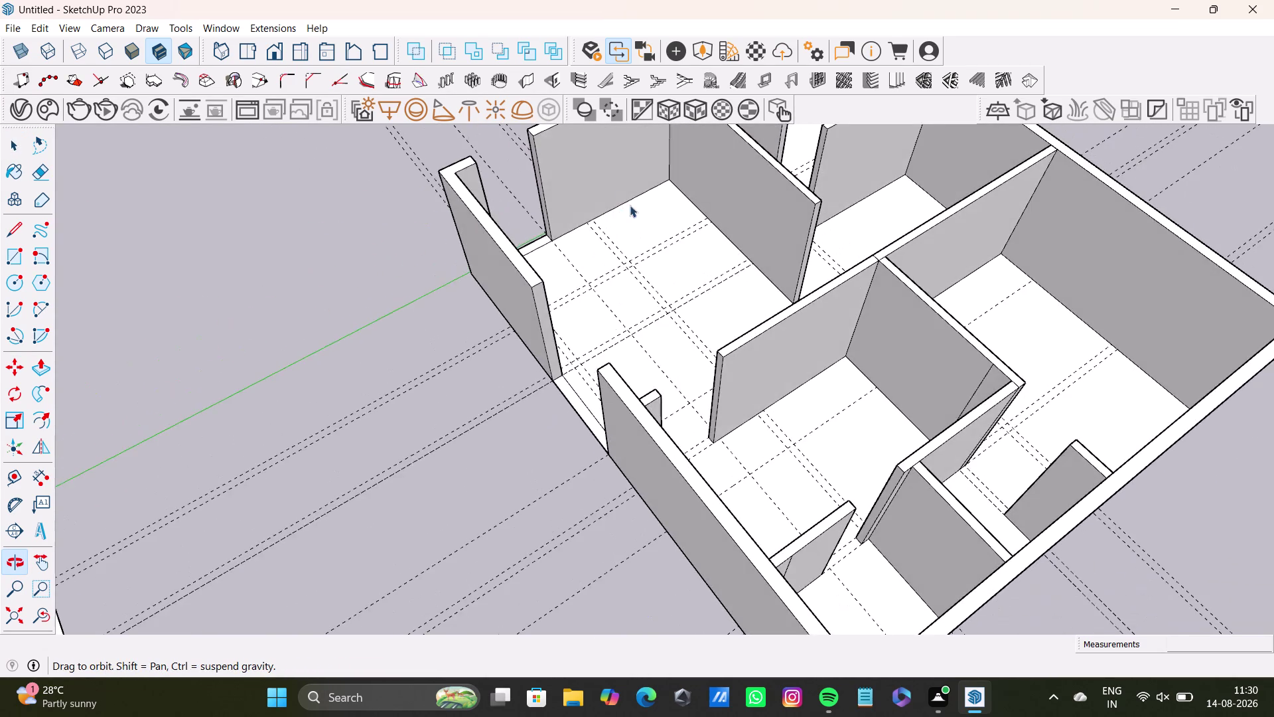
middle_drag(565, 399, 736, 304)
middle_drag(469, 244, 506, 242)
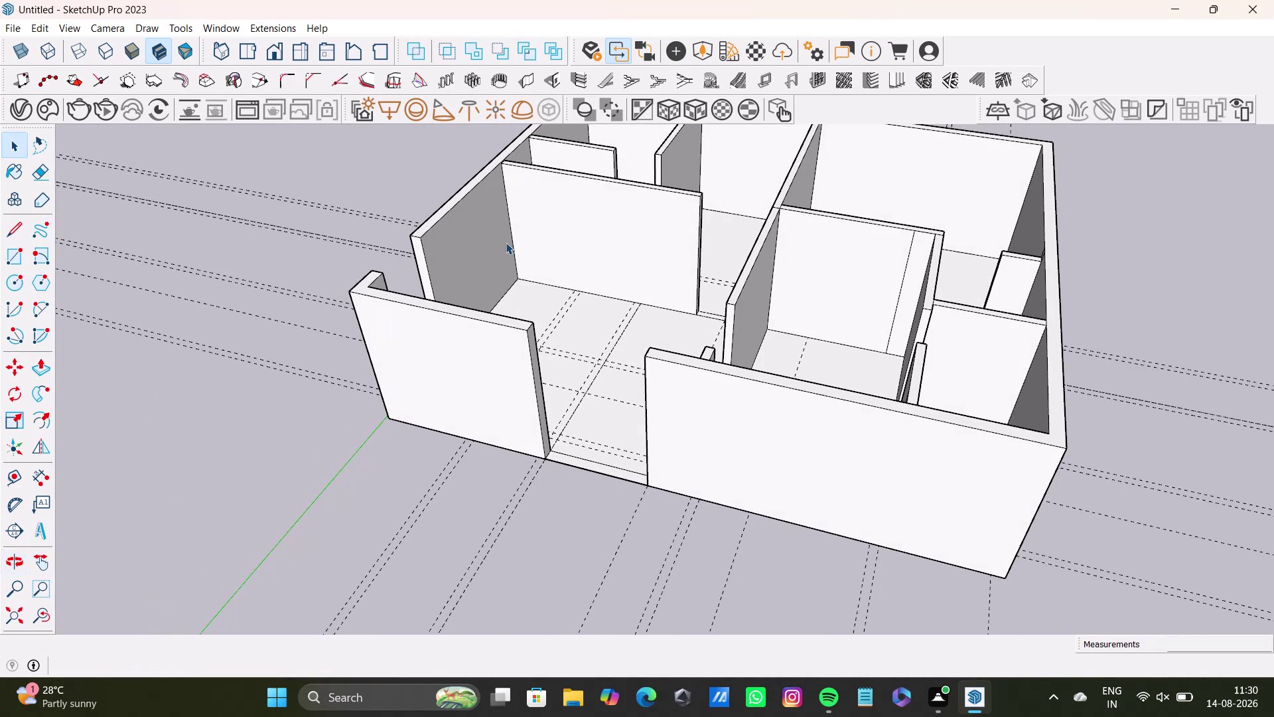
middle_drag(548, 225, 534, 316)
middle_drag(531, 297, 482, 429)
middle_drag(555, 422, 280, 396)
scroll(up, 3)
middle_drag(707, 328, 719, 440)
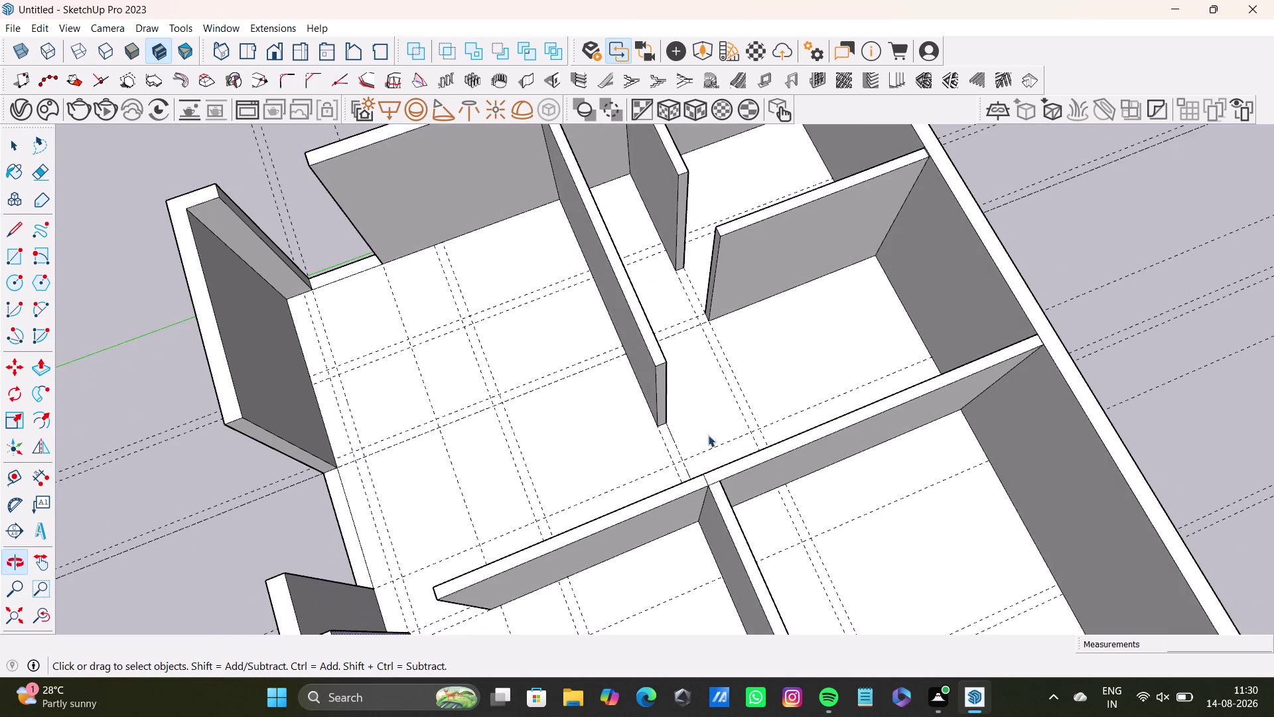
scroll(up, 3)
middle_drag(710, 409, 709, 433)
key(space)
click(649, 410)
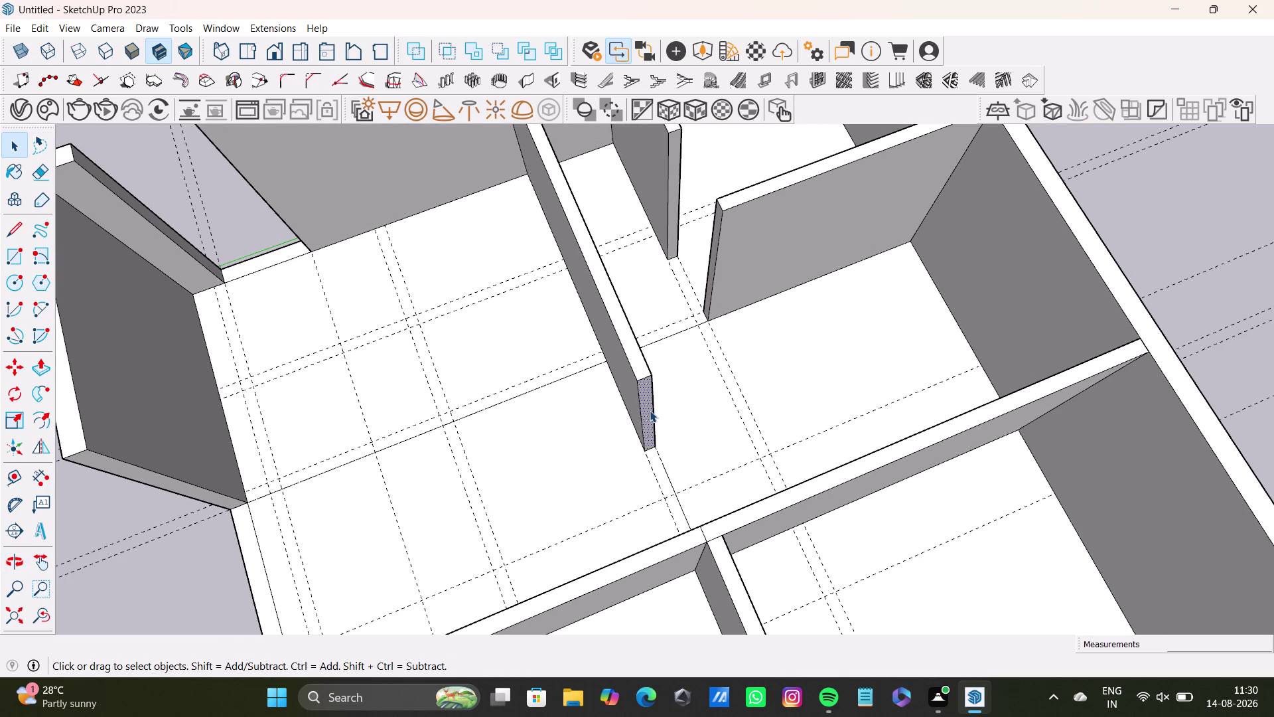
key(p)
click(649, 410)
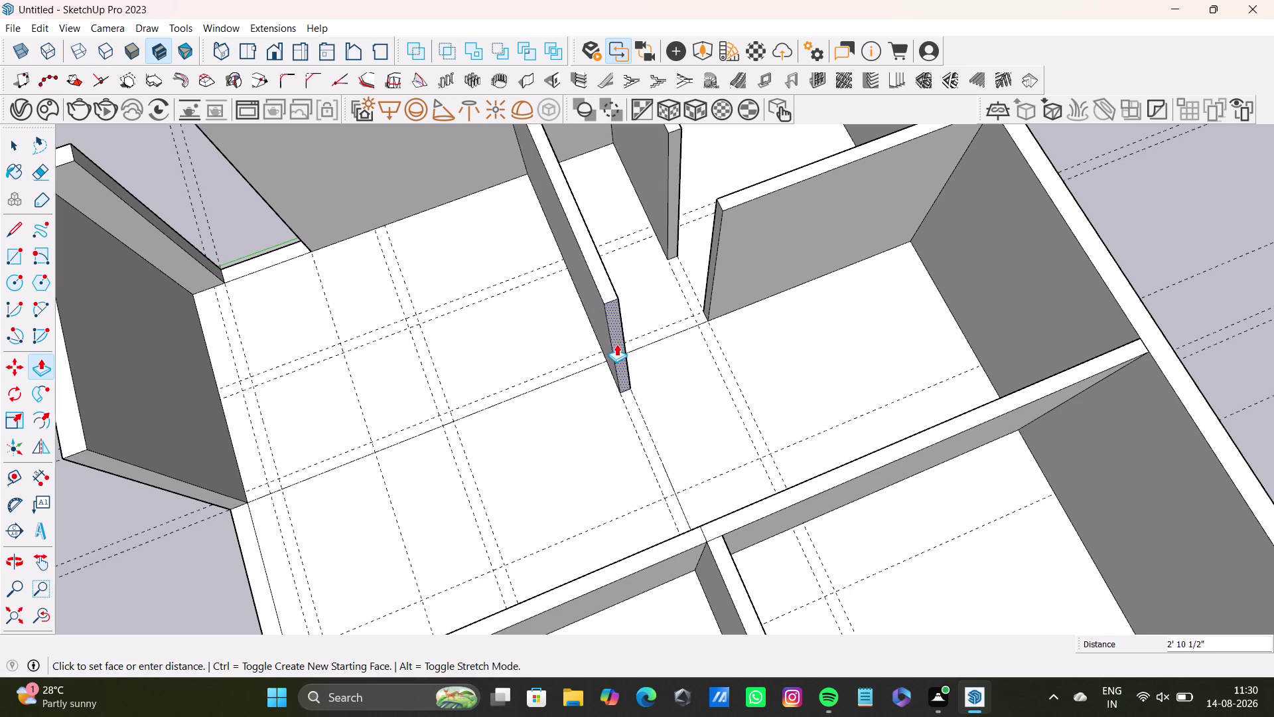
scroll(up, 3)
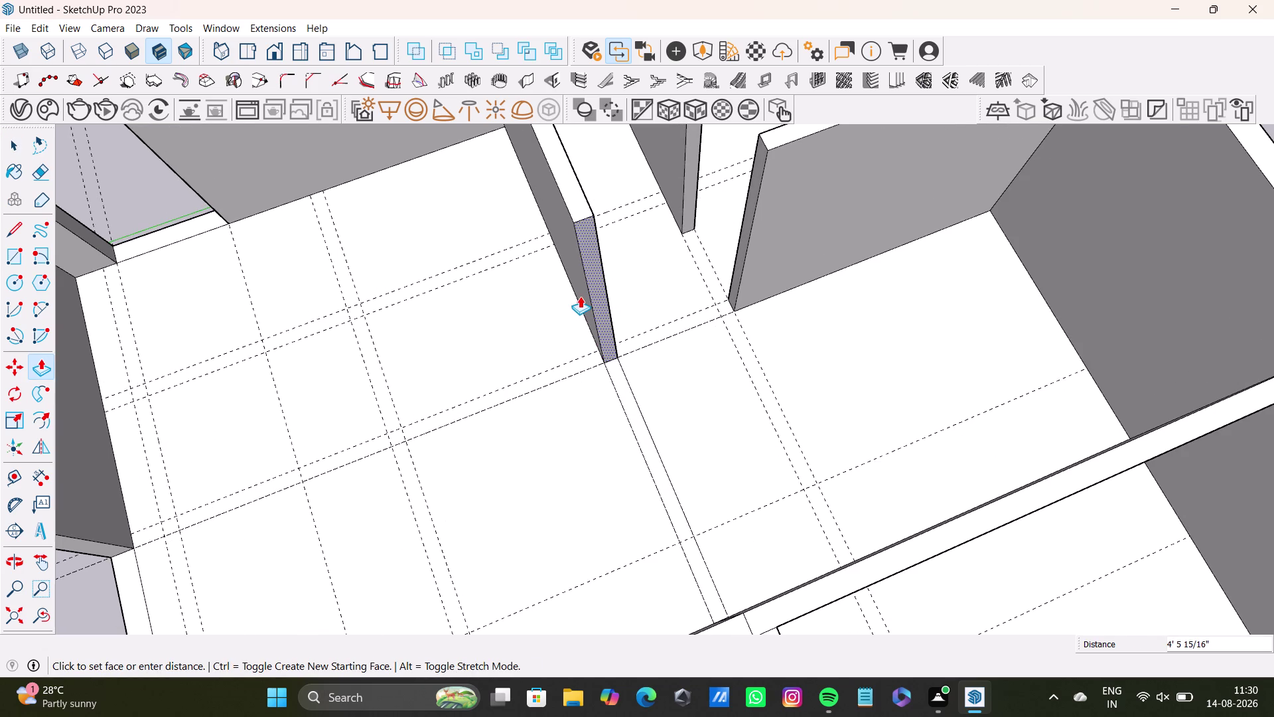
click(580, 296)
key(space)
scroll(down, 3)
middle_drag(644, 397, 628, 483)
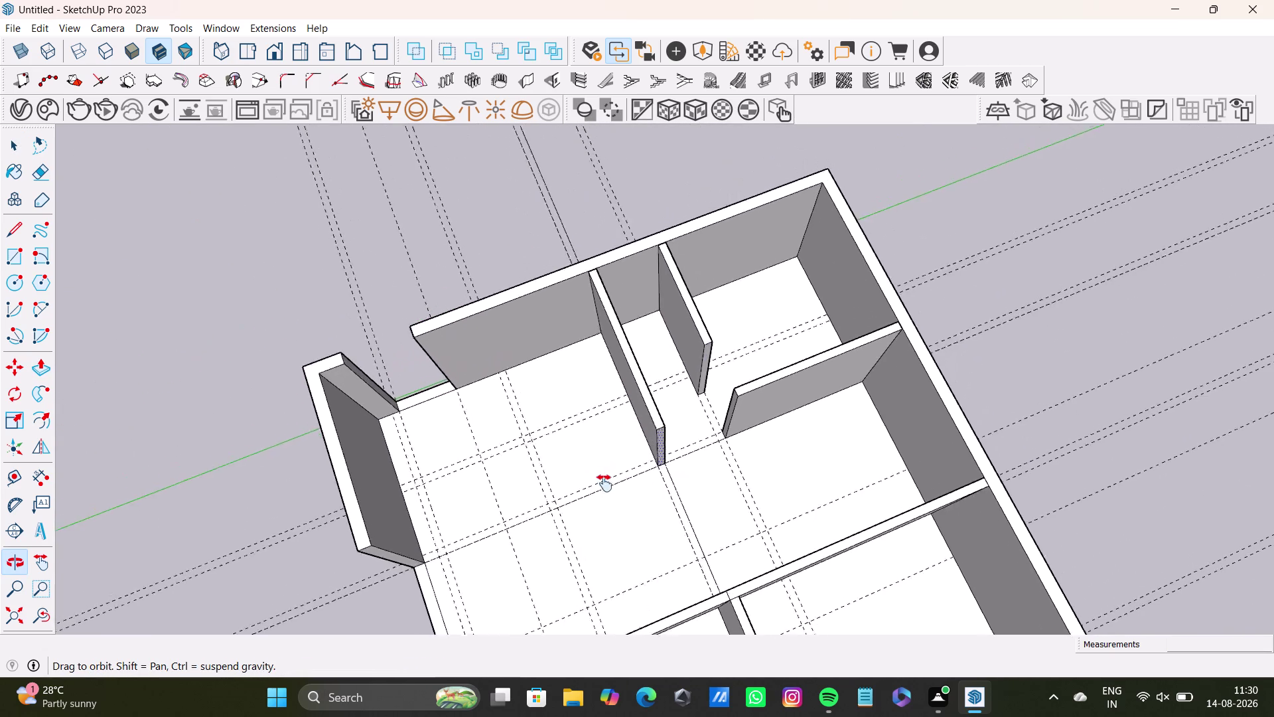
middle_drag(627, 483, 743, 388)
scroll(up, 3)
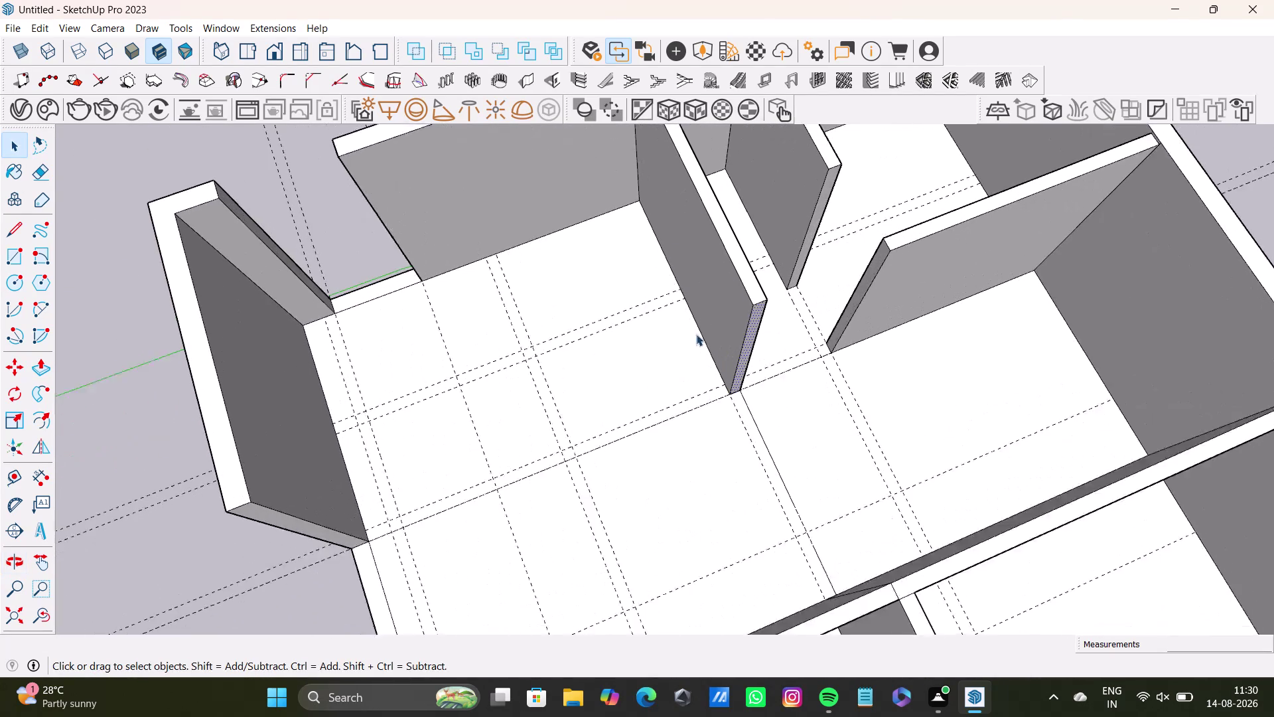
scroll(up, 3)
middle_drag(725, 324, 551, 325)
middle_drag(704, 340, 550, 227)
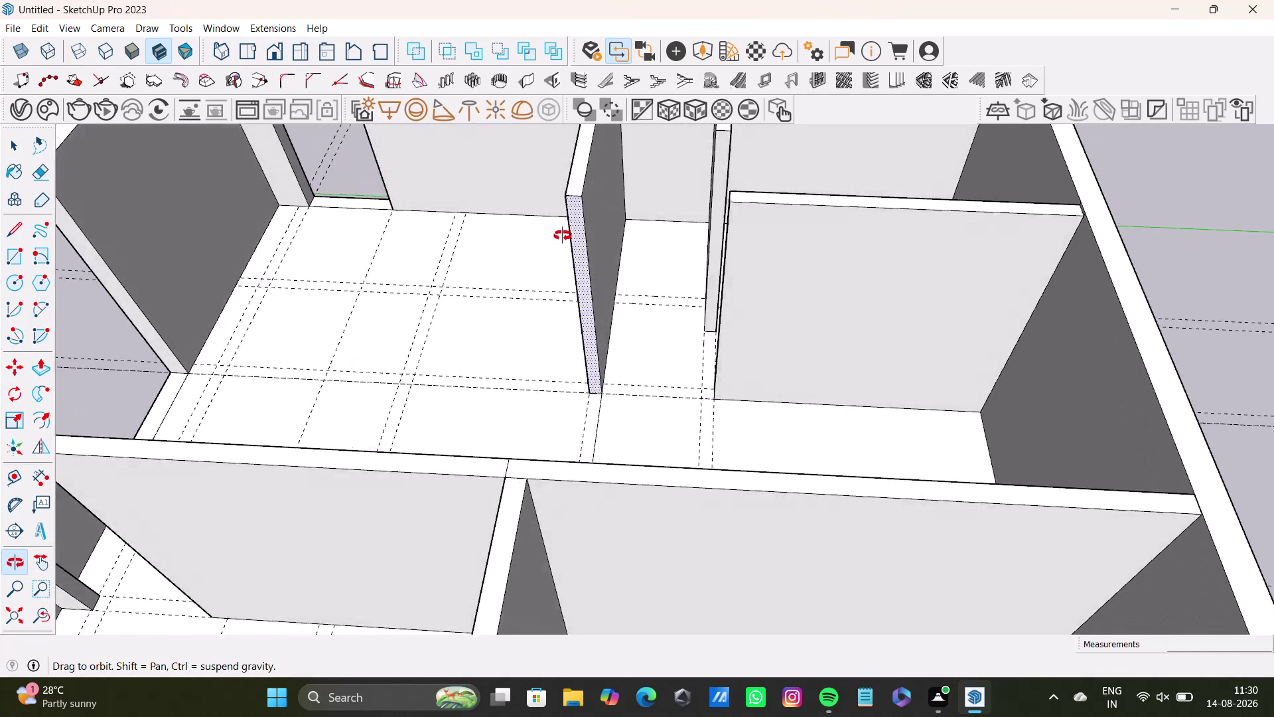
middle_drag(550, 227, 664, 488)
scroll(up, 3)
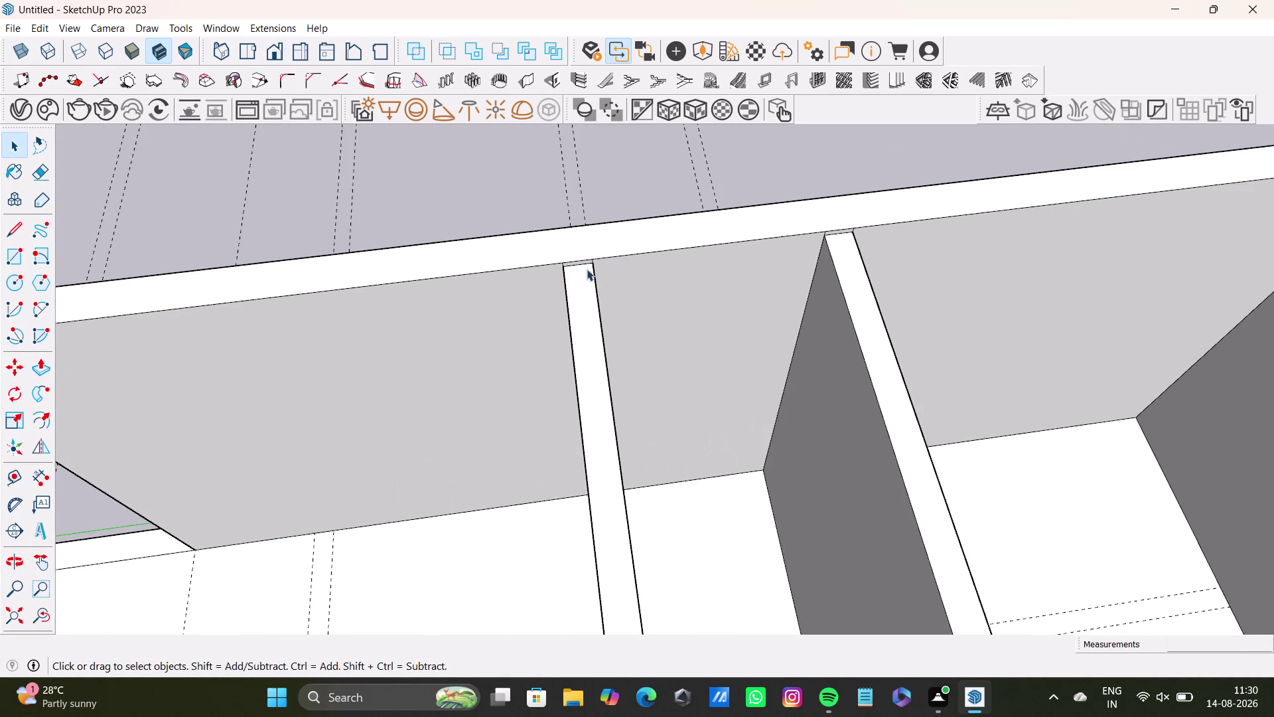
scroll(up, 3)
middle_drag(576, 261, 704, 174)
scroll(up, 3)
key(space)
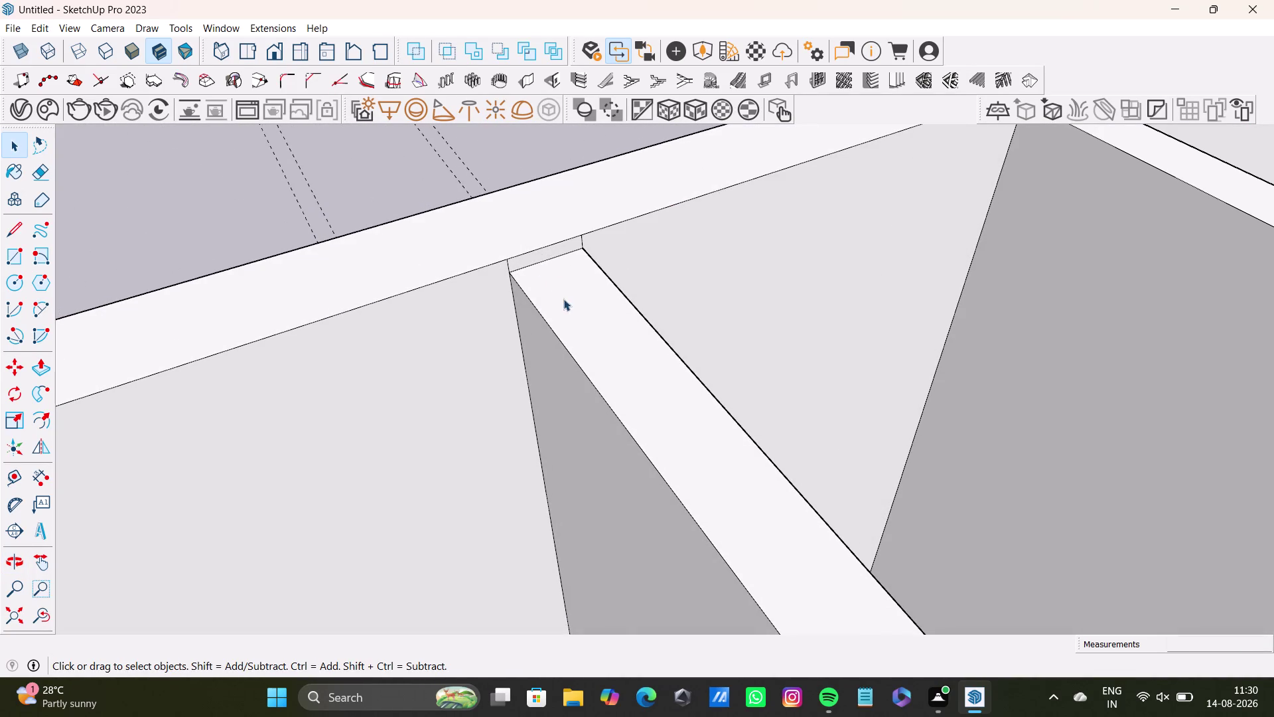
Push/pull the first interior wall's top face up toward the outer wall height.
click(566, 310)
click(567, 310)
key(p)
drag(565, 304, 541, 253)
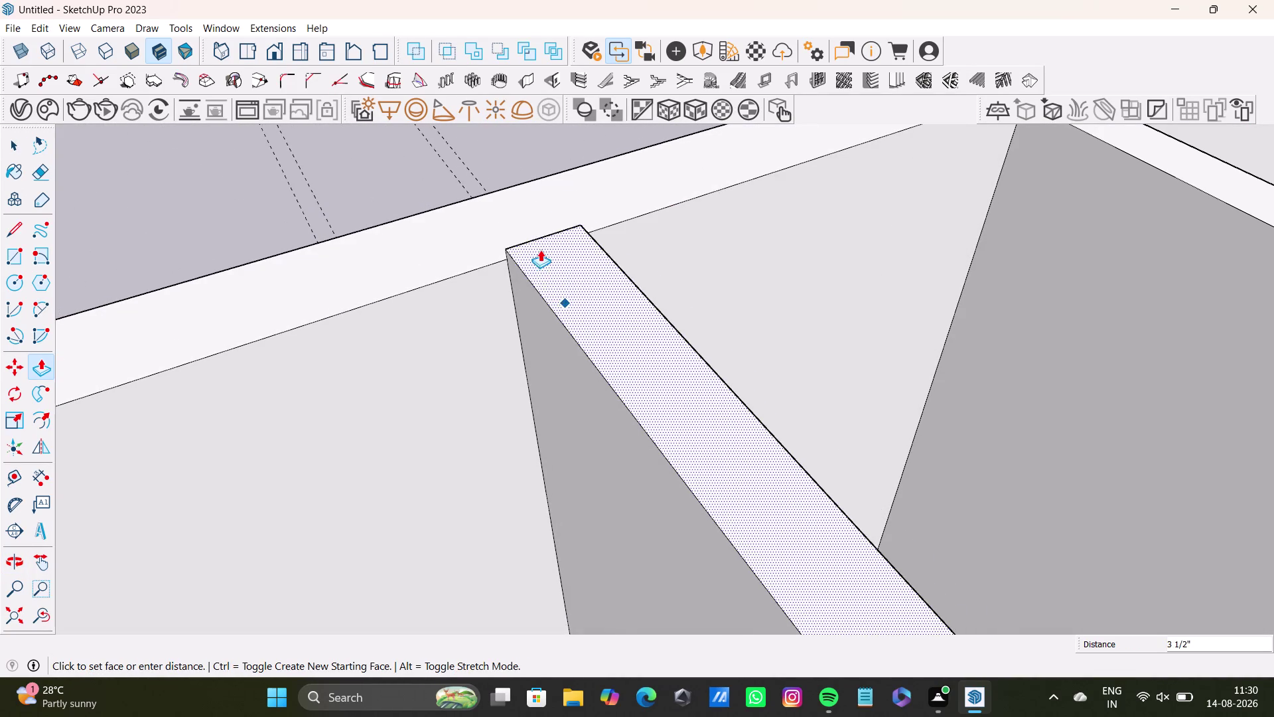
drag(541, 253, 448, 242)
scroll(down, 3)
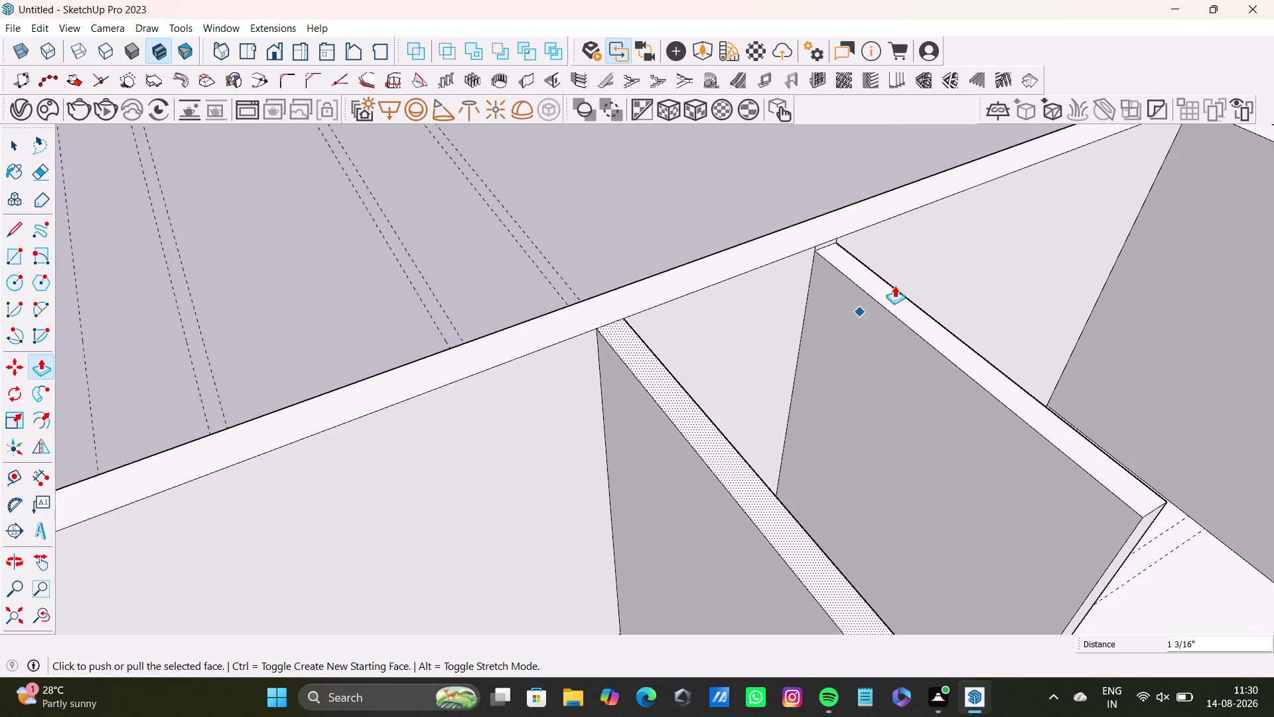
key(space)
Raise the second interior wall's top flush with the outer wall.
click(893, 299)
key(p)
click(893, 299)
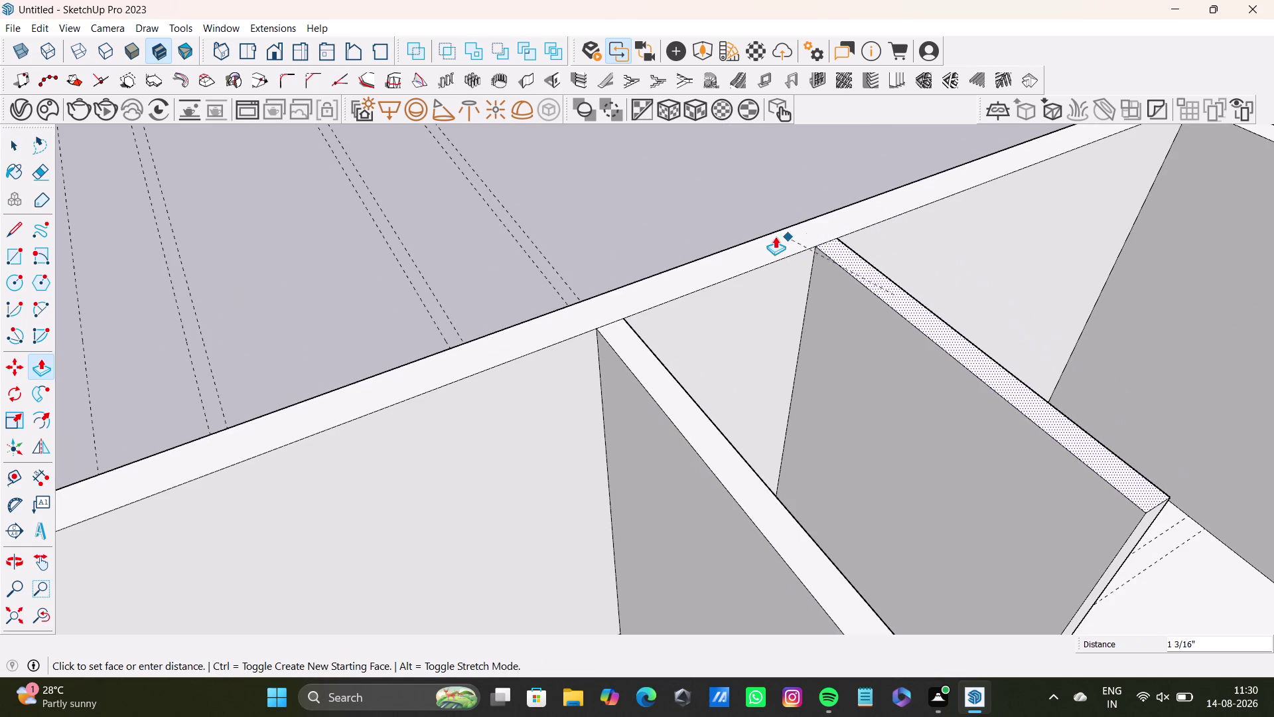
click(775, 236)
scroll(down, 3)
Orbit to another interior wall junction and raise that wall top to full height.
middle_drag(818, 306, 652, 305)
middle_drag(683, 372, 673, 475)
scroll(up, 3)
middle_drag(886, 398, 1014, 309)
scroll(up, 3)
middle_drag(948, 231, 834, 353)
key(space)
click(854, 330)
key(p)
click(853, 330)
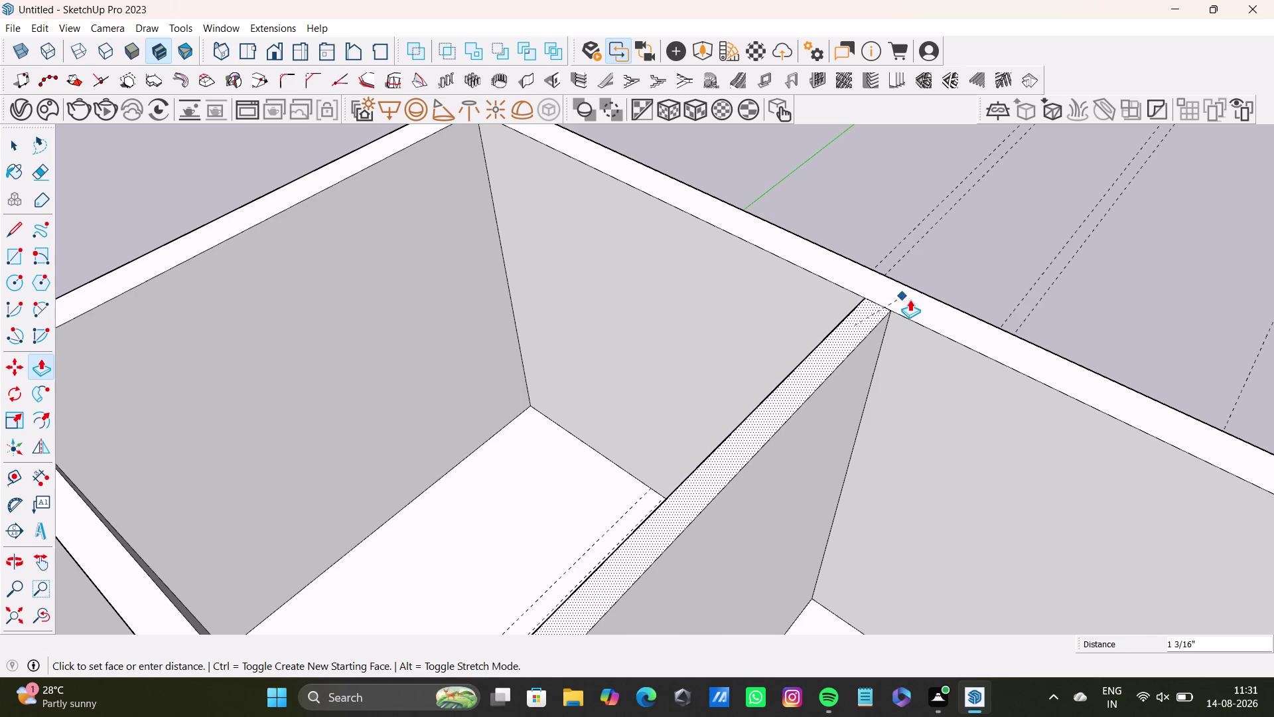
click(916, 308)
Zoom in on a wall-top junction and push/pull that wall's top up to outer wall height.
scroll(down, 3)
middle_drag(767, 406, 616, 285)
scroll(up, 3)
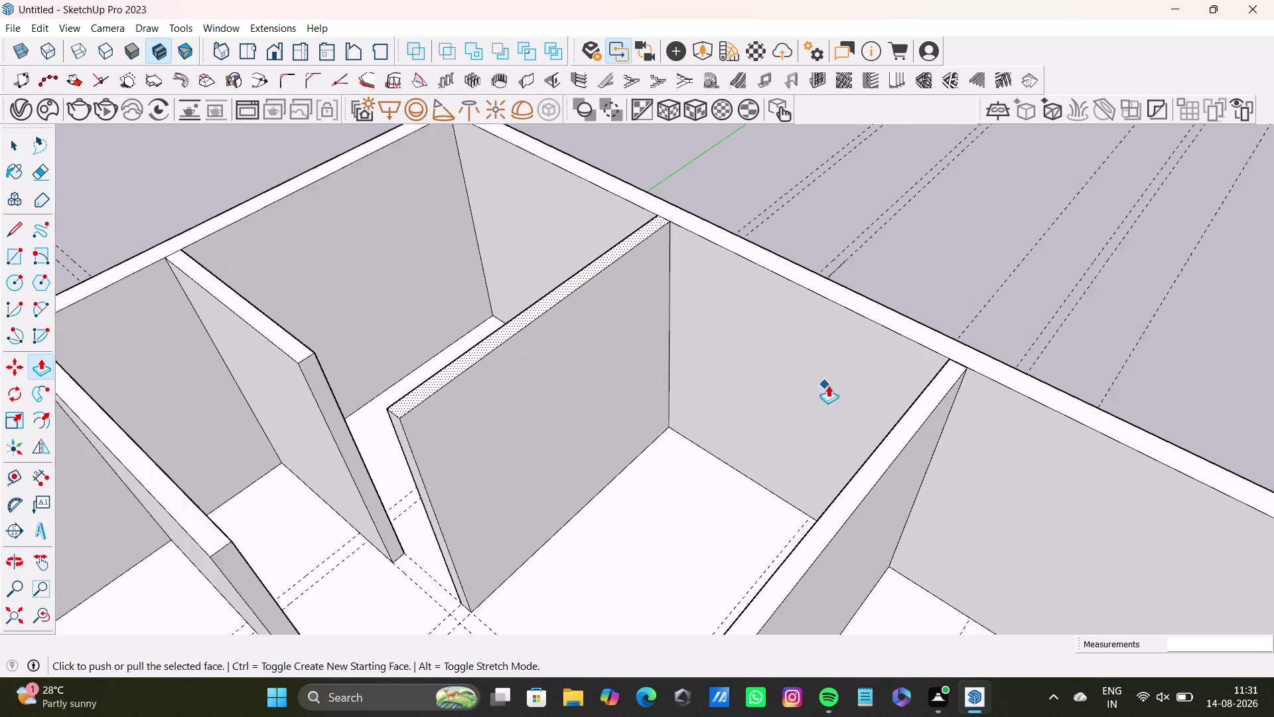
scroll(up, 3)
middle_drag(924, 430, 752, 381)
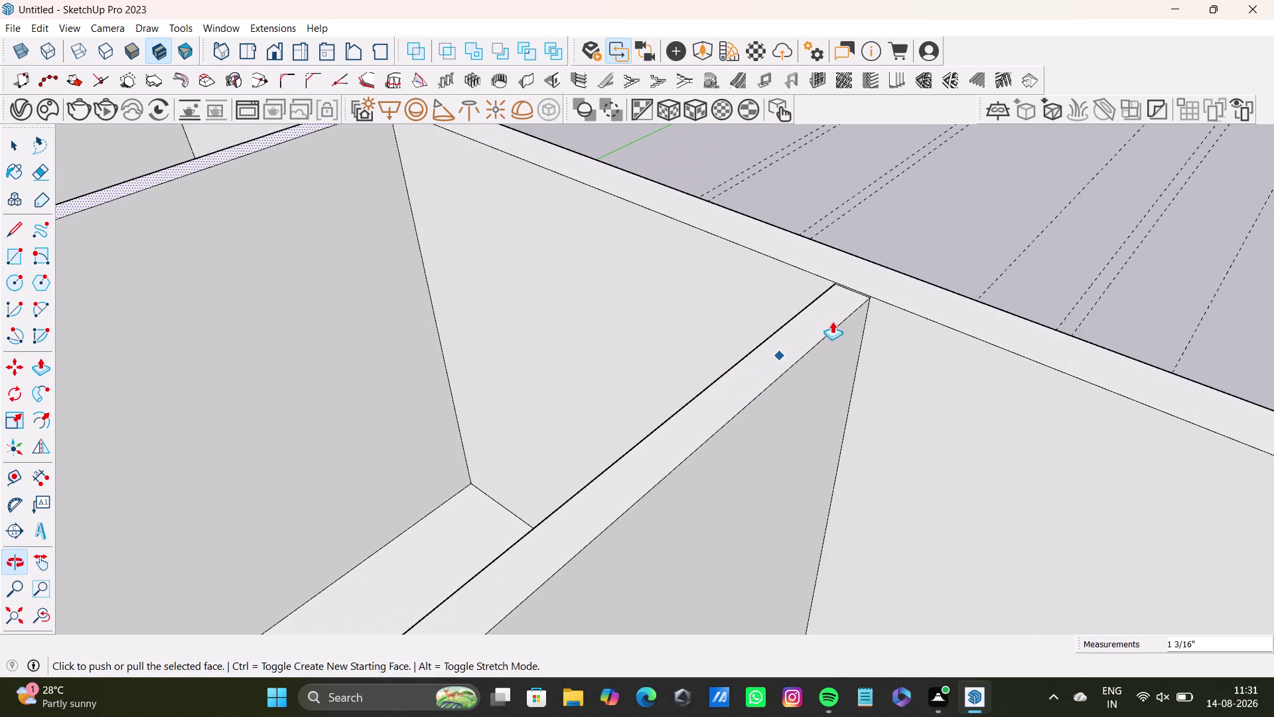
scroll(up, 3)
click(840, 304)
click(844, 301)
key(space)
click(844, 305)
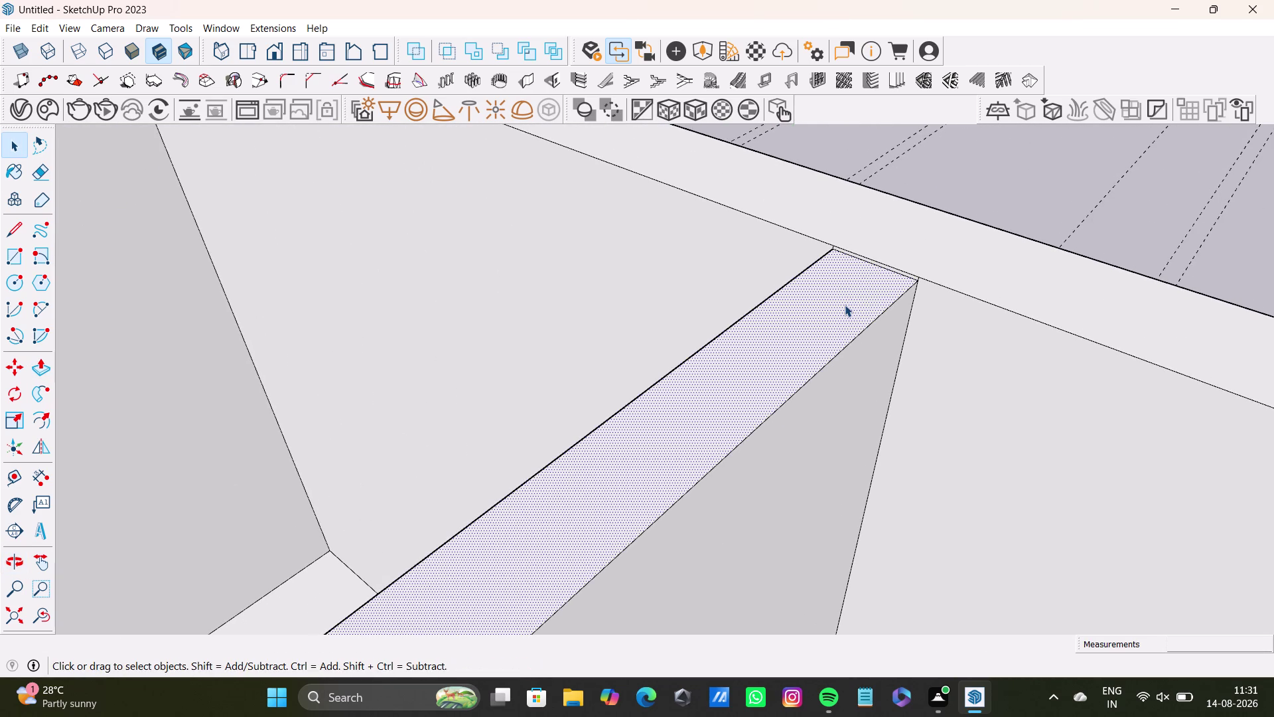
key(p)
click(844, 305)
click(944, 257)
key(space)
Orbit out over the floor plan, then around the side toward the short wall stub.
scroll(down, 3)
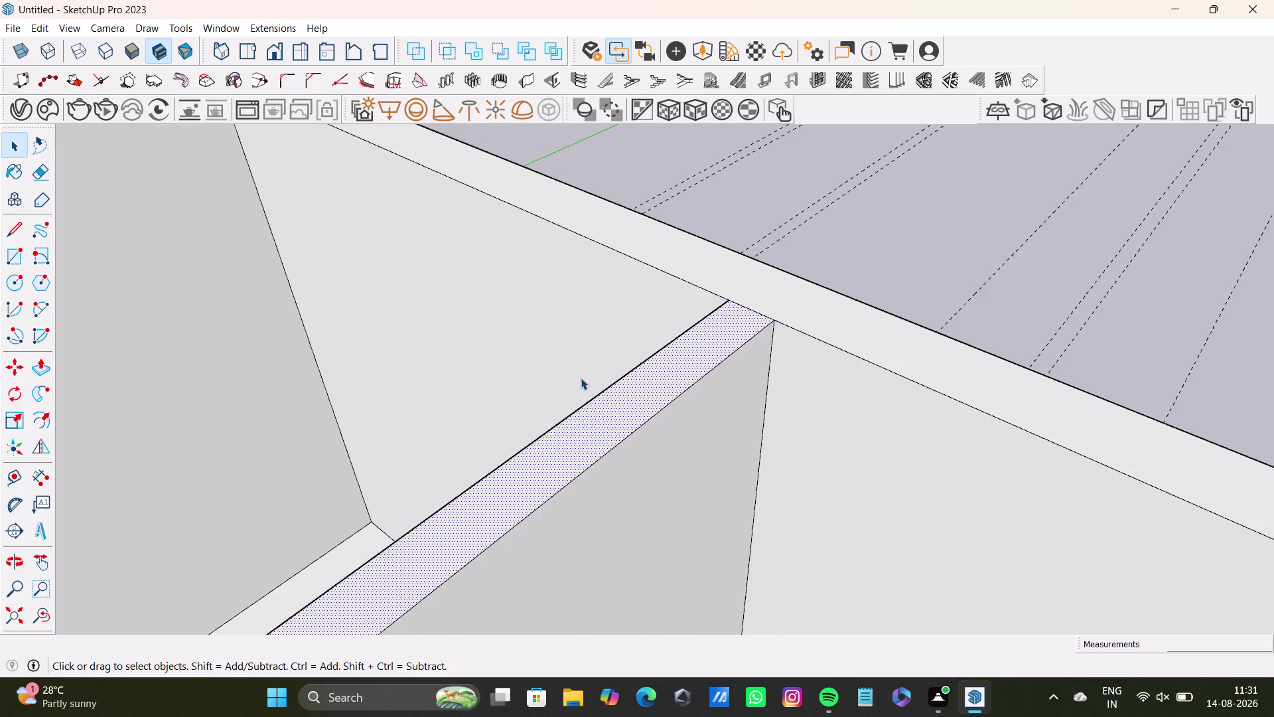
scroll(down, 3)
middle_drag(586, 411, 696, 256)
scroll(down, 3)
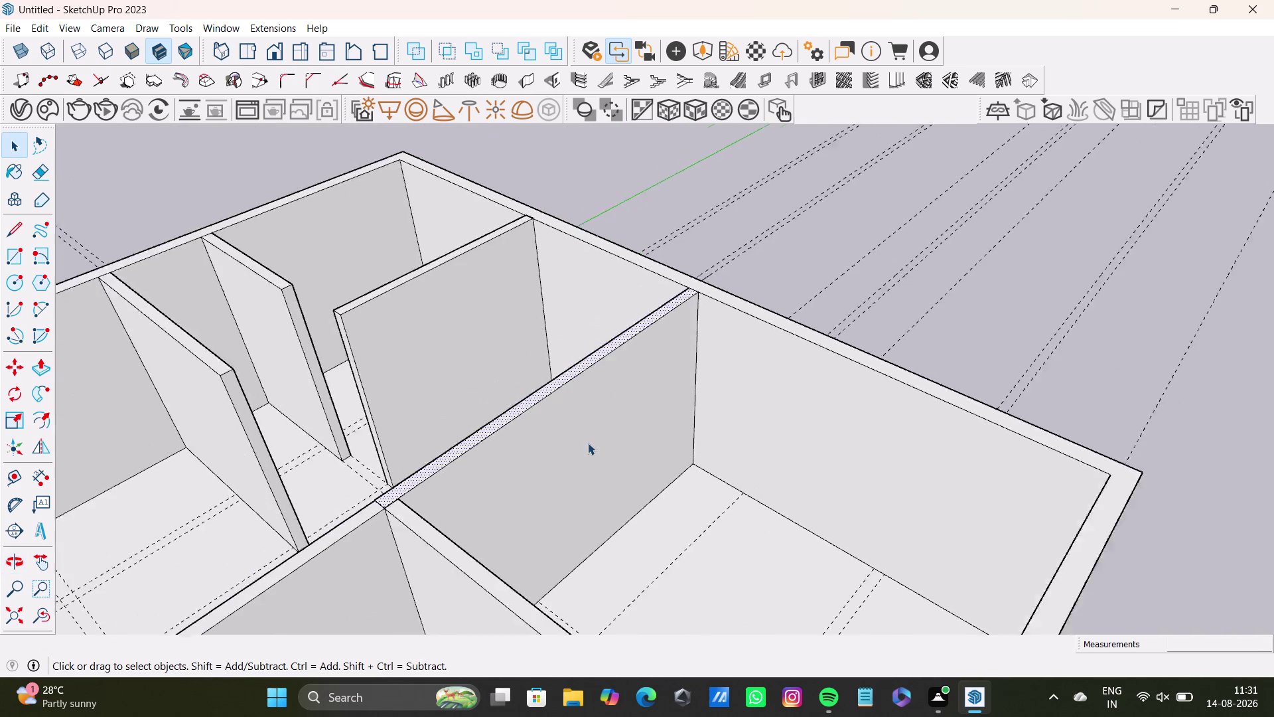
scroll(down, 3)
scroll(up, 3)
scroll(down, 3)
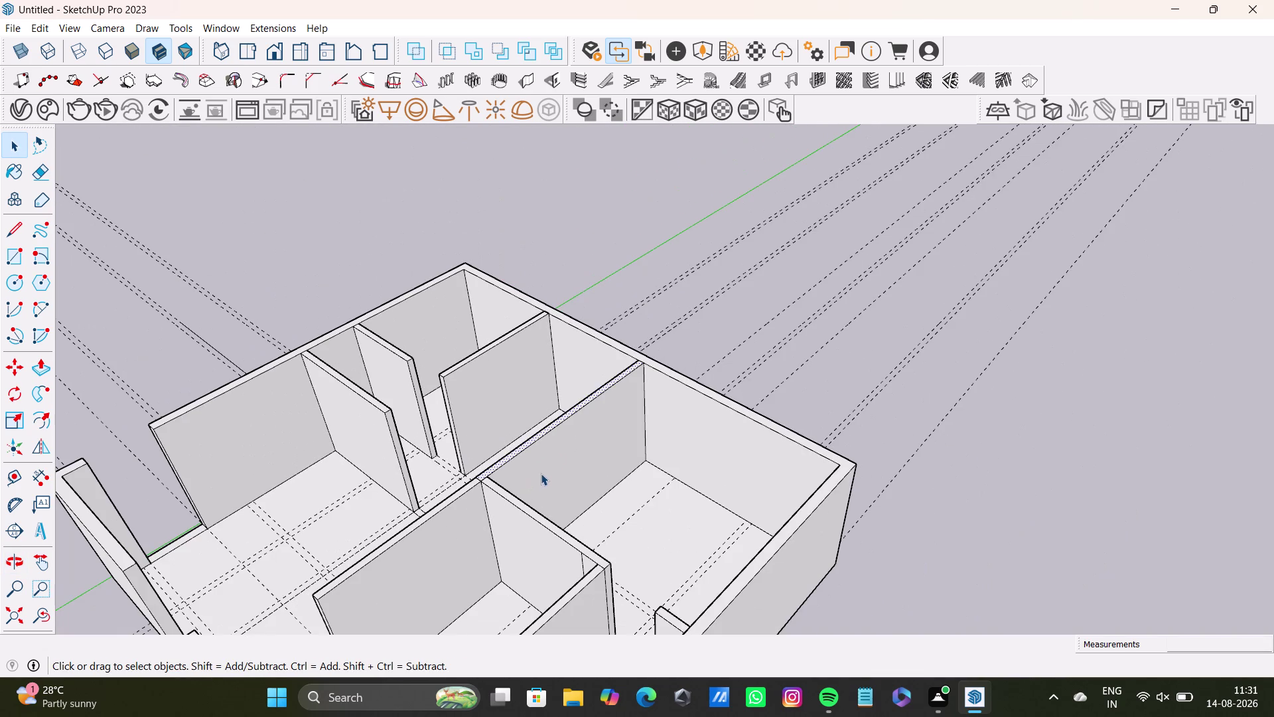
scroll(down, 3)
middle_drag(571, 480, 808, 423)
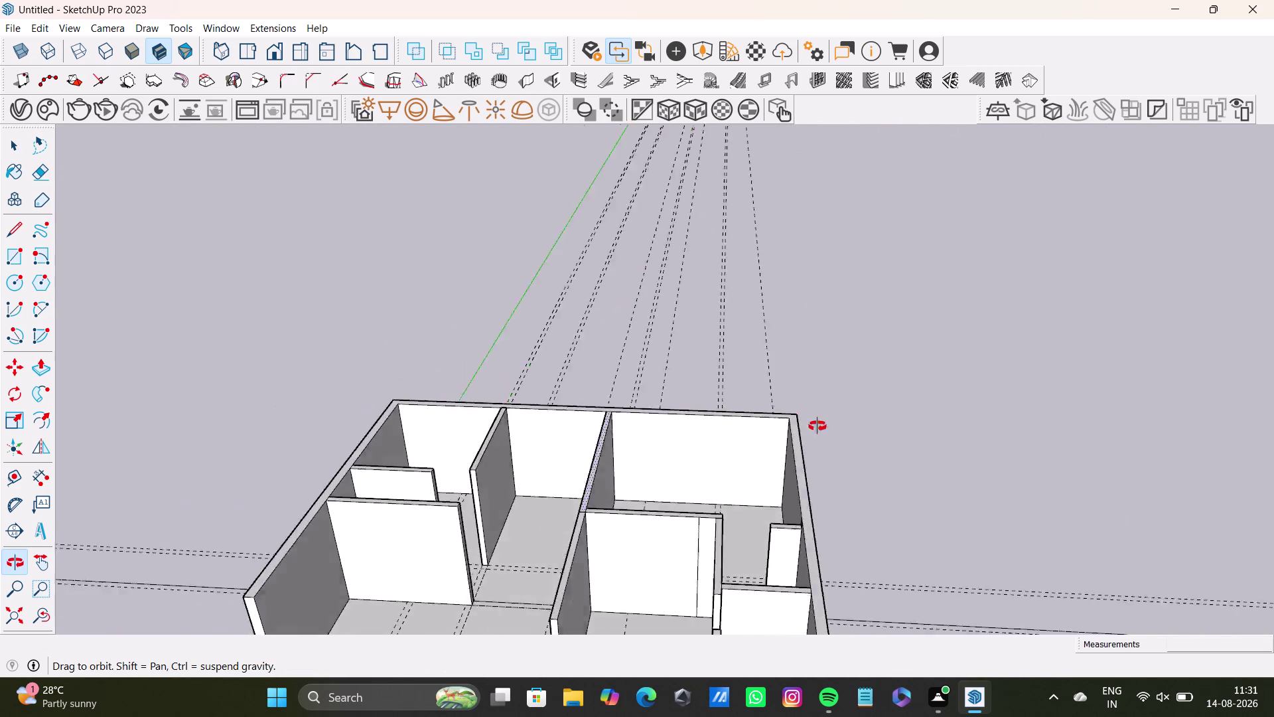
middle_drag(808, 423, 911, 508)
scroll(up, 3)
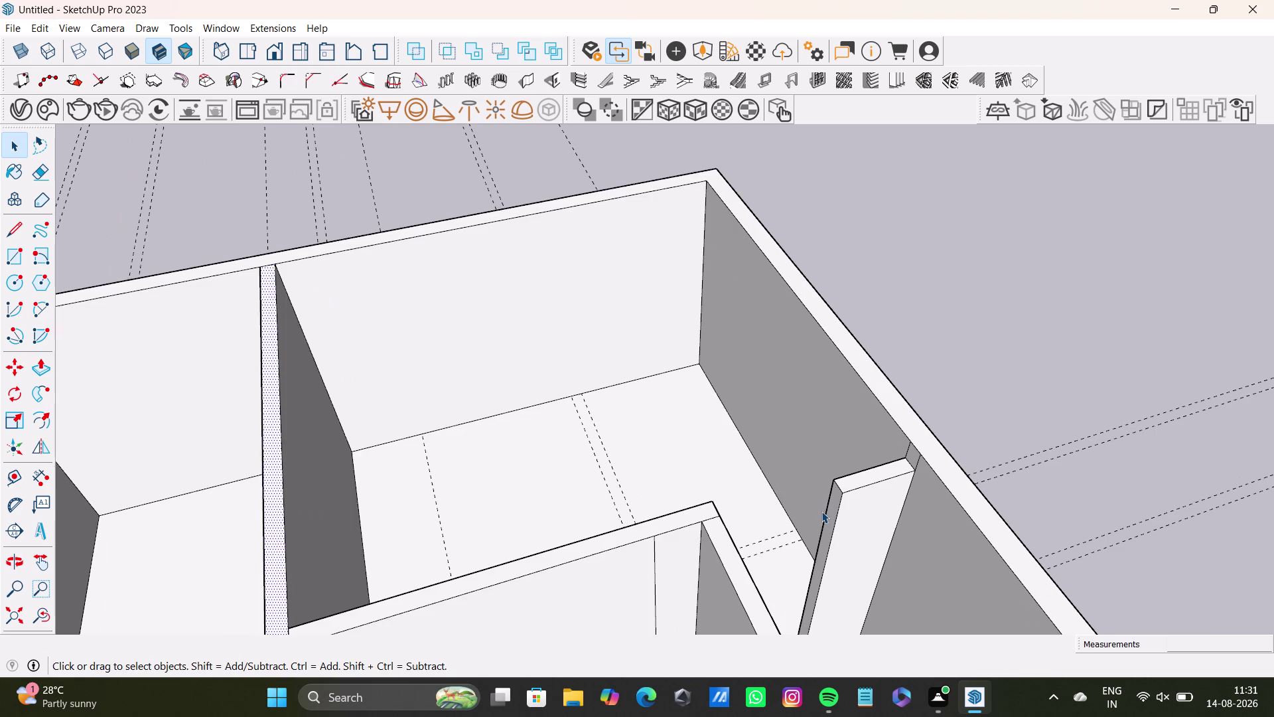
middle_drag(822, 511, 843, 524)
Push/pull the short wall stub's top face up to make it taller.
key(space)
click(882, 468)
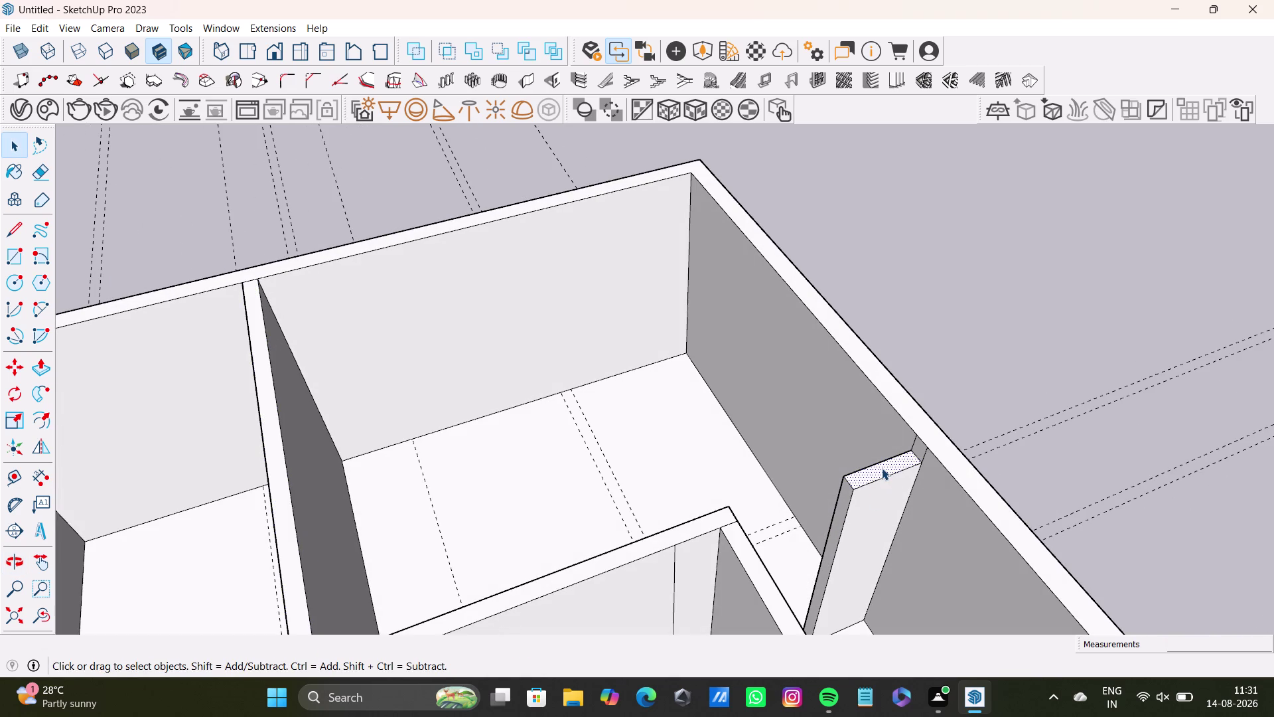
click(882, 468)
key(p)
drag(889, 465, 953, 462)
key(space)
scroll(down, 3)
Zoom in on the stub's top and nudge that face up slightly to meet the adjoining wall.
middle_drag(777, 512, 679, 347)
scroll(up, 3)
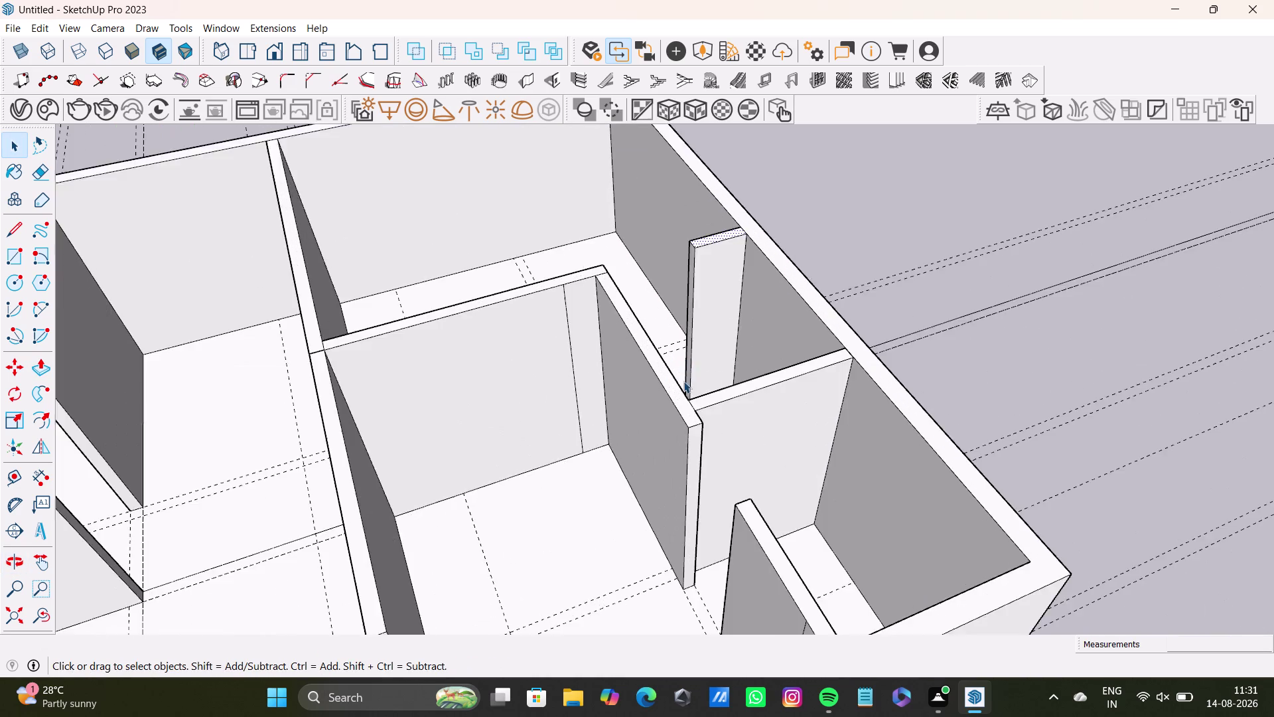
scroll(up, 3)
middle_drag(709, 413, 837, 332)
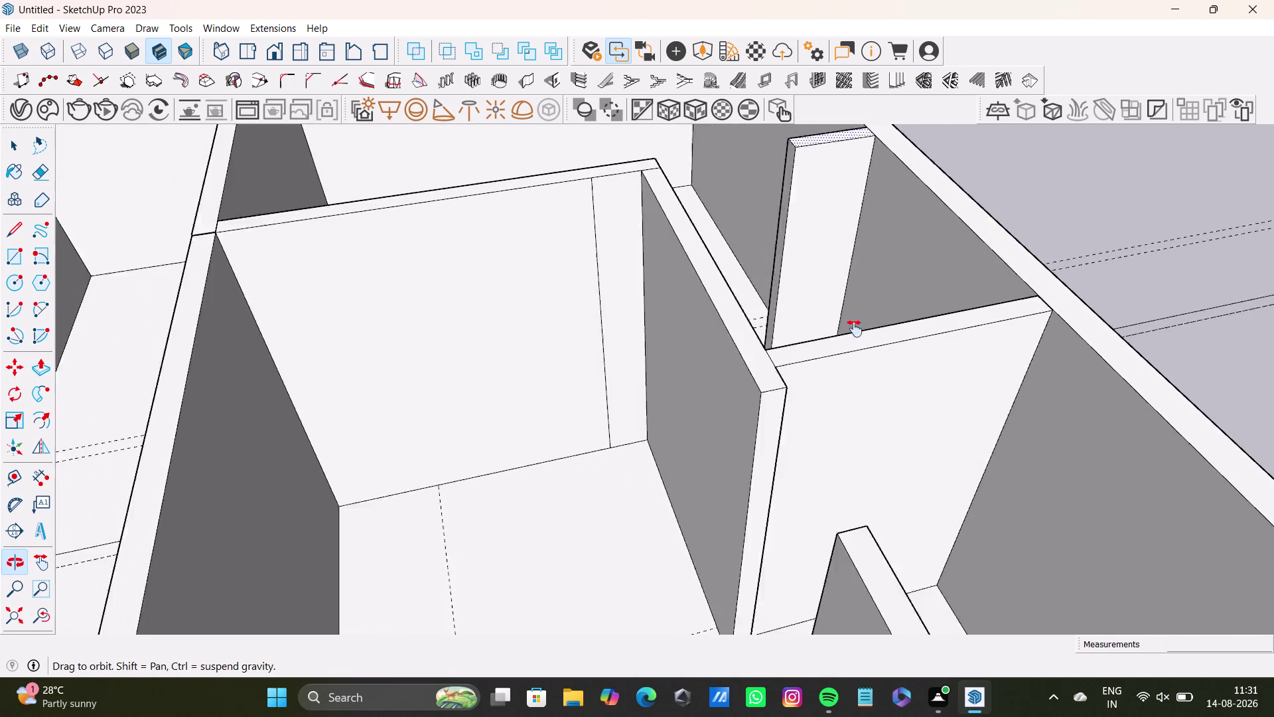
middle_drag(837, 332, 921, 331)
scroll(up, 3)
middle_drag(405, 201, 442, 463)
key(space)
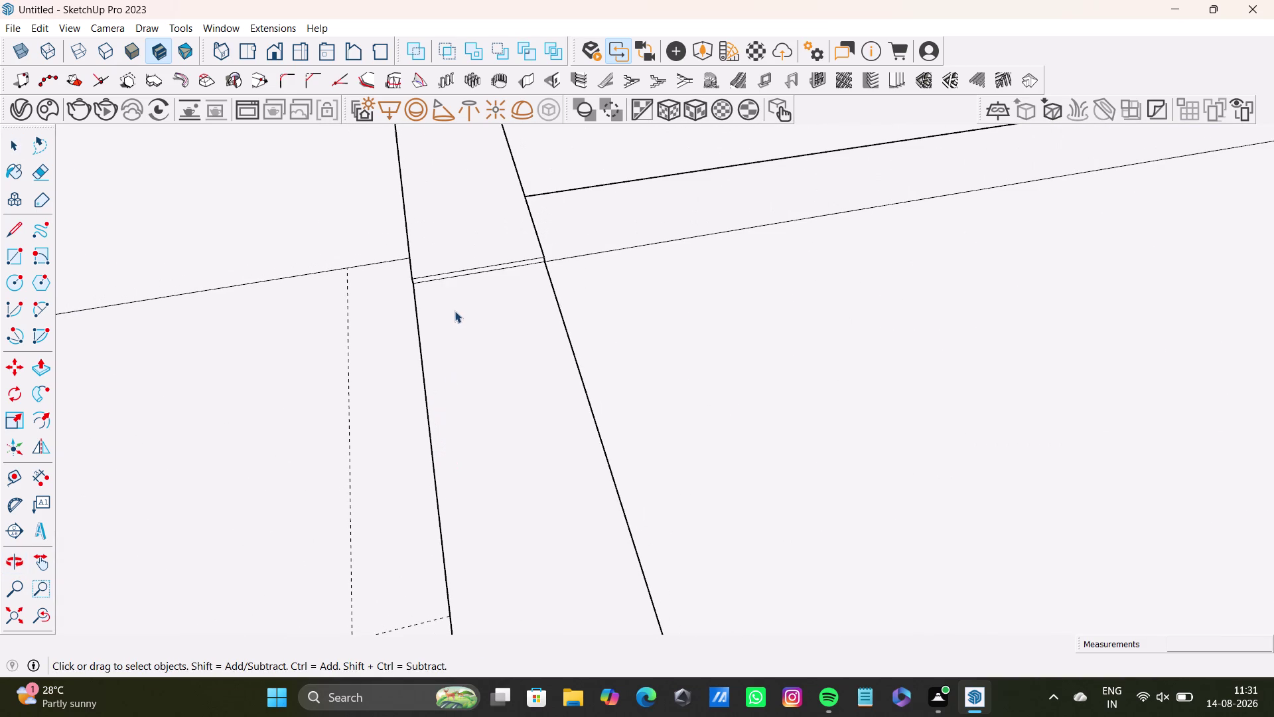
click(464, 309)
key(p)
click(466, 313)
click(442, 258)
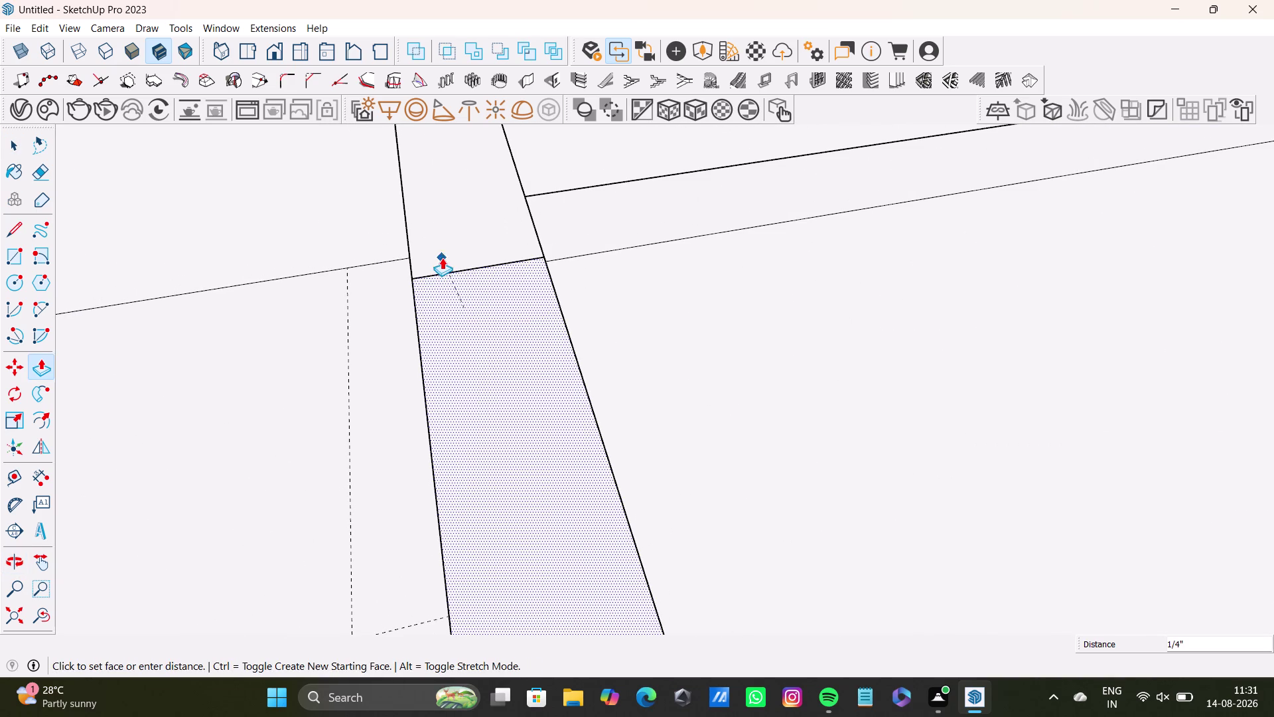
Orbit along the wall tops to inspect the adjusted wall.
scroll(down, 3)
scroll(up, 3)
middle_drag(516, 343, 404, 333)
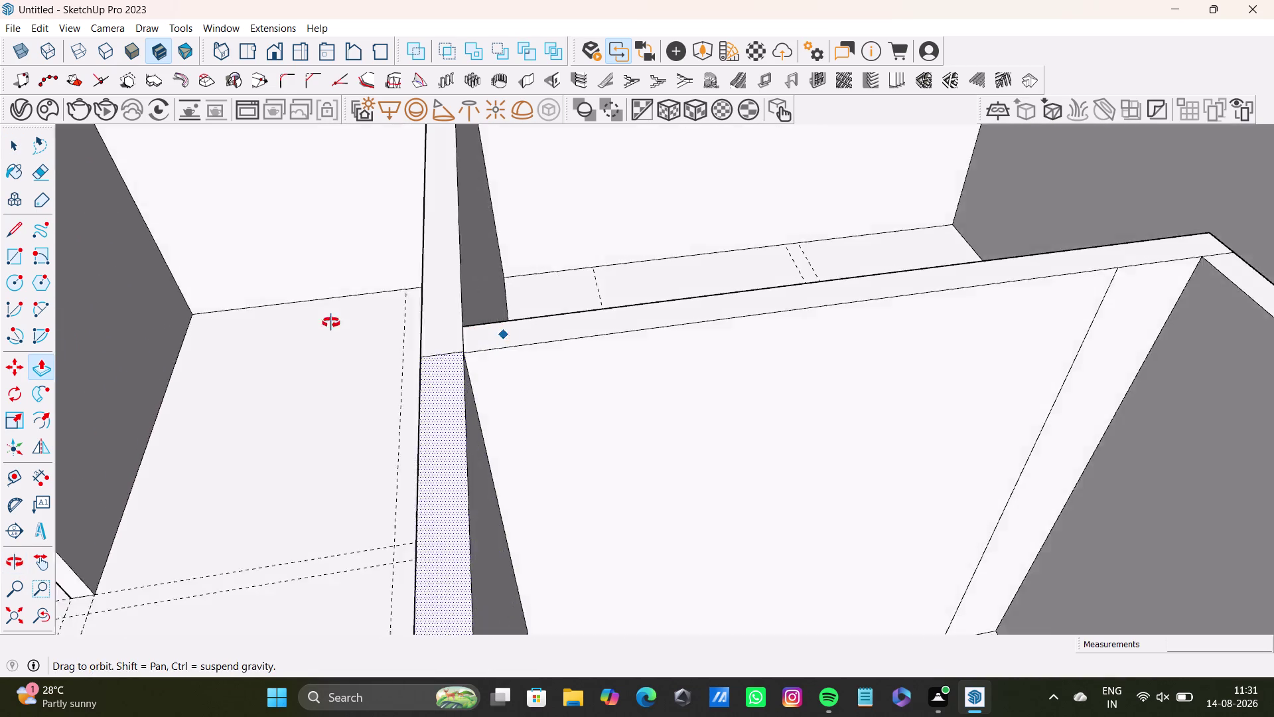
middle_drag(404, 333, 282, 384)
scroll(up, 3)
middle_drag(573, 372, 343, 206)
click(36, 612)
scroll(down, 3)
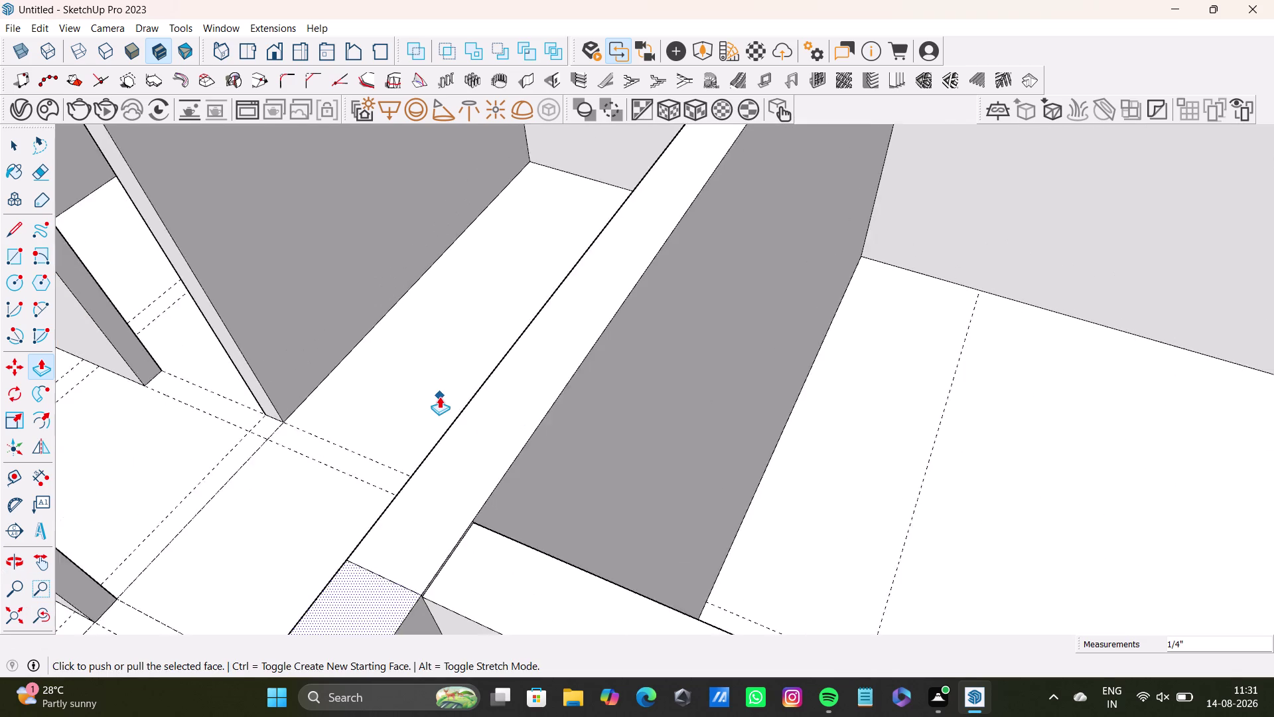
scroll(down, 3)
middle_drag(498, 483, 375, 429)
scroll(up, 3)
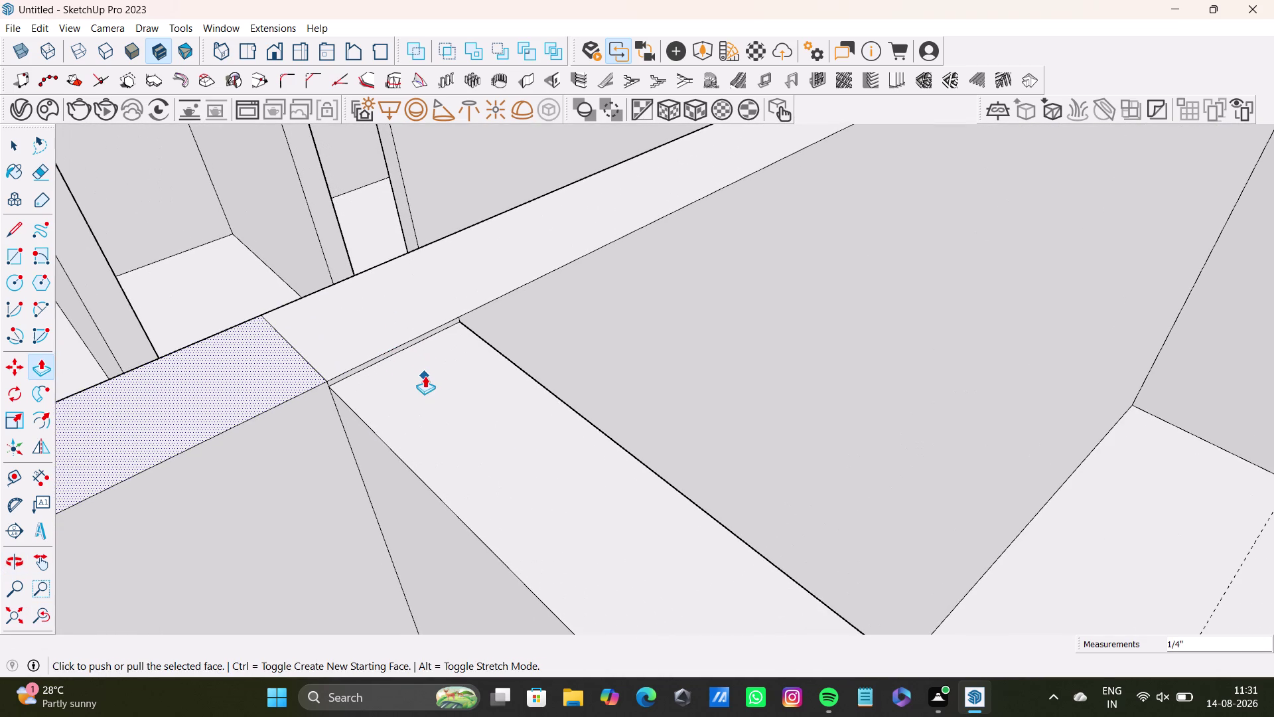
Raise the short wall's top face to the adjoining wall's height.
key(space)
click(424, 379)
key(p)
click(422, 380)
click(369, 329)
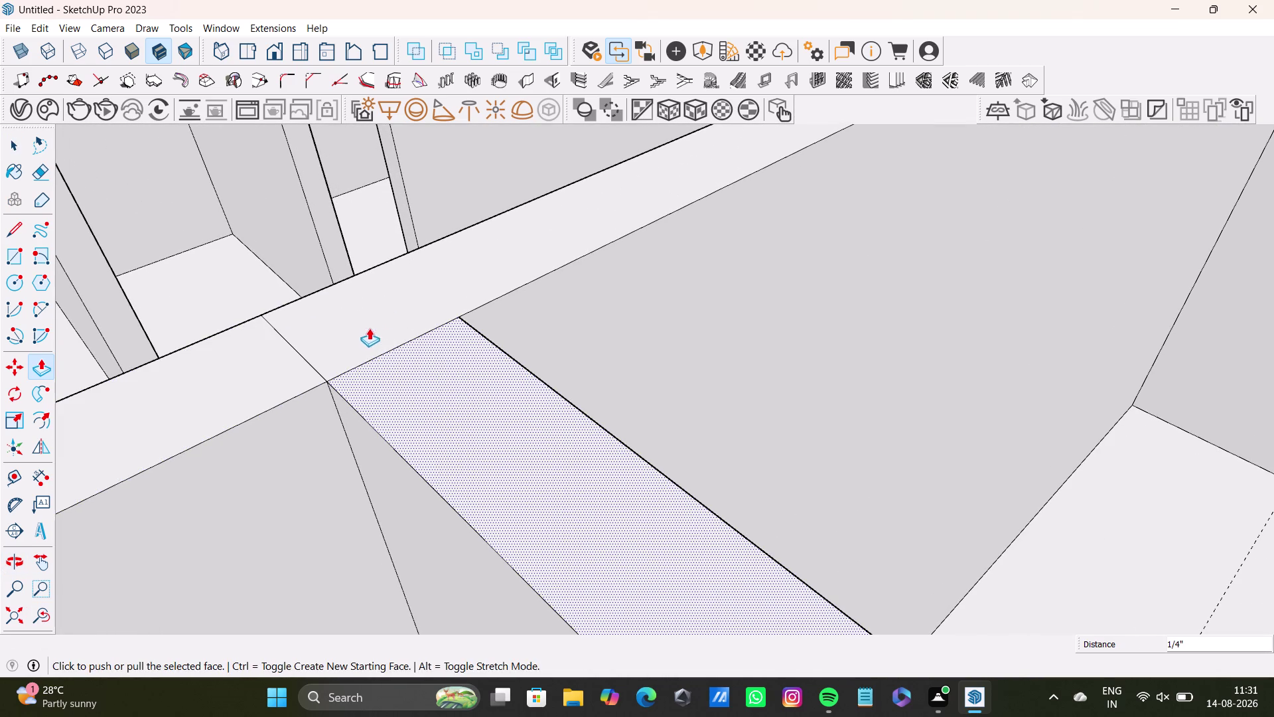
key(space)
Orbit over the floor plan to the next short wall's junction.
scroll(down, 3)
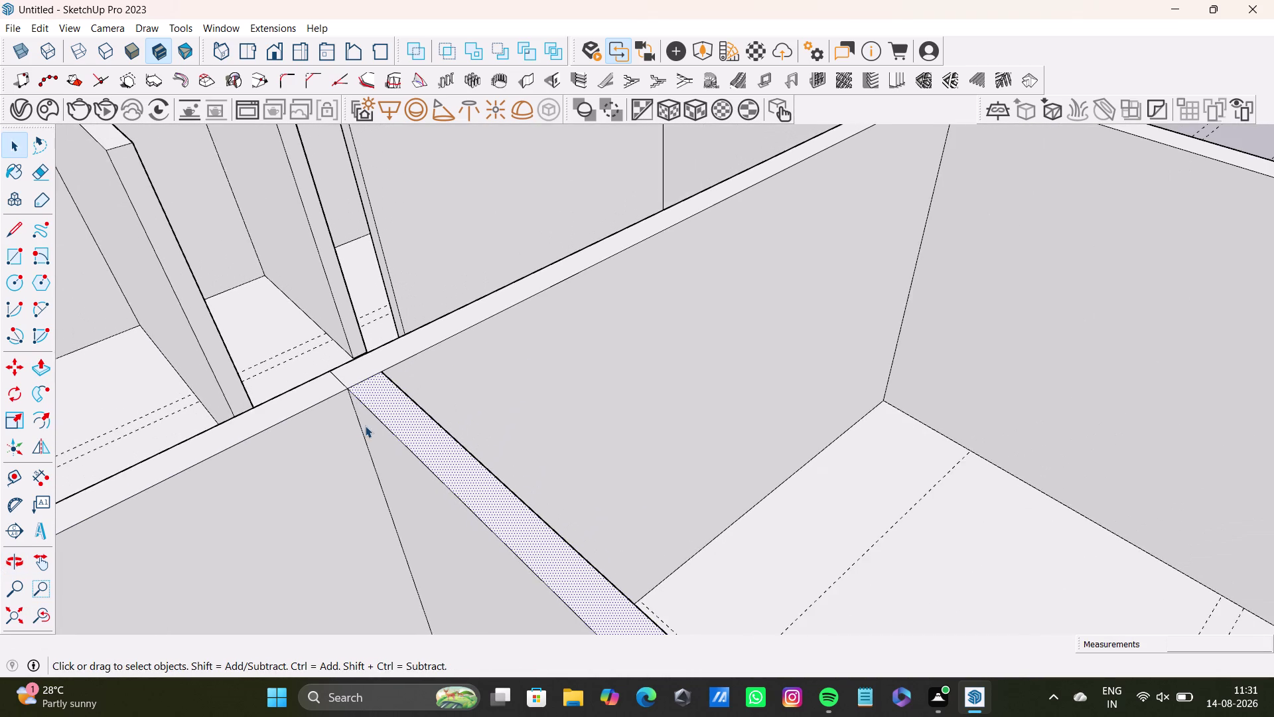
middle_drag(365, 425, 614, 433)
scroll(down, 3)
middle_drag(611, 439, 601, 528)
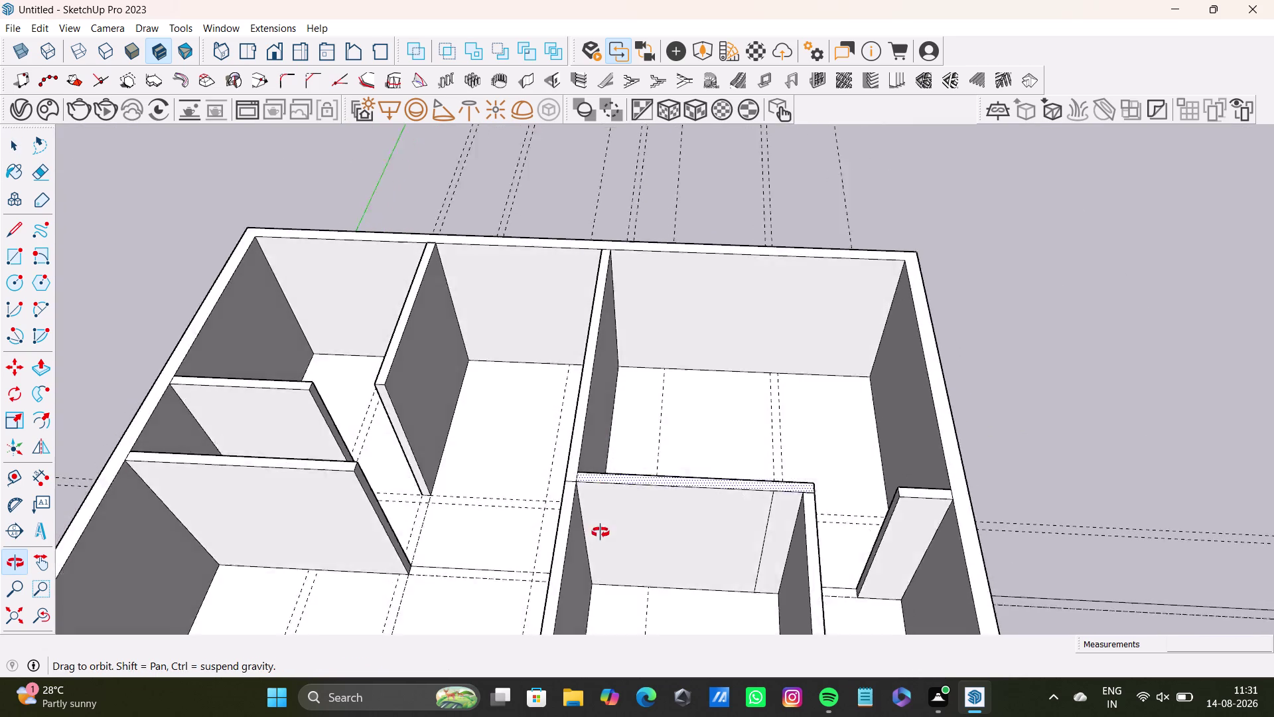
middle_drag(601, 527, 244, 418)
scroll(up, 3)
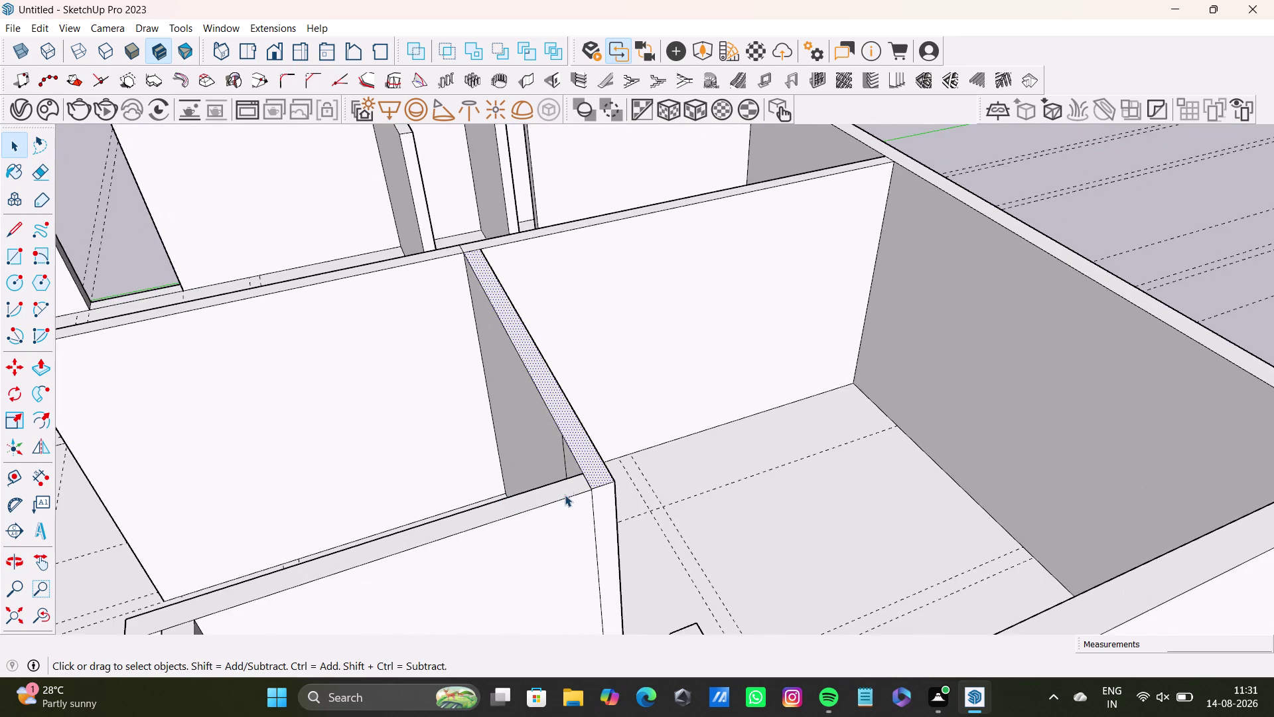
middle_drag(565, 494, 493, 570)
scroll(up, 3)
scroll(up, 3)
middle_drag(560, 515, 503, 501)
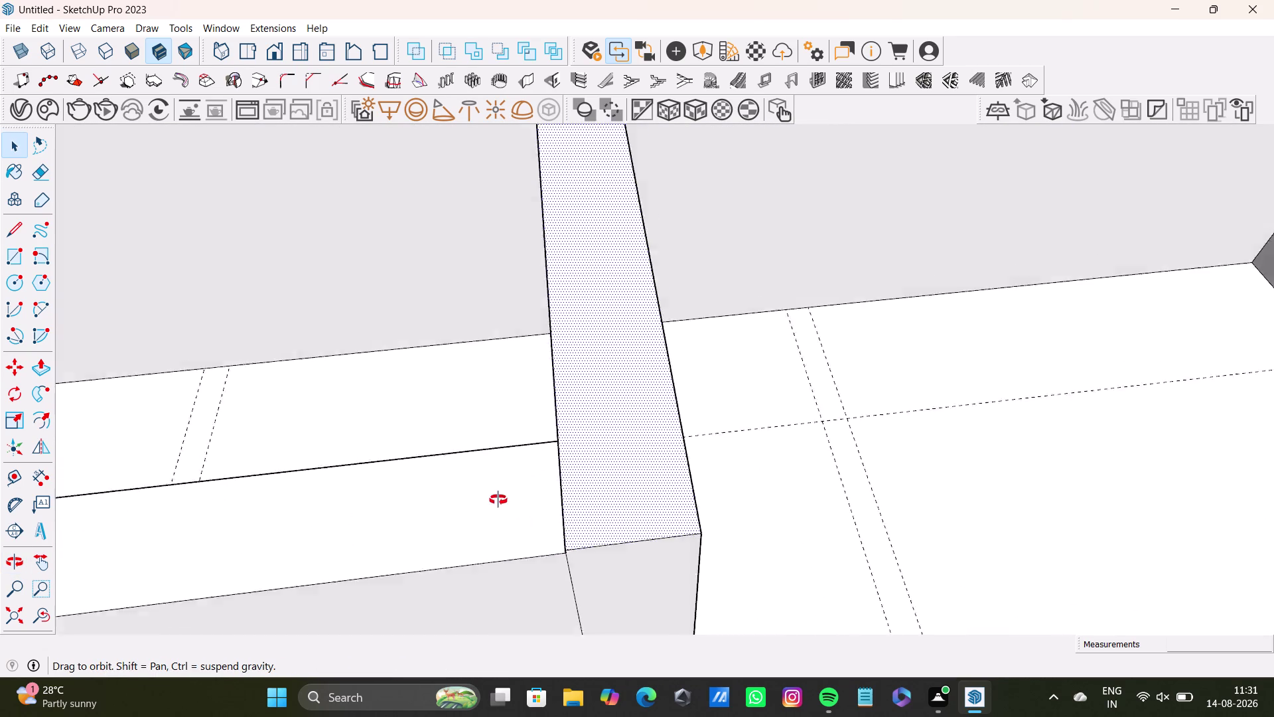
middle_drag(503, 501, 680, 294)
Raise the lower wall's top face to match the crossing wall's top.
key(space)
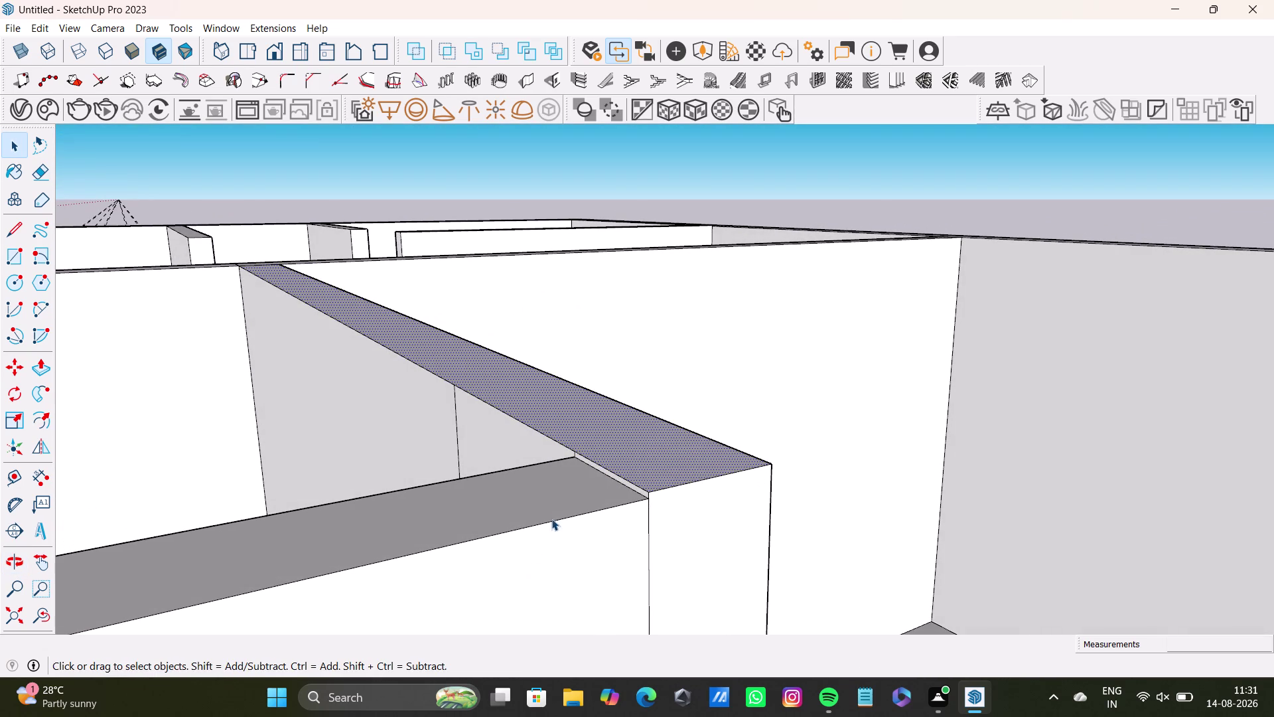
click(554, 508)
key(p)
click(554, 507)
click(662, 459)
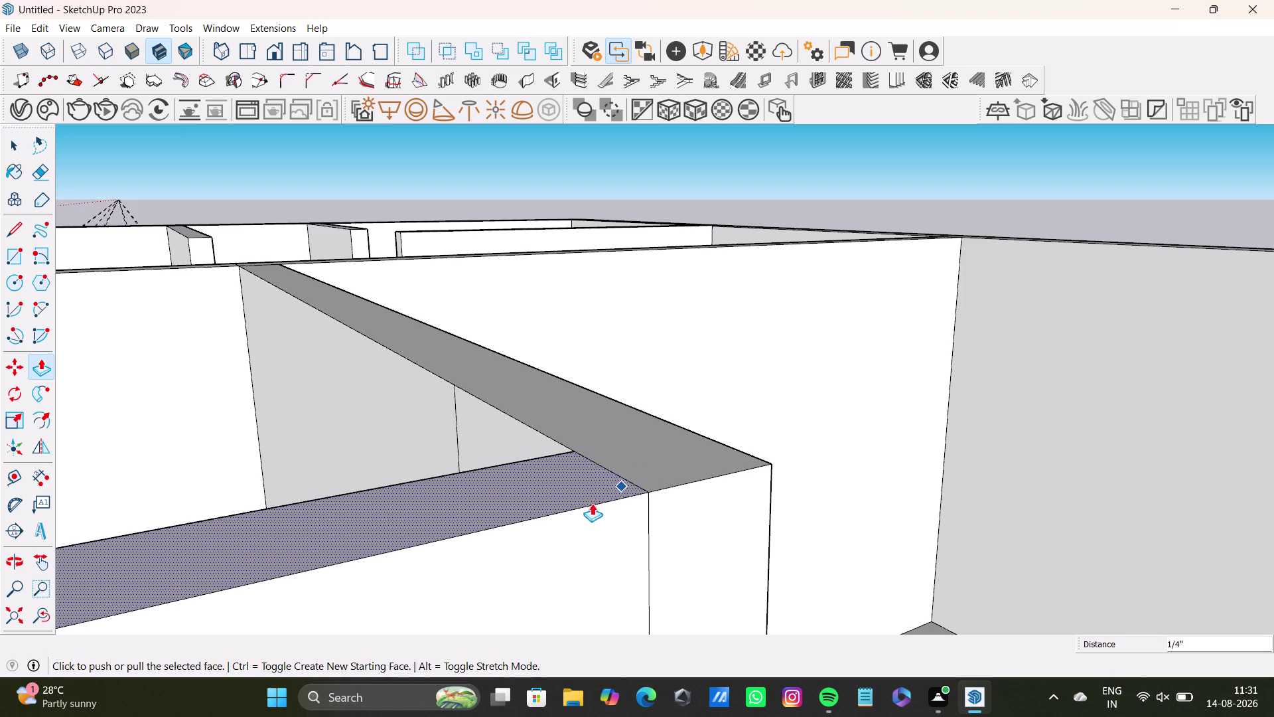
key(space)
Orbit to another short wall and raise its top level with the crossing wall.
scroll(down, 3)
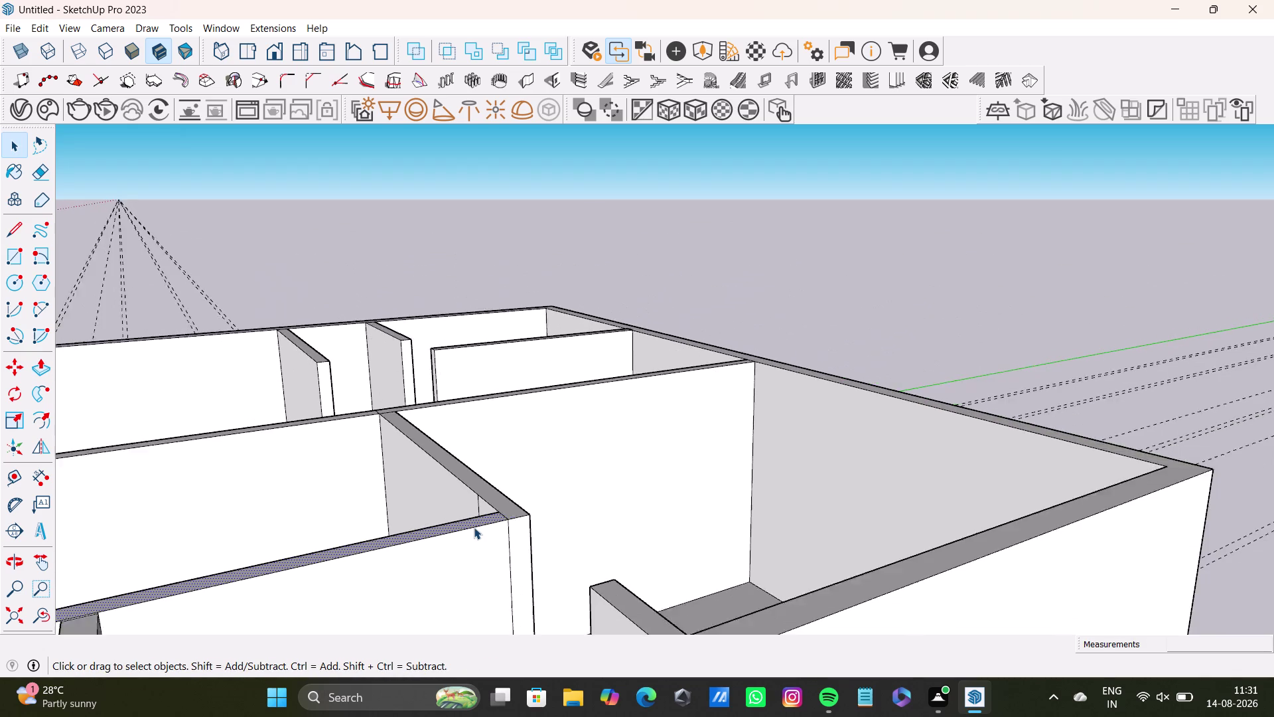
scroll(down, 3)
middle_drag(462, 536, 261, 553)
middle_drag(154, 530, 623, 427)
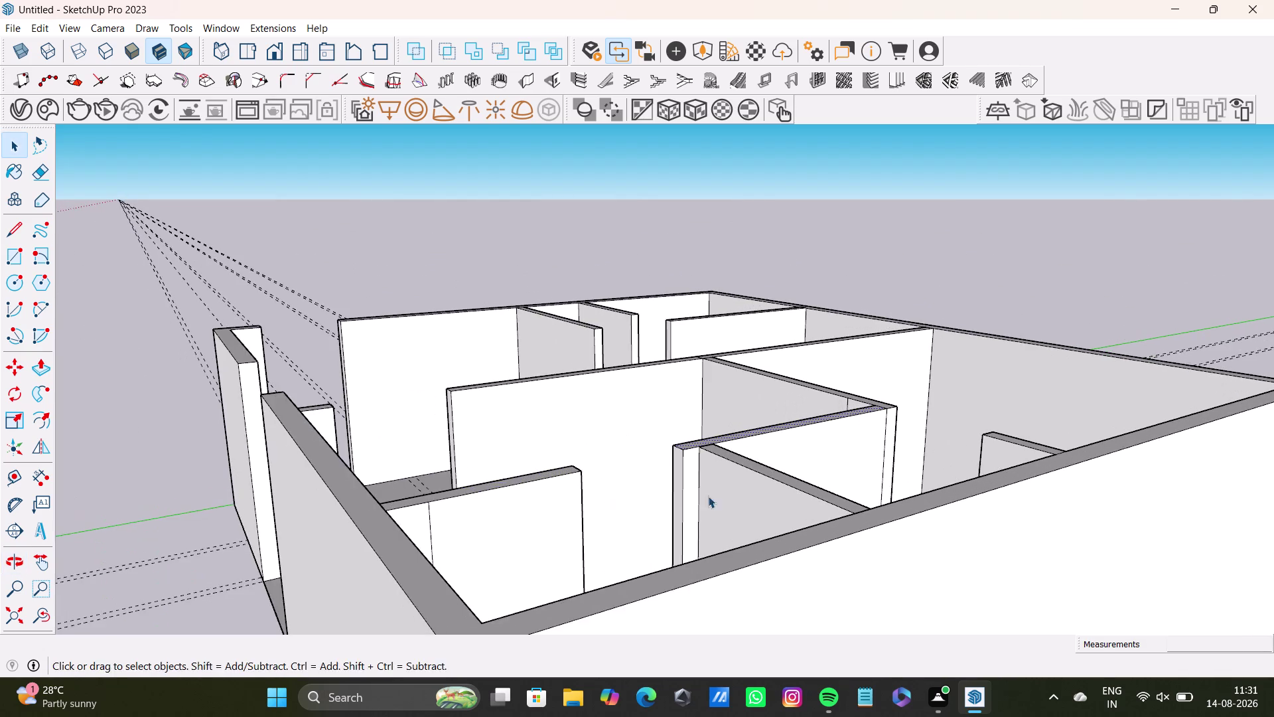
middle_drag(707, 496, 719, 640)
scroll(up, 3)
middle_drag(740, 534, 672, 502)
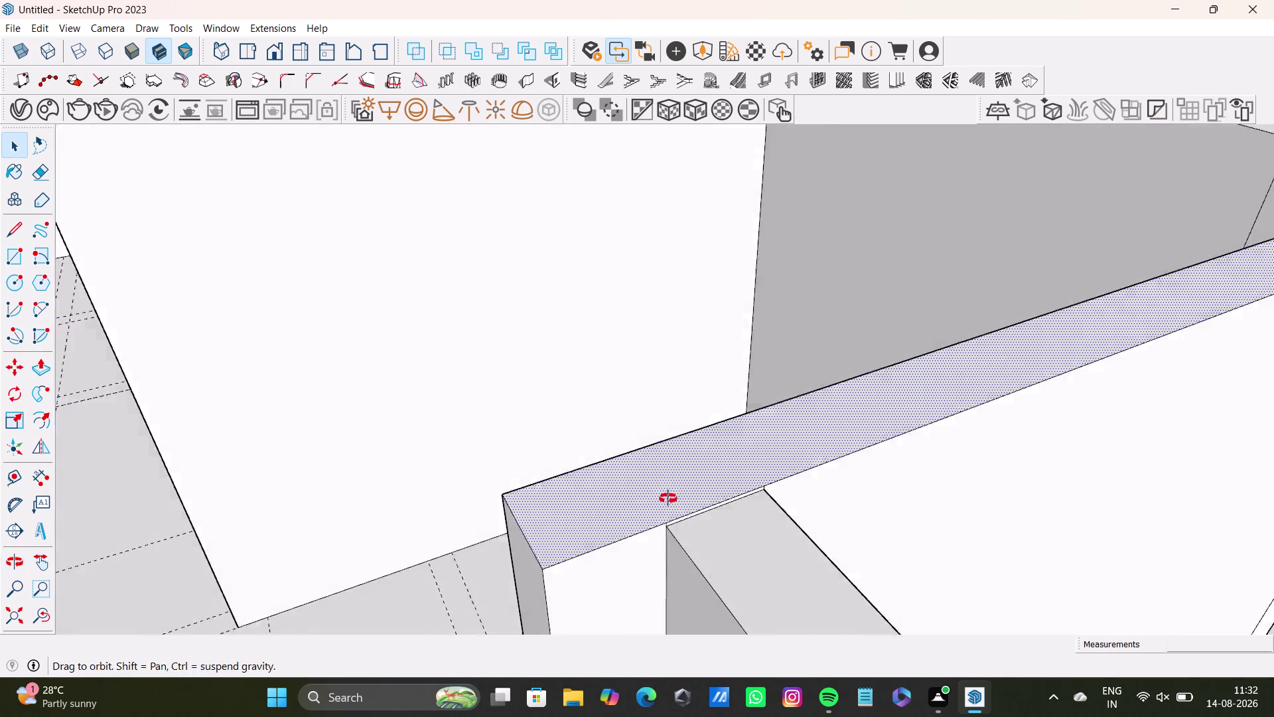
middle_drag(671, 502, 649, 480)
key(space)
click(706, 544)
key(p)
click(707, 544)
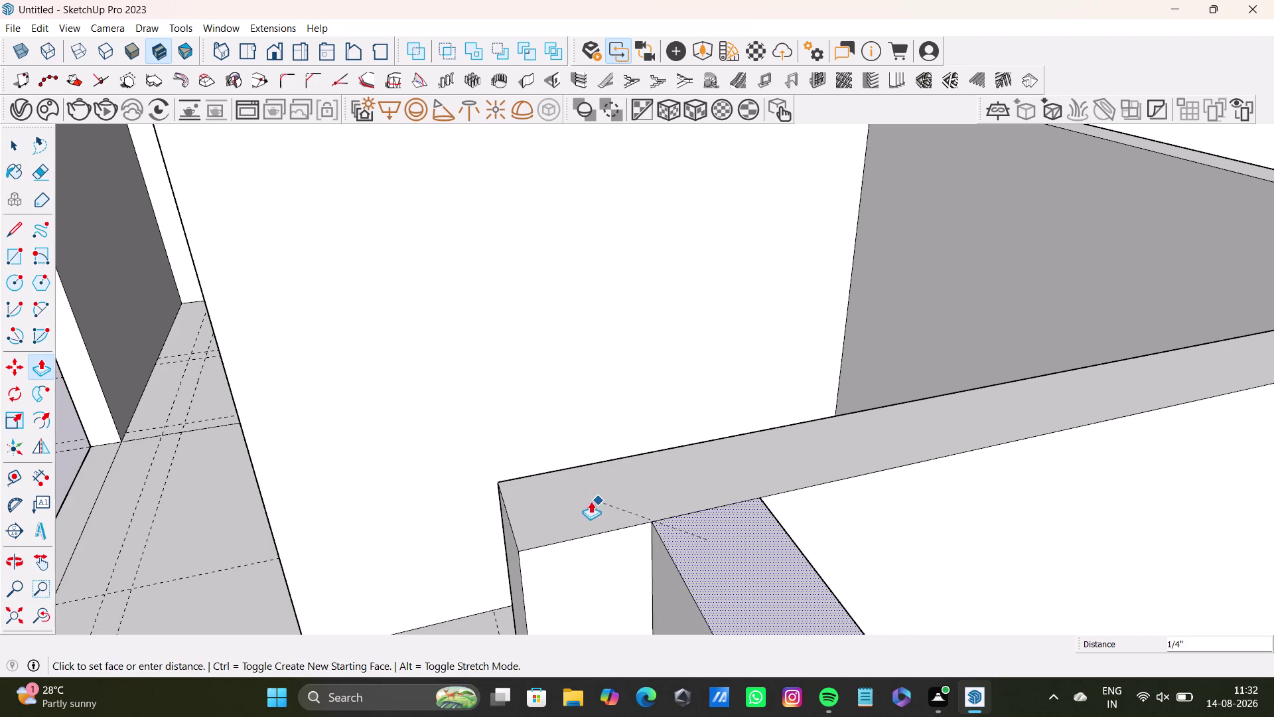
click(590, 501)
key(space)
Orbit to check the wall heights and select another short wall's top face.
scroll(down, 3)
scroll(down, 3)
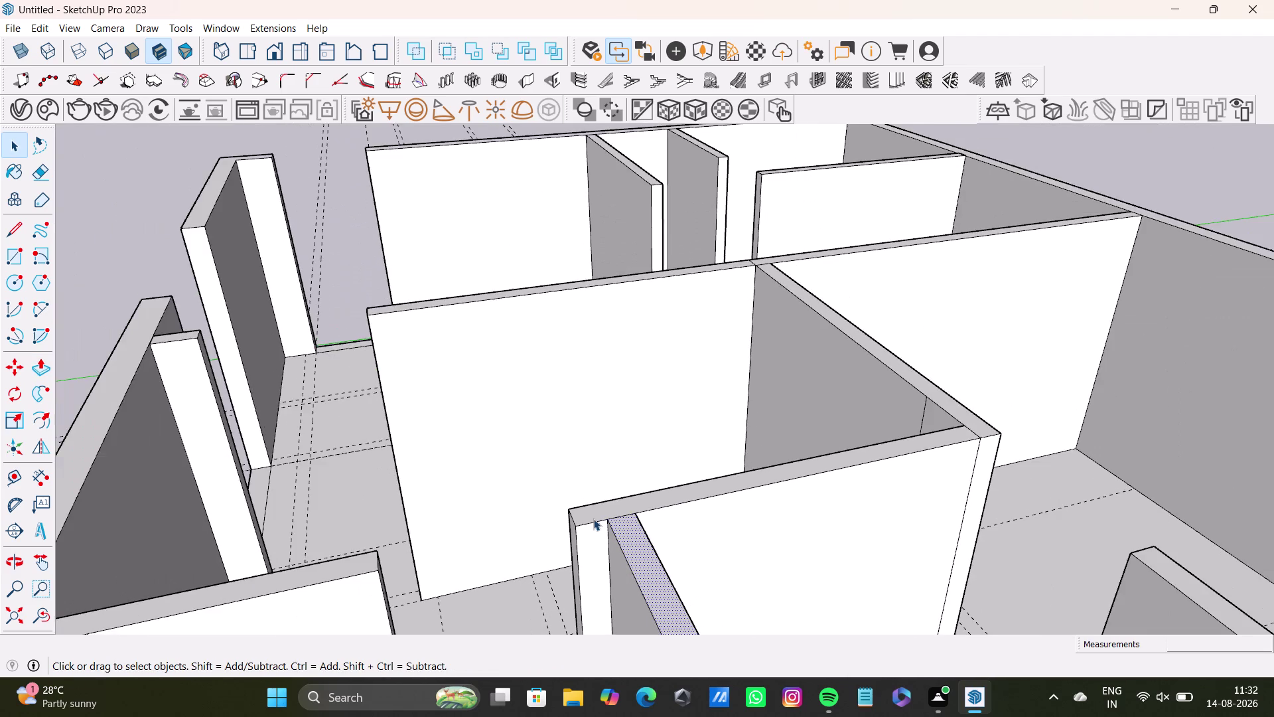
scroll(down, 3)
middle_drag(594, 518, 654, 379)
scroll(up, 3)
middle_drag(618, 505, 189, 431)
key(space)
click(538, 570)
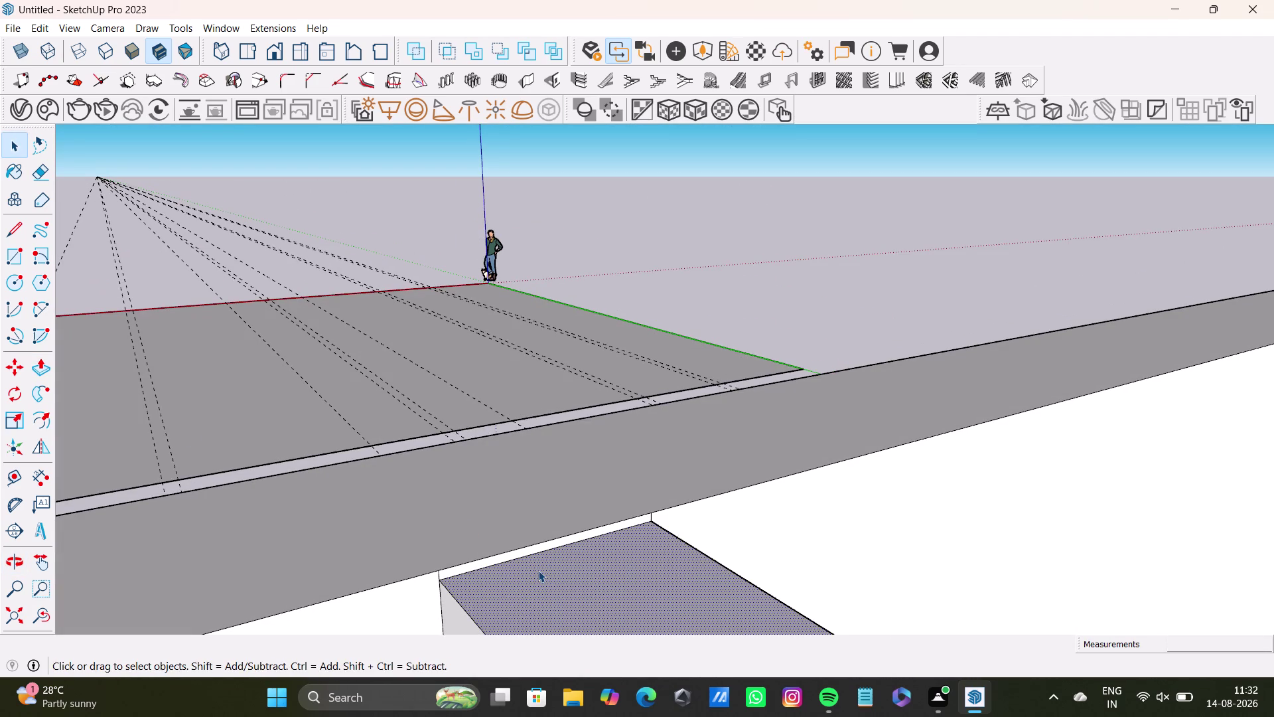
Pull the short partition wall's top face upward and orbit to view the wall junction.
key(p)
drag(539, 569, 530, 570)
drag(506, 578, 359, 538)
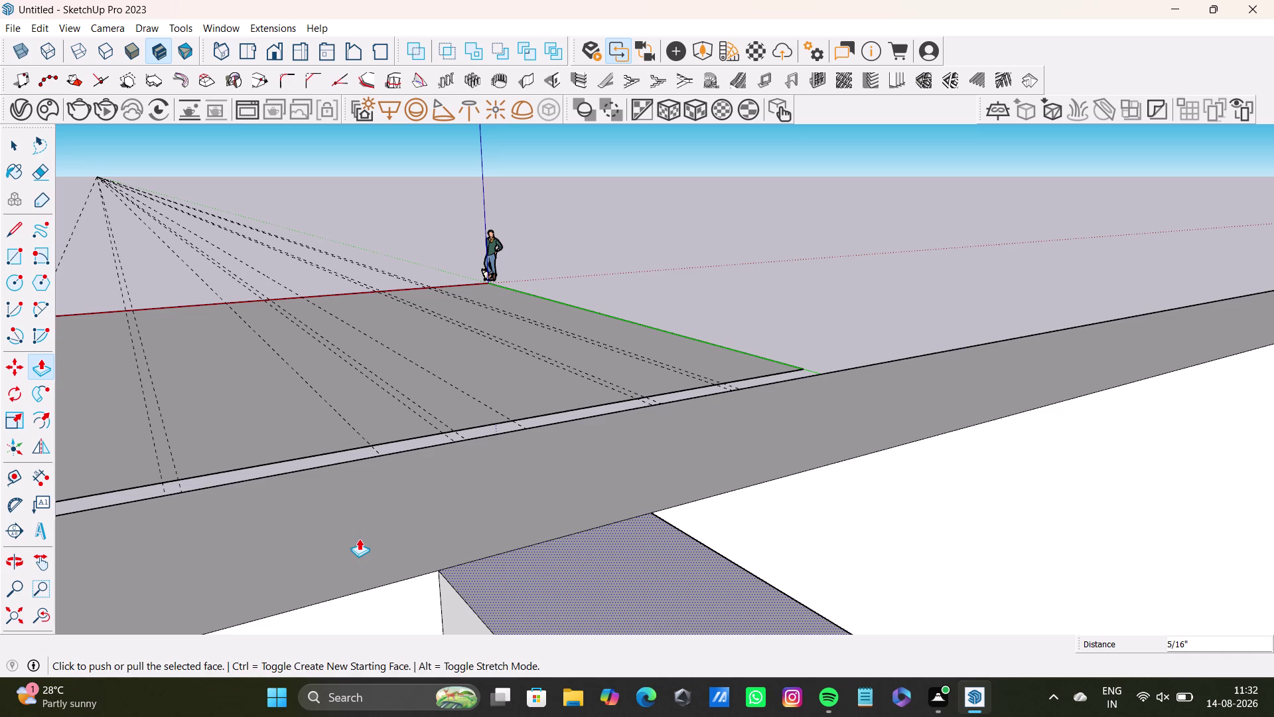
key(space)
scroll(down, 3)
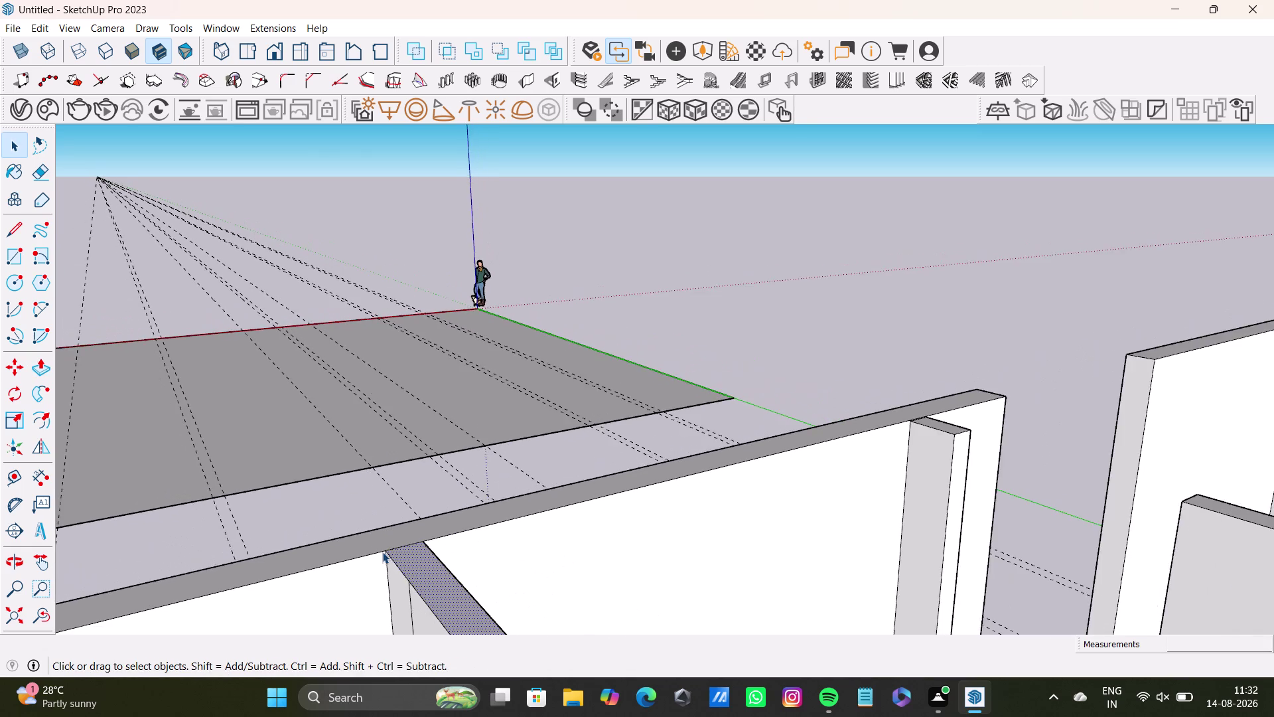
scroll(down, 3)
middle_drag(763, 494, 736, 625)
scroll(up, 3)
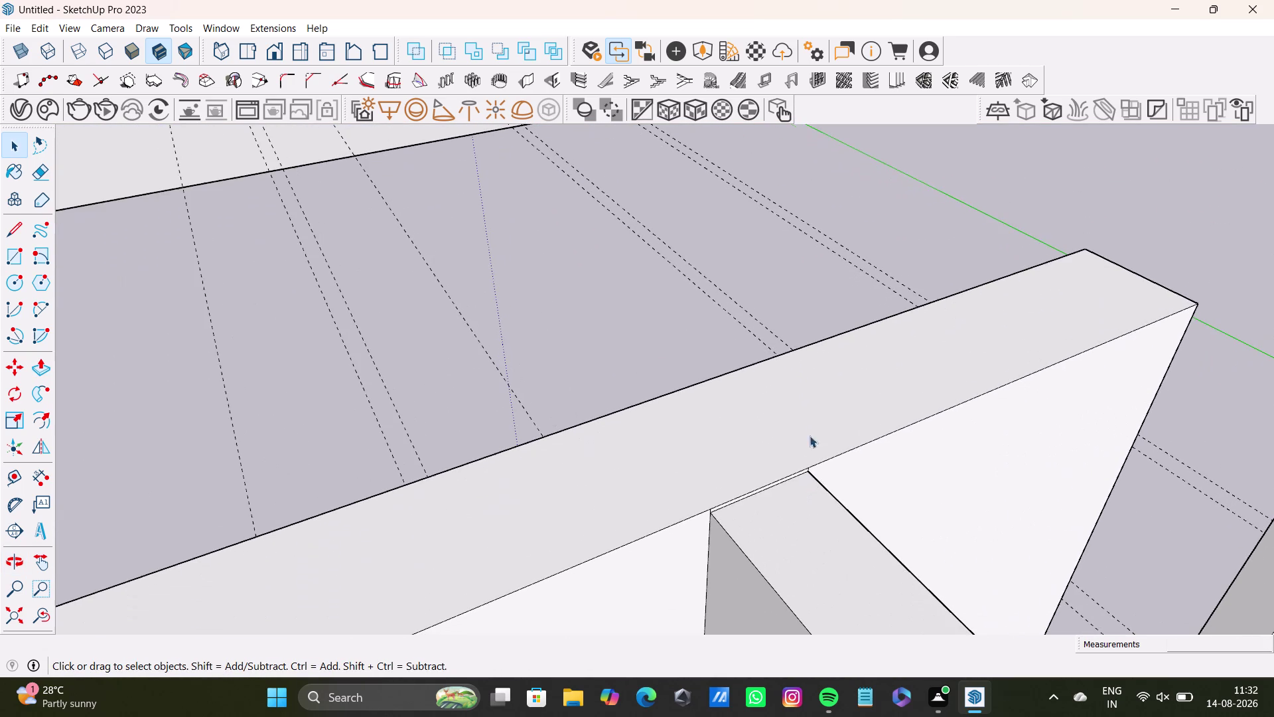
middle_drag(794, 457, 776, 400)
key(space)
Raise the short wall's top face to match the crossing wall's top height.
click(780, 502)
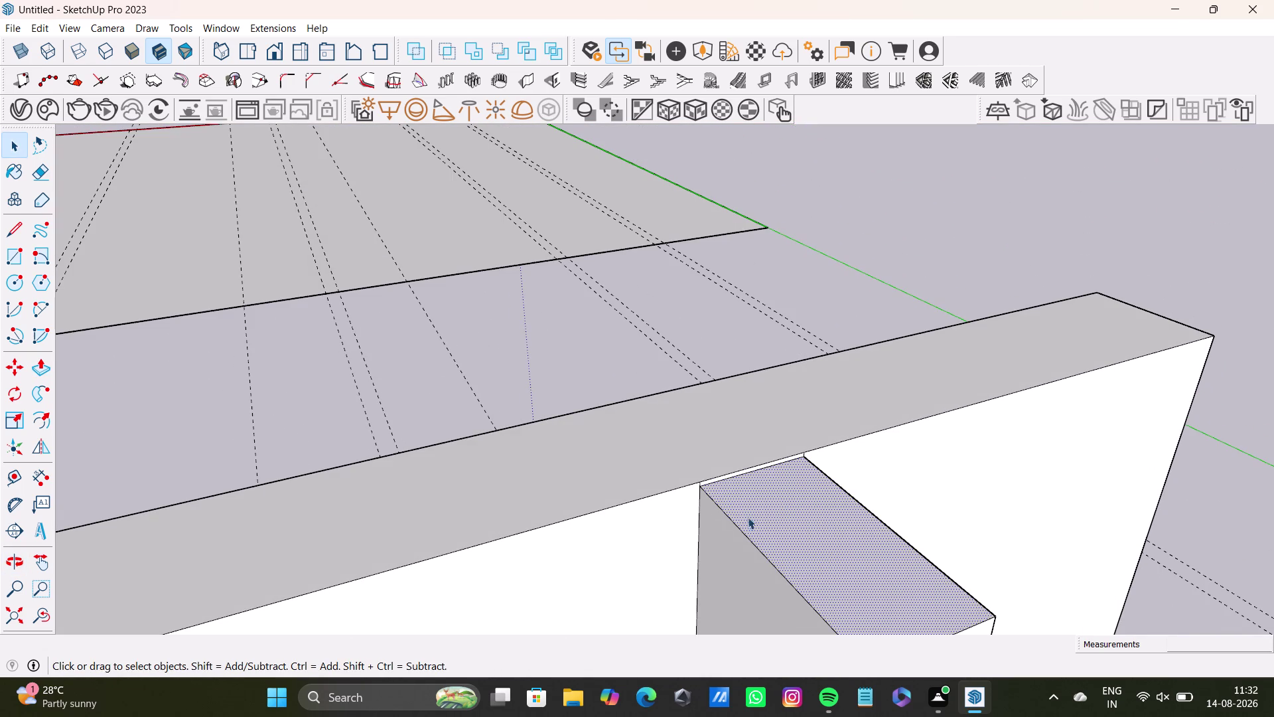
key(p)
drag(747, 517, 734, 504)
click(671, 466)
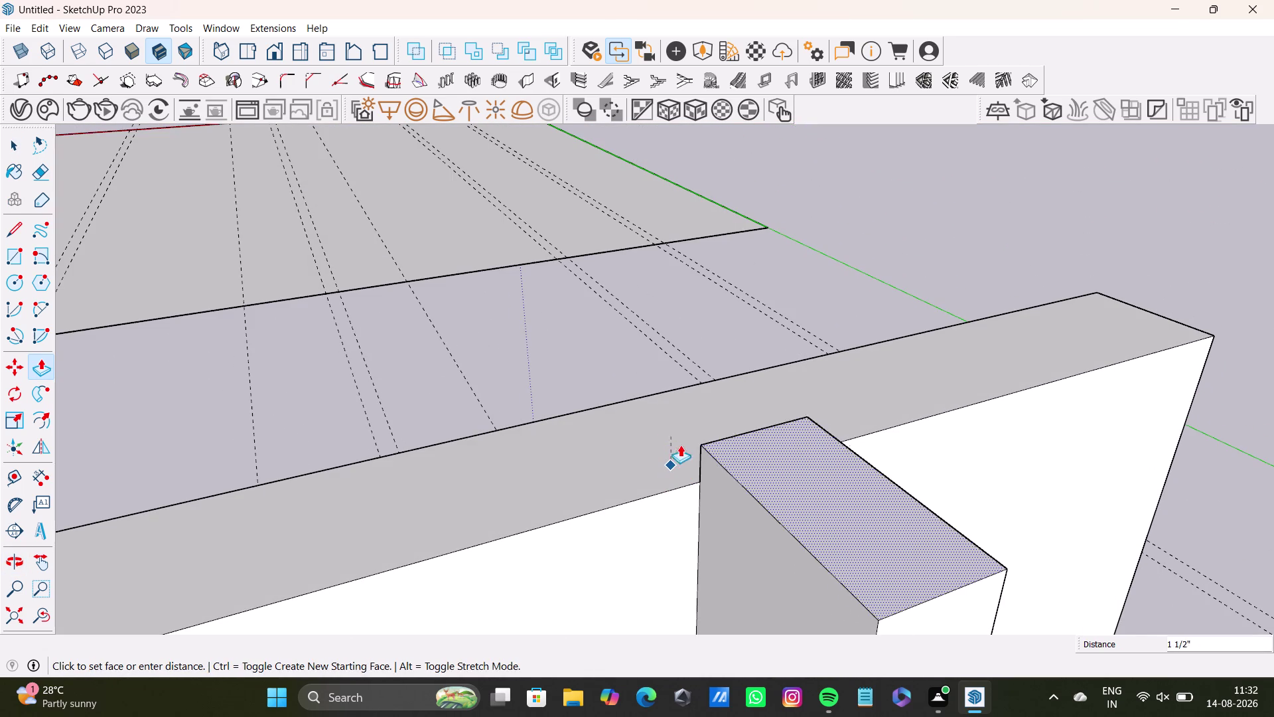
middle_drag(623, 509, 762, 550)
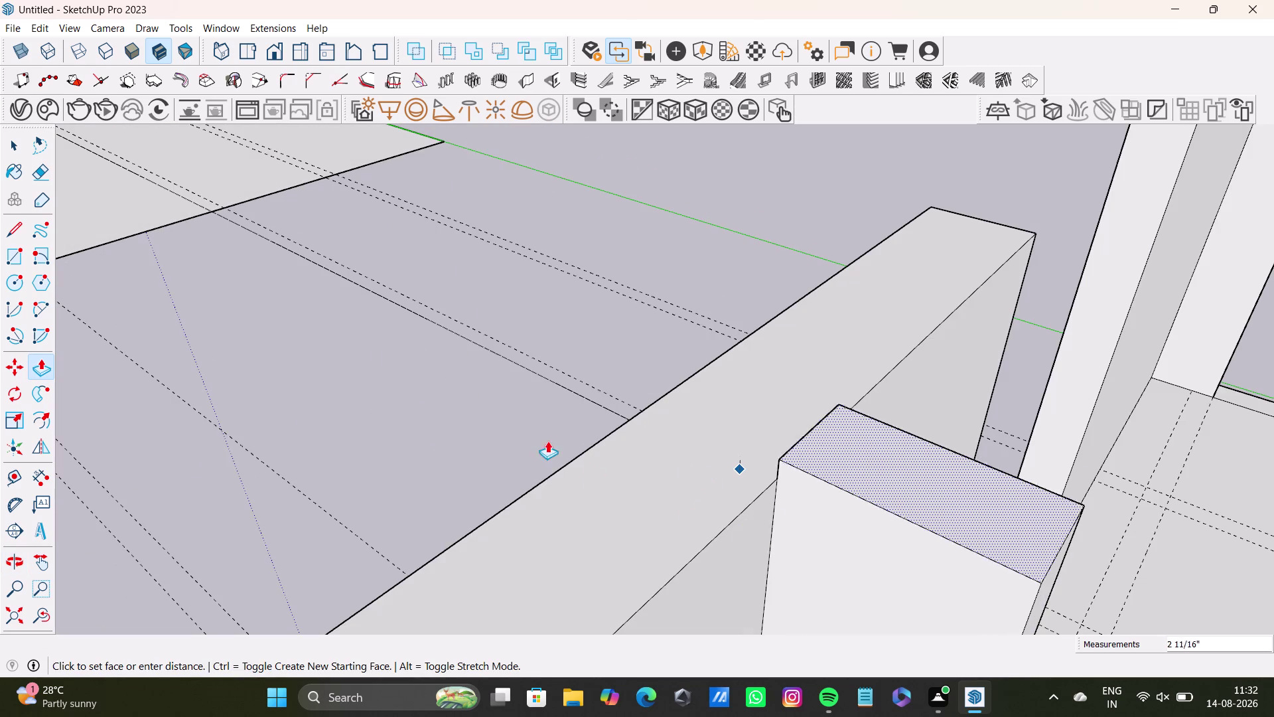
click(732, 472)
middle_drag(936, 535, 198, 480)
click(451, 401)
click(576, 383)
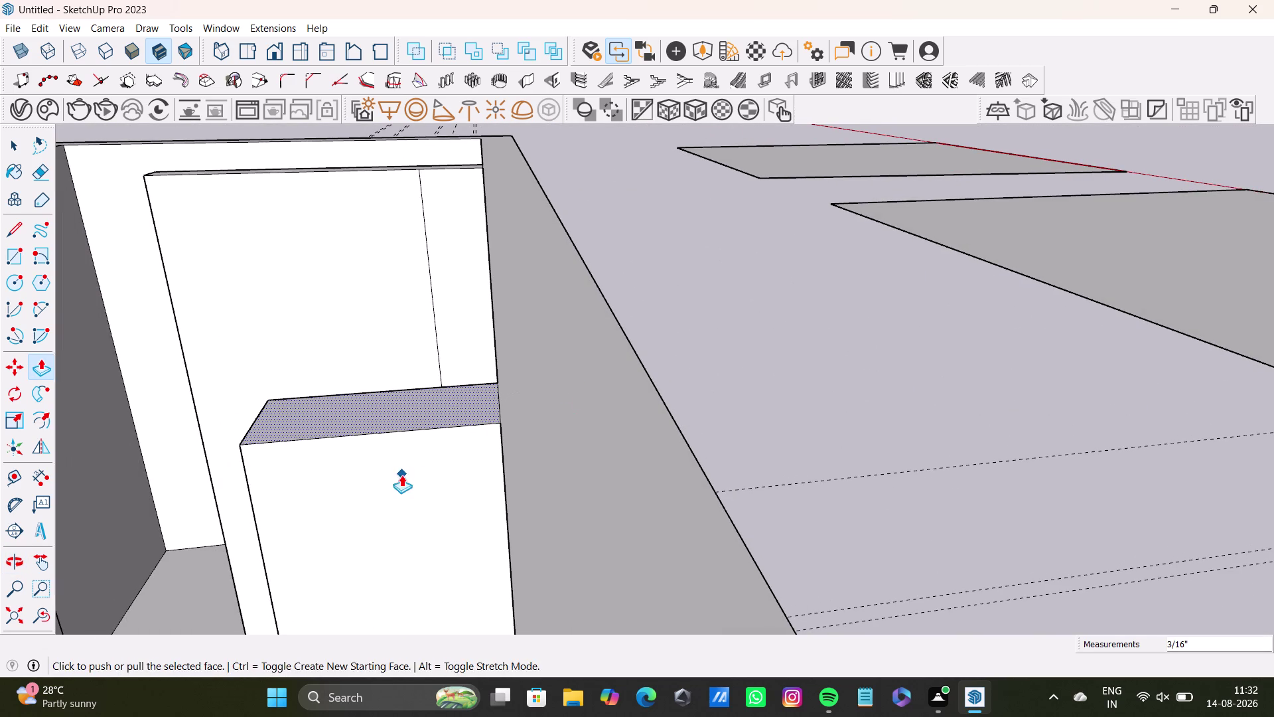
Orbit out to view the whole house, then back toward the walls.
middle_drag(412, 469, 600, 375)
scroll(down, 3)
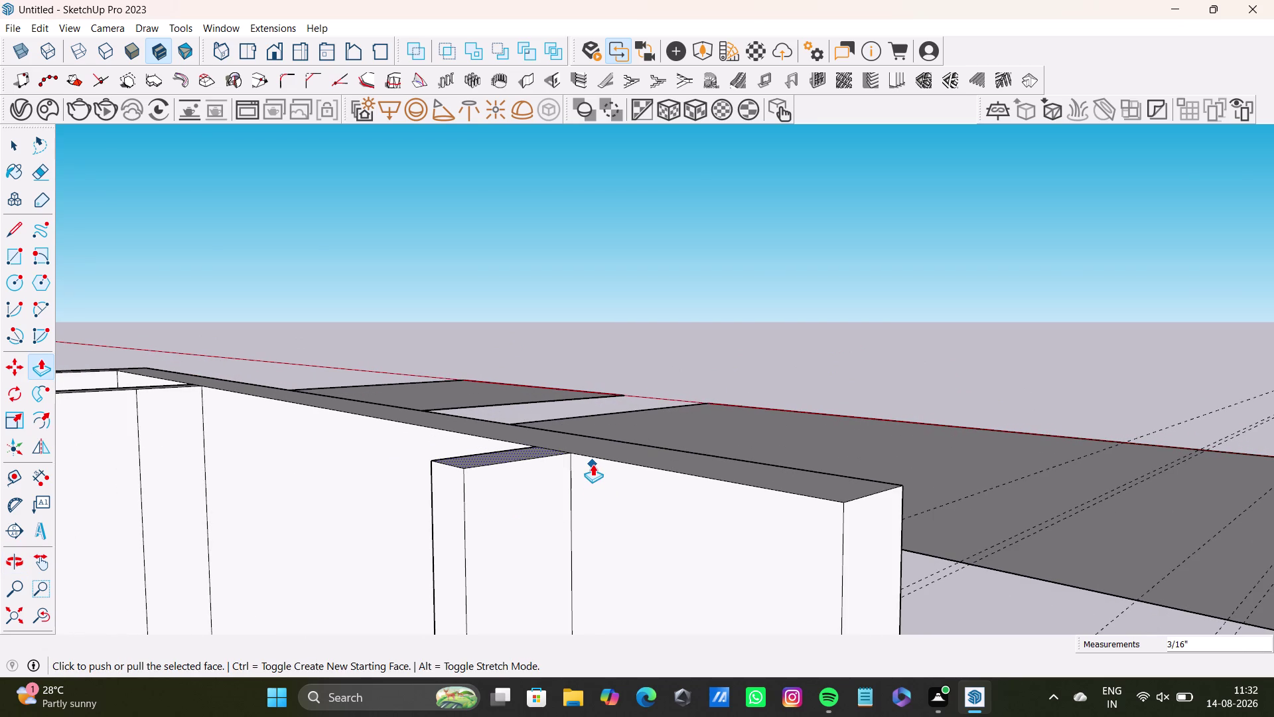
scroll(down, 3)
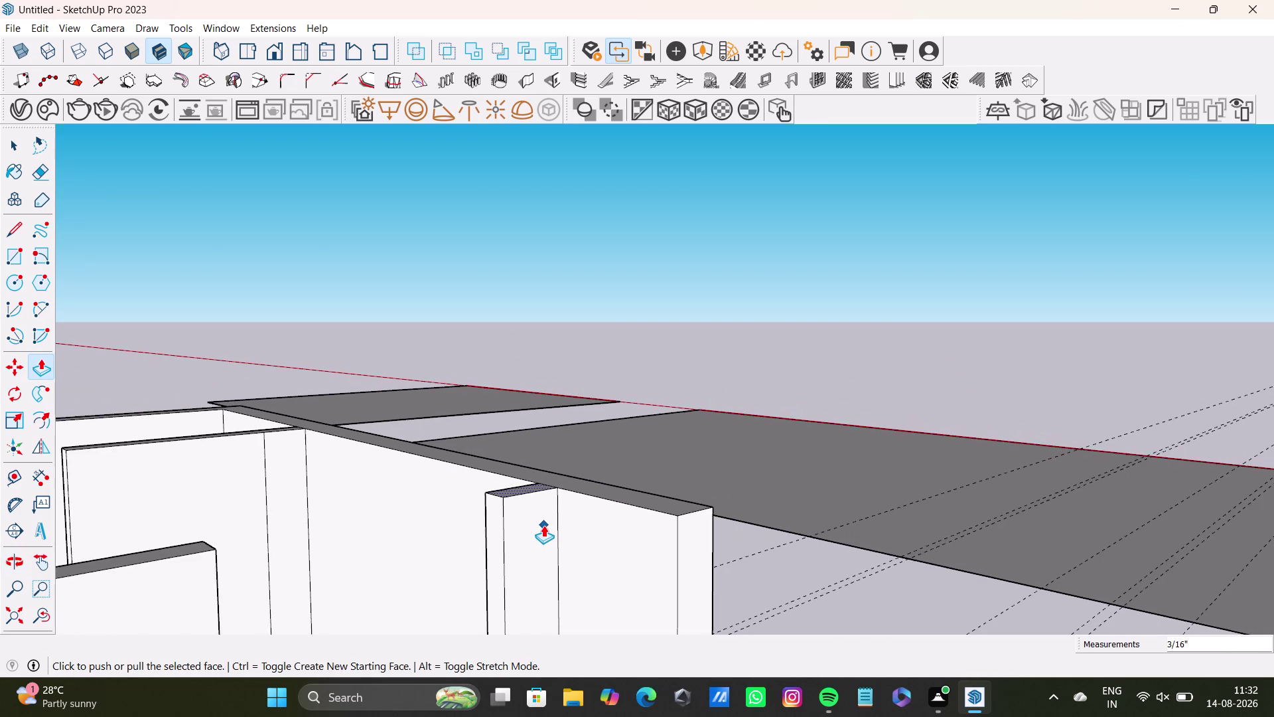
scroll(down, 3)
middle_drag(561, 525, 563, 626)
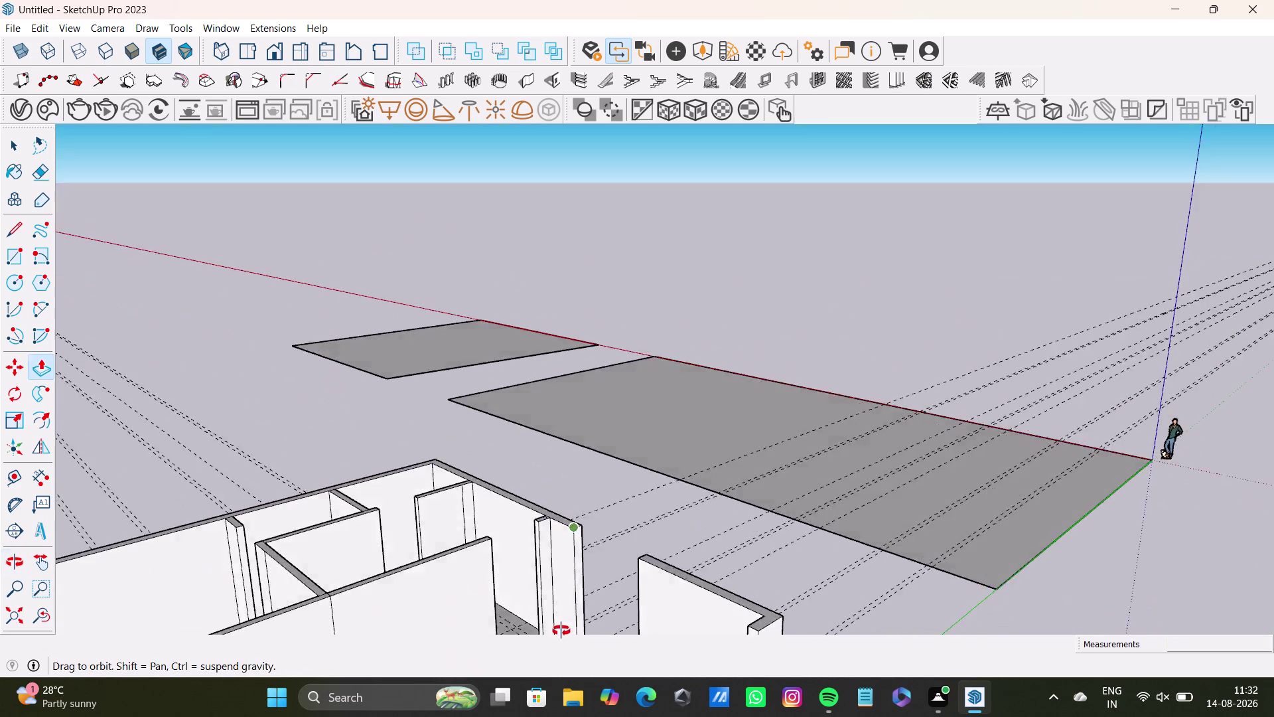
middle_drag(563, 625, 561, 633)
middle_drag(551, 568, 429, 581)
scroll(up, 3)
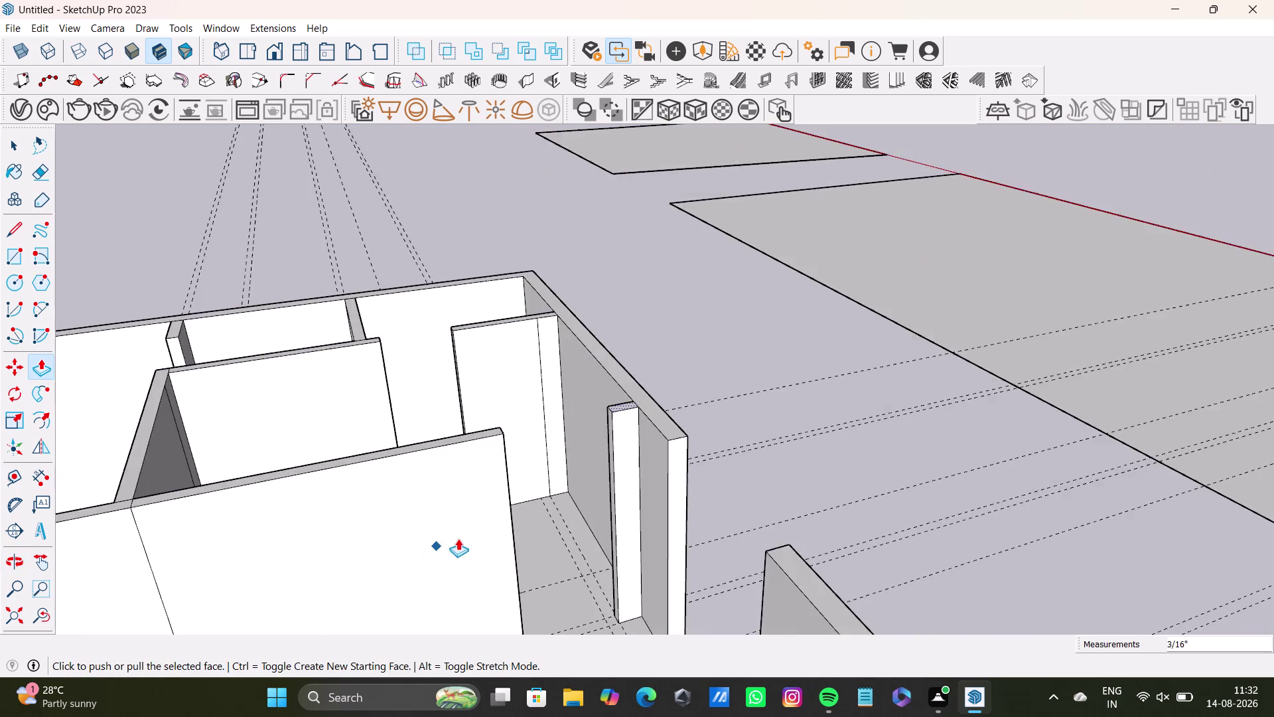
scroll(up, 3)
scroll(down, 3)
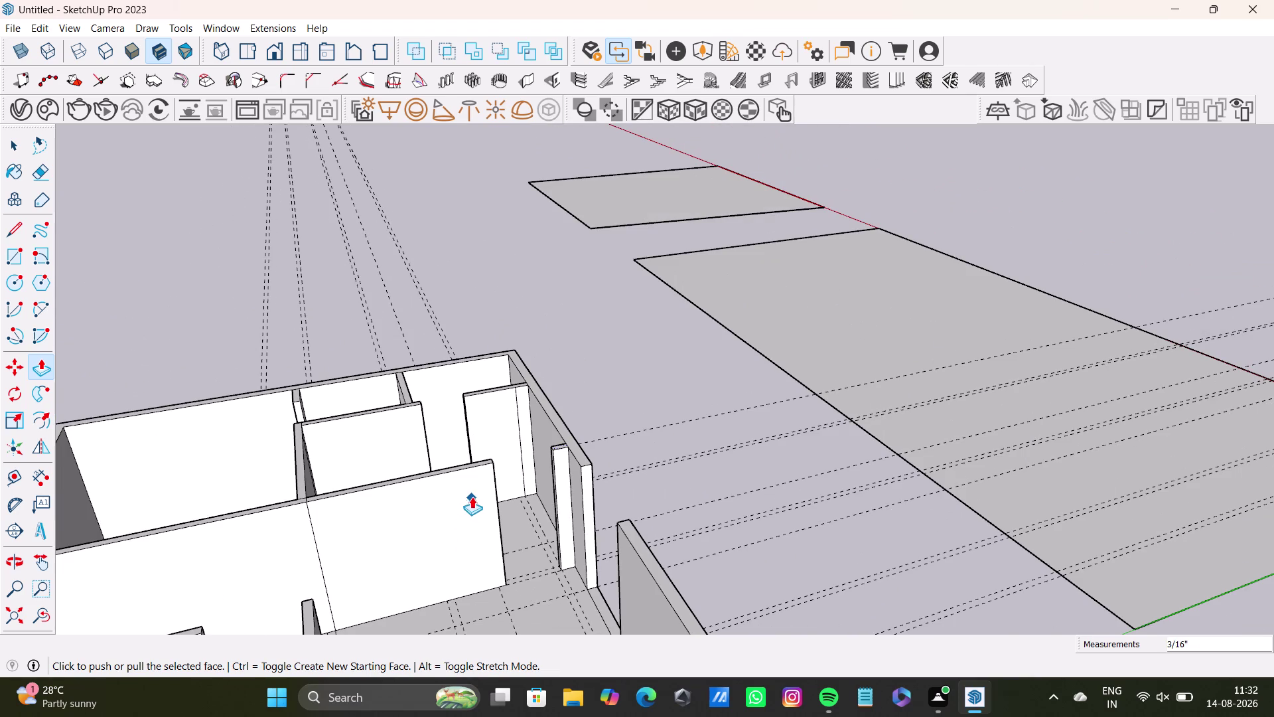
scroll(down, 3)
Orbit over the interior walls and outer corner to look along the thin partition.
middle_drag(472, 495, 194, 540)
scroll(up, 3)
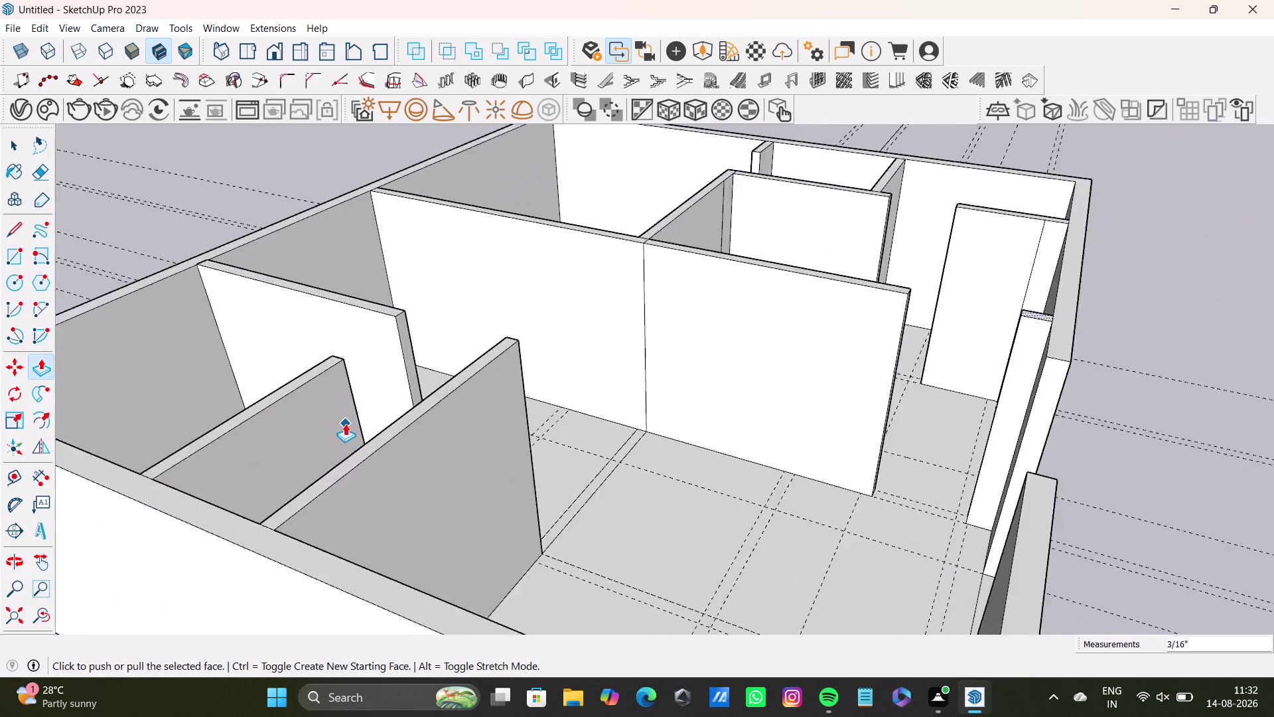
scroll(up, 3)
middle_drag(347, 426, 221, 480)
middle_drag(267, 480, 0, 544)
middle_drag(320, 352, 554, 448)
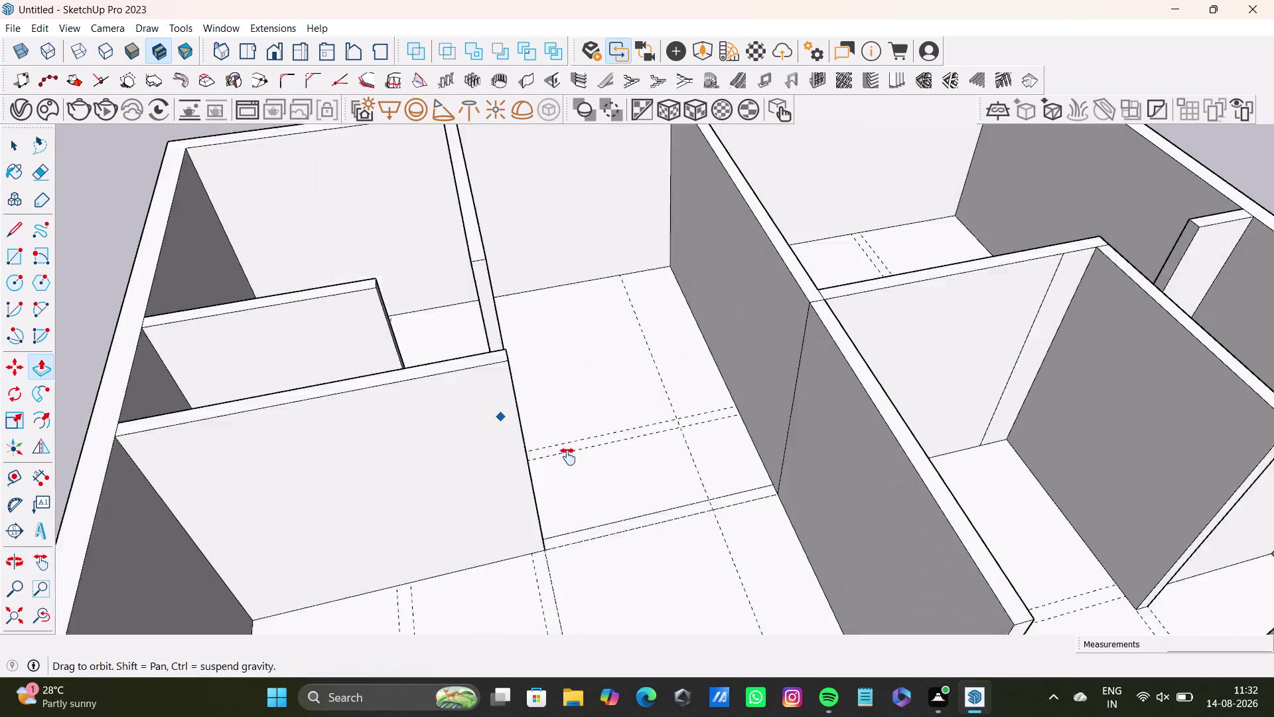
middle_drag(555, 447, 576, 464)
middle_drag(570, 480, 220, 488)
middle_drag(569, 280, 575, 505)
scroll(up, 3)
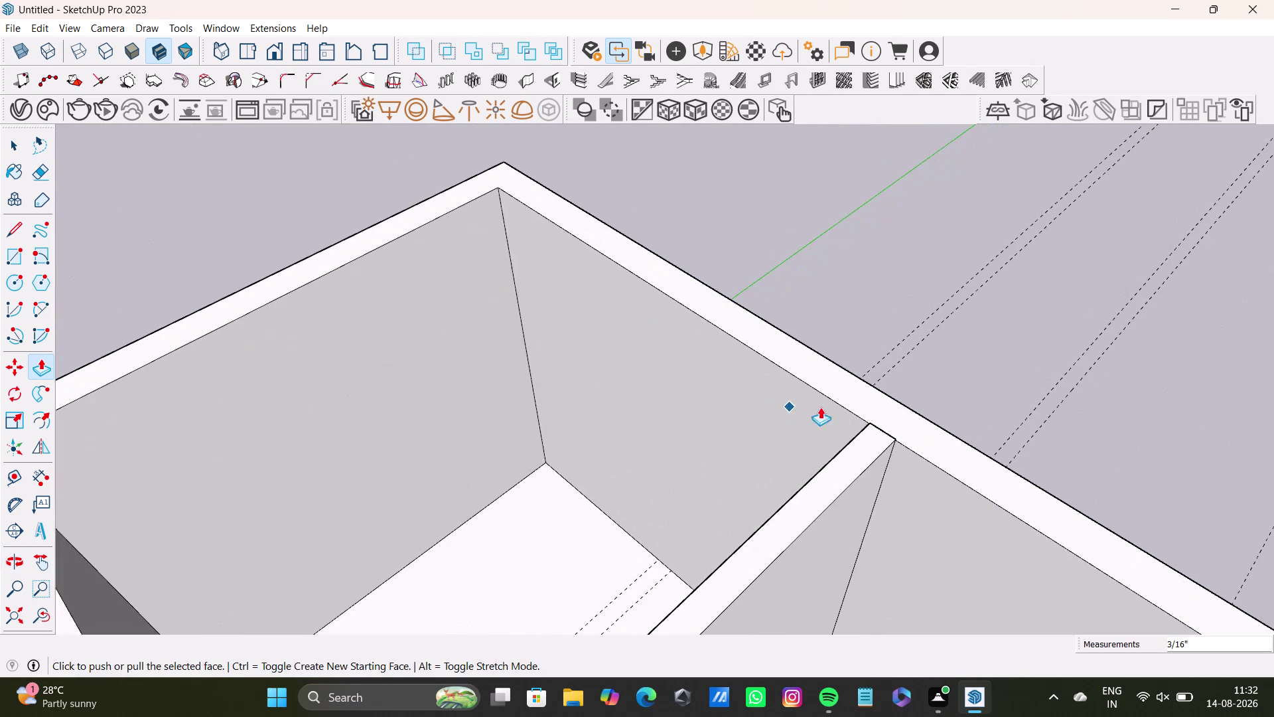
scroll(up, 3)
scroll(up, 3)
scroll(down, 3)
scroll(up, 3)
middle_drag(902, 463, 579, 320)
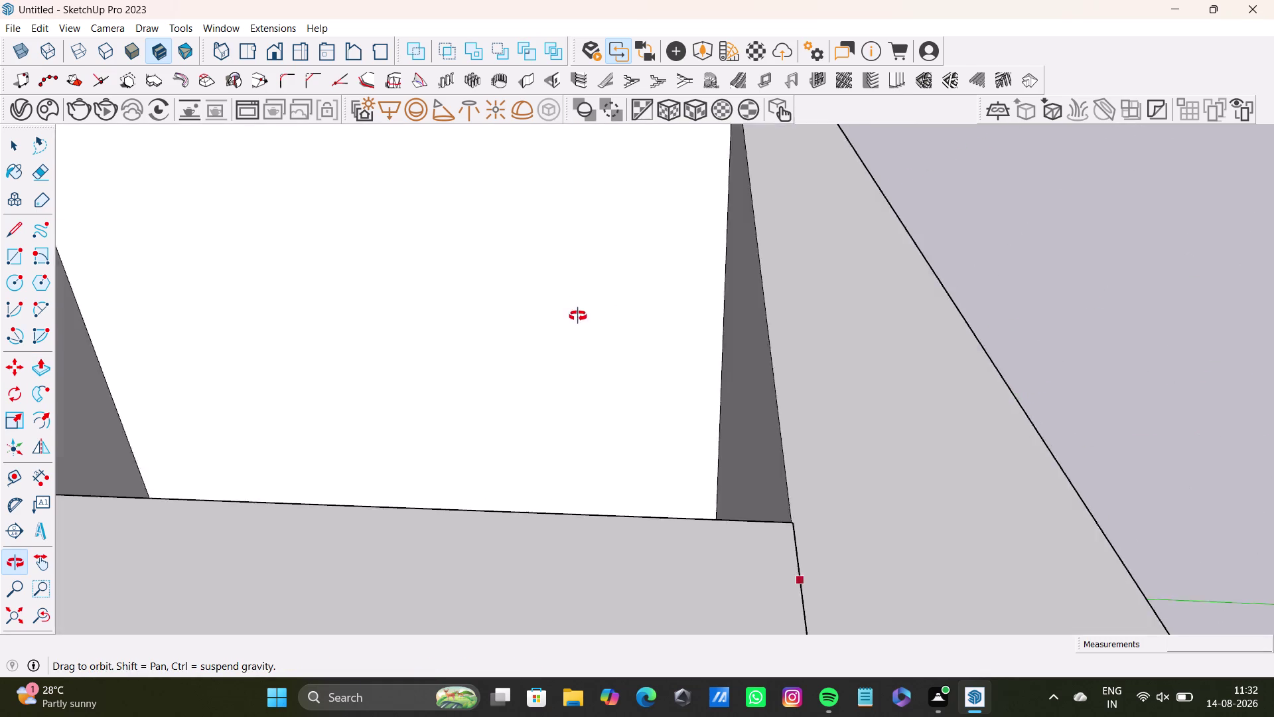
middle_drag(579, 319, 347, 285)
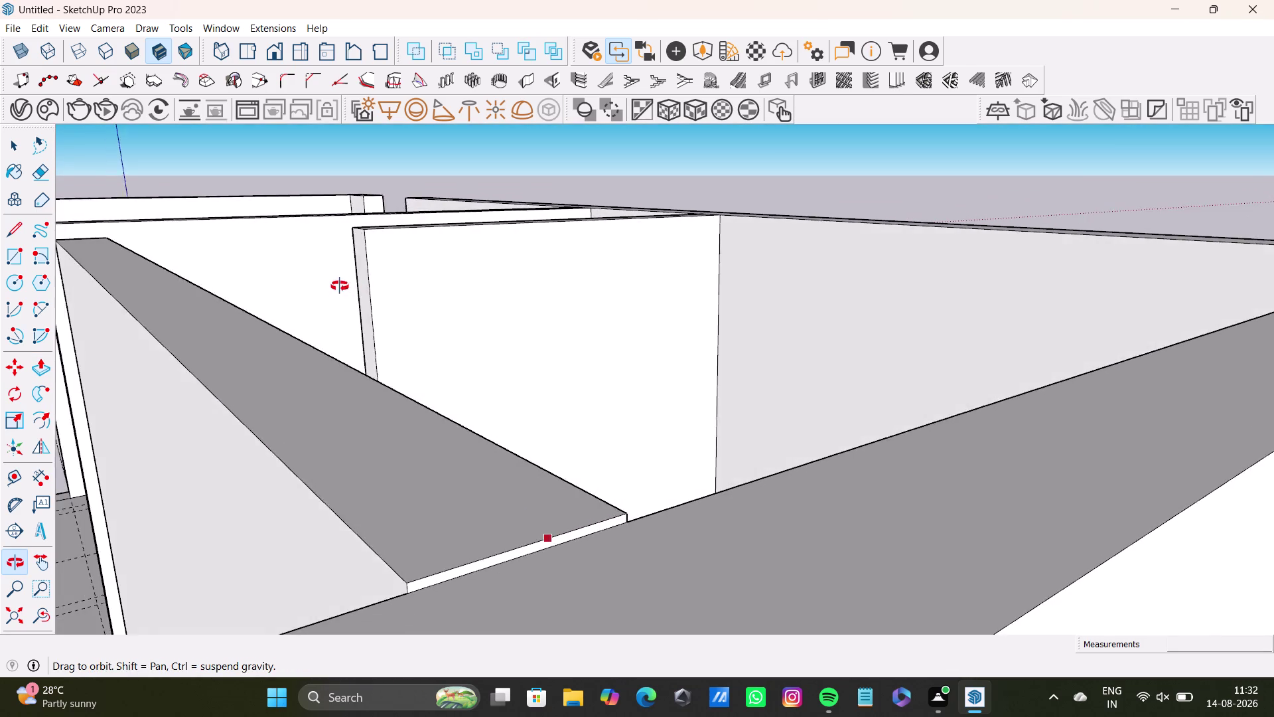
middle_drag(347, 286, 295, 292)
Pull the thin partition wall's top face up to the full wall height.
key(space)
click(511, 496)
key(p)
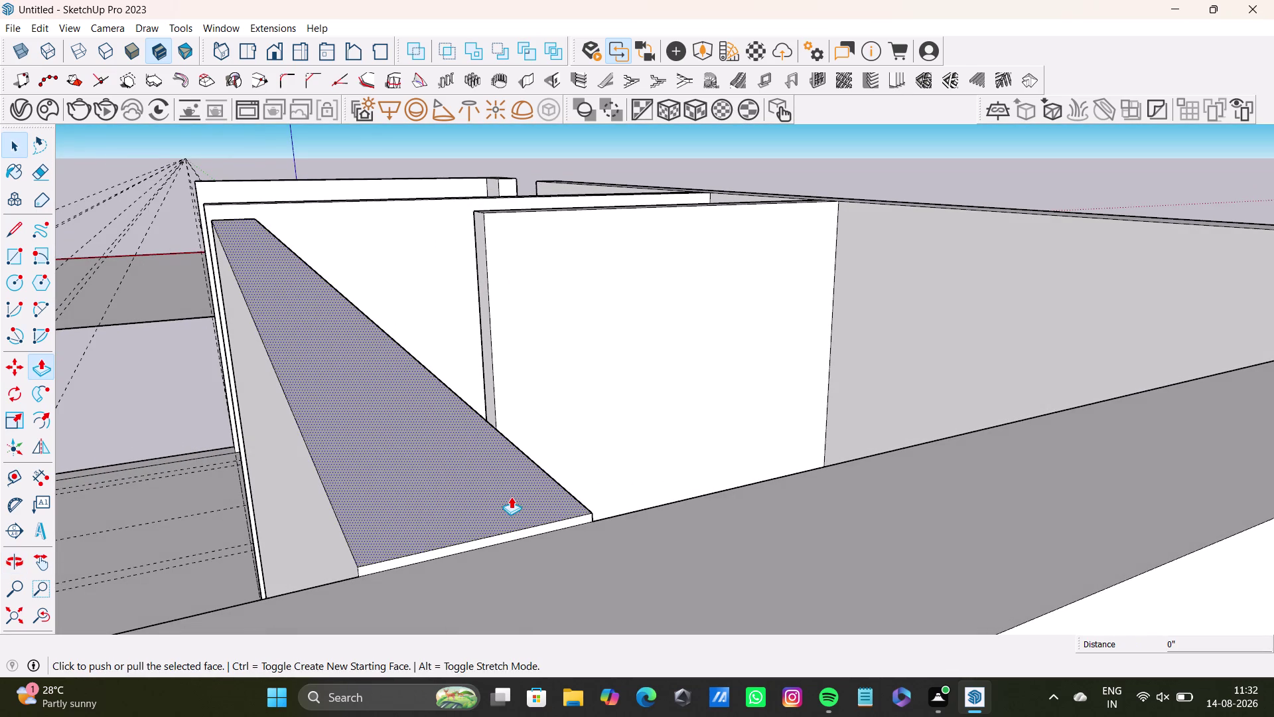
click(512, 497)
click(534, 545)
key(space)
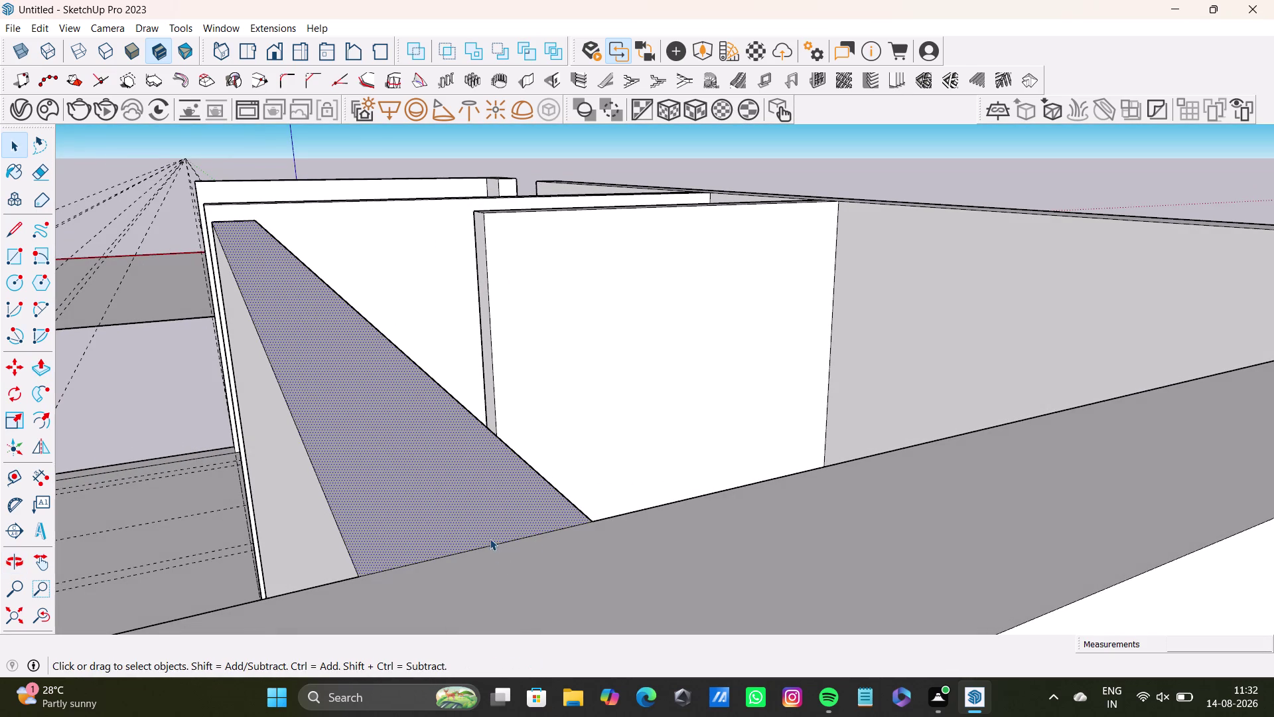
Orbit to inspect where the walls meet, then view the whole floor plan.
scroll(down, 3)
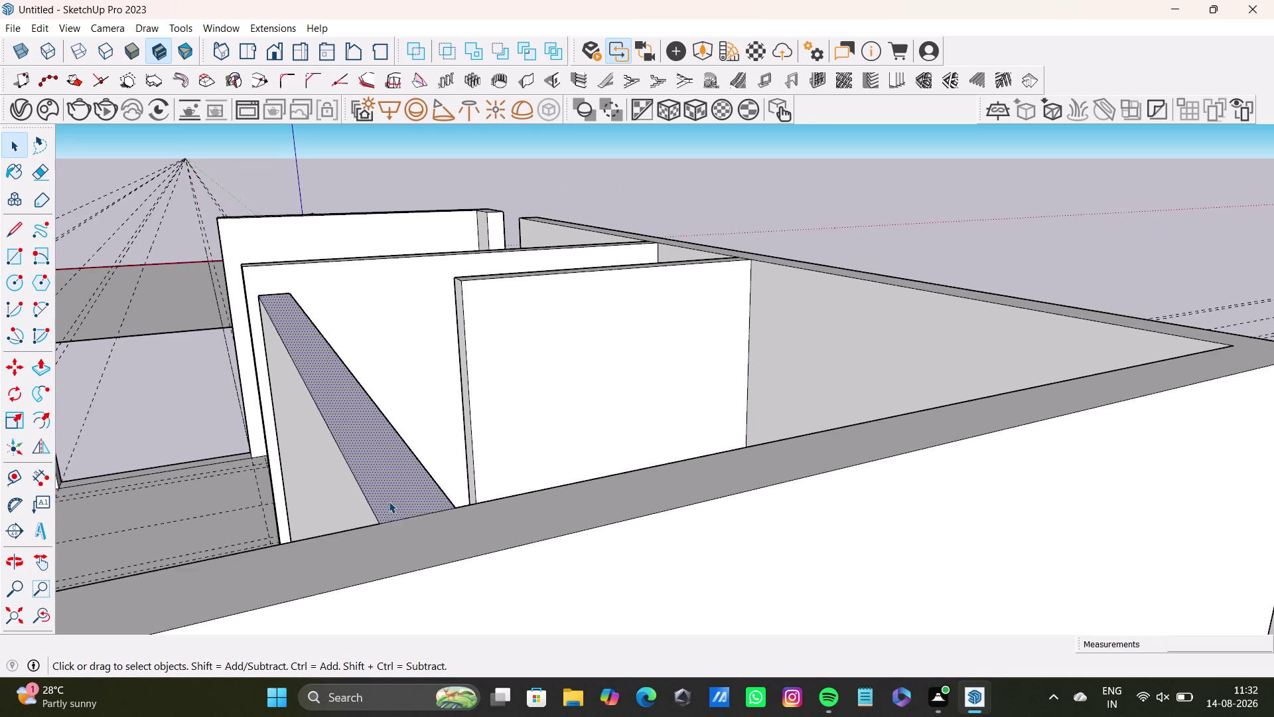
scroll(down, 3)
scroll(up, 3)
middle_drag(730, 302, 645, 470)
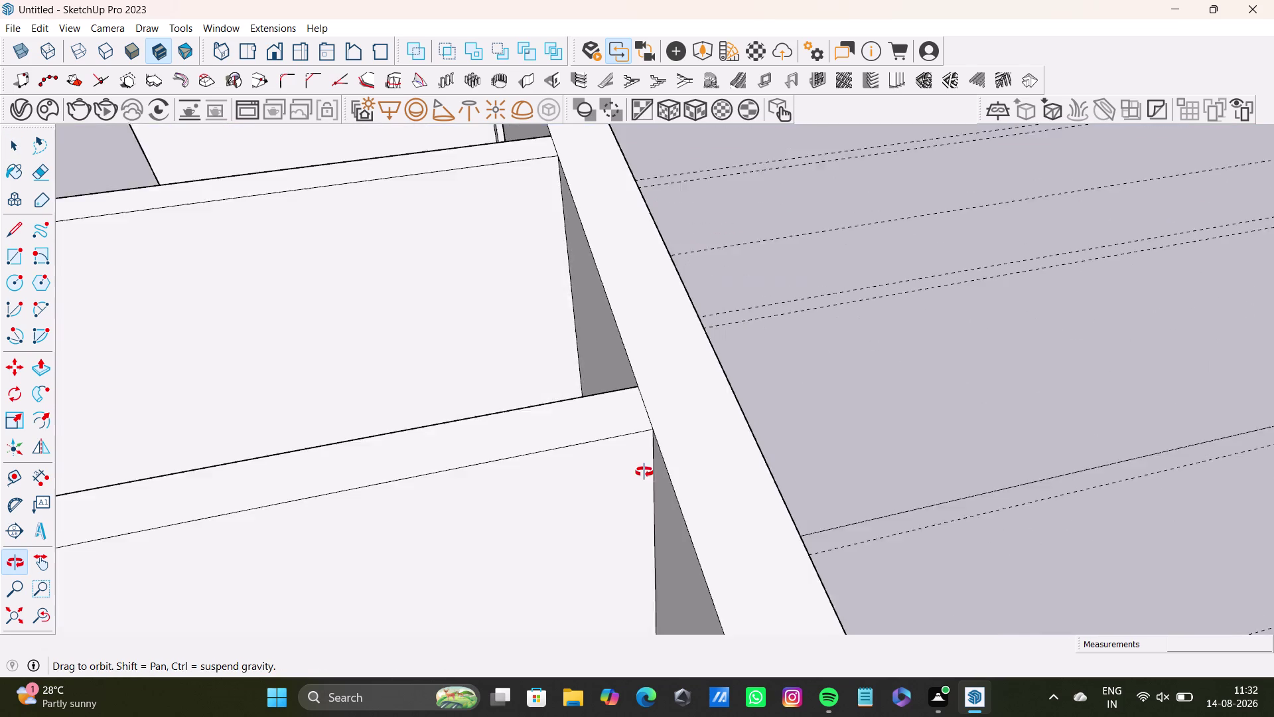
middle_drag(644, 469, 750, 410)
middle_drag(614, 390, 901, 634)
scroll(down, 3)
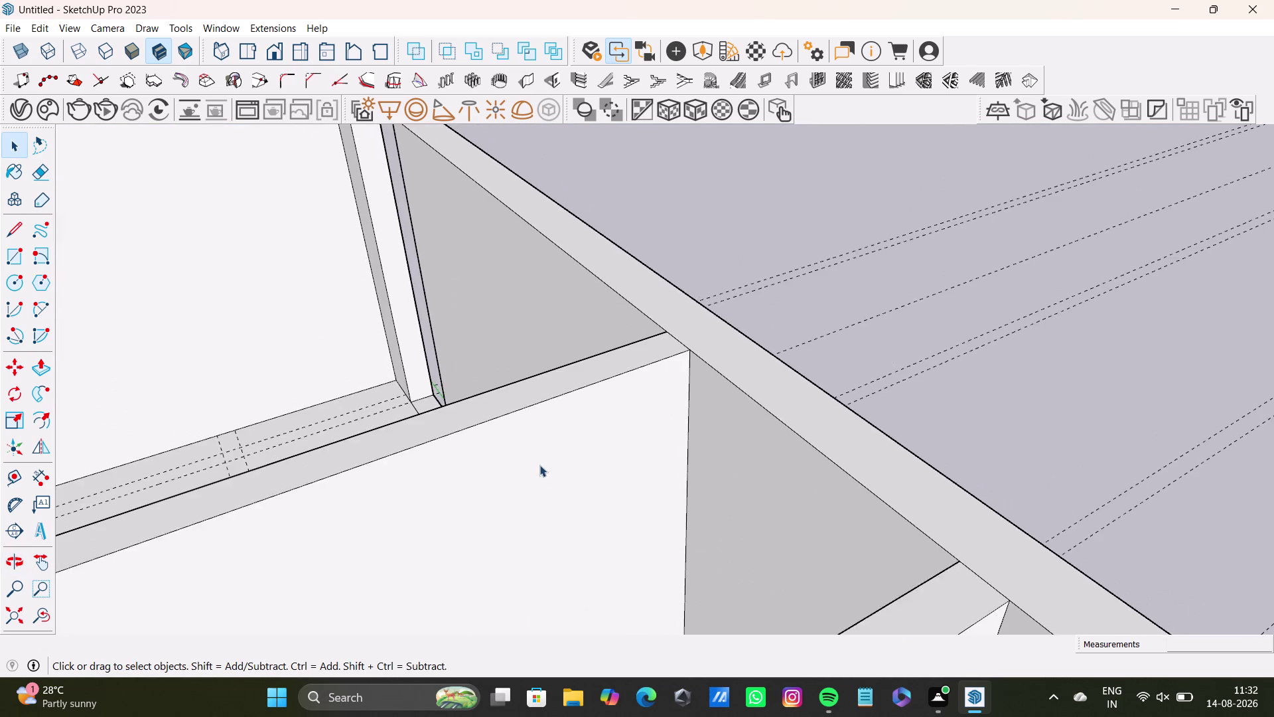
scroll(down, 3)
scroll(down, 3)
middle_drag(467, 469, 606, 282)
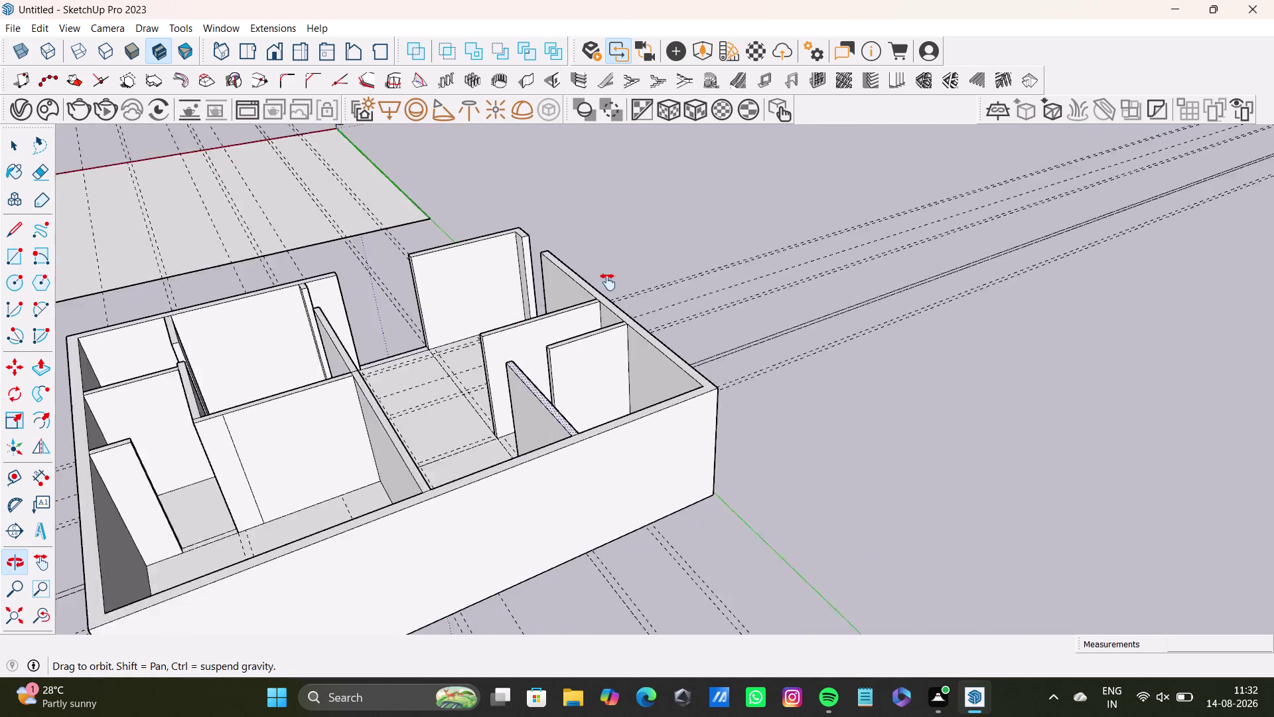
middle_drag(606, 282, 608, 282)
scroll(up, 3)
scroll(down, 3)
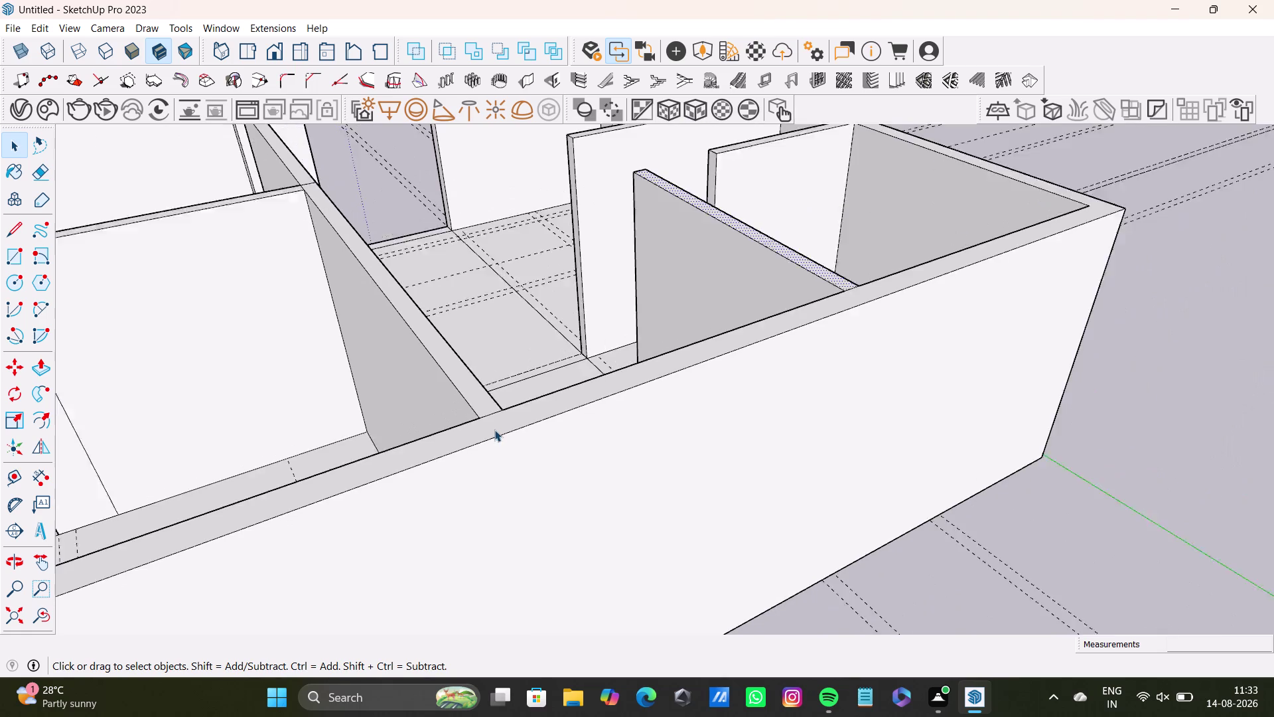
scroll(down, 3)
scroll(down, 3)
middle_drag(337, 440, 568, 397)
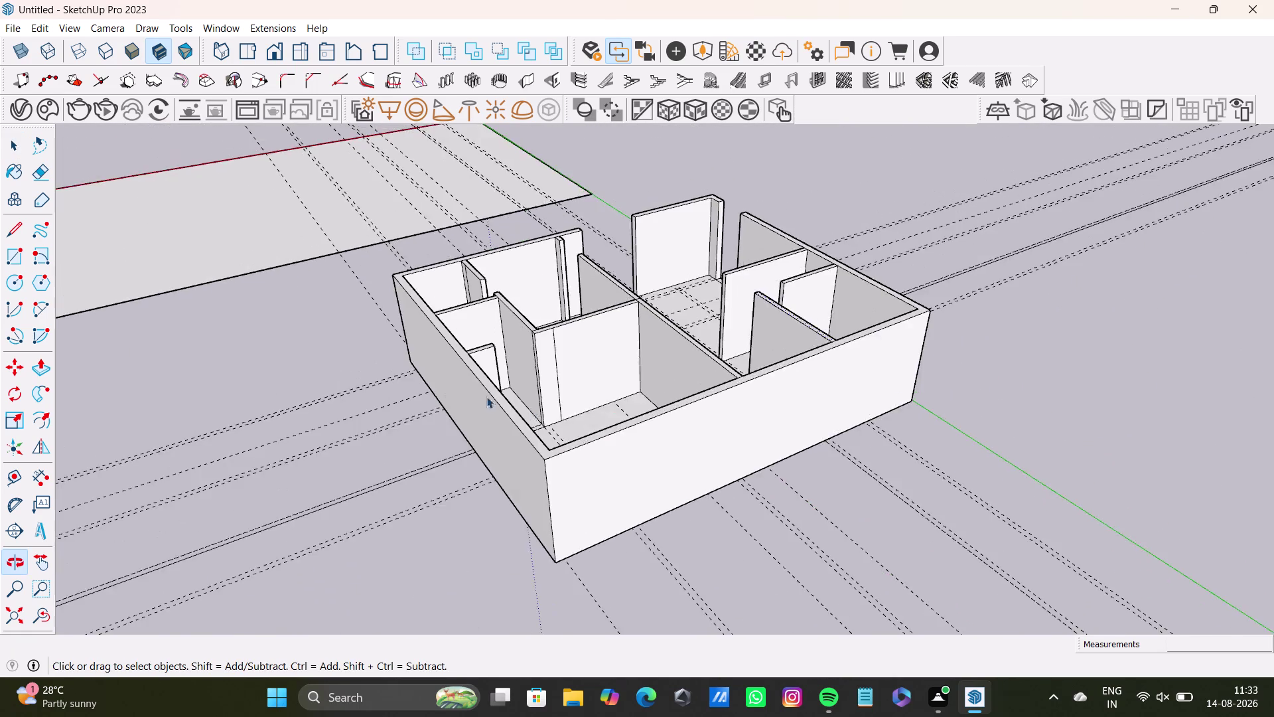
scroll(up, 3)
middle_drag(402, 393, 502, 292)
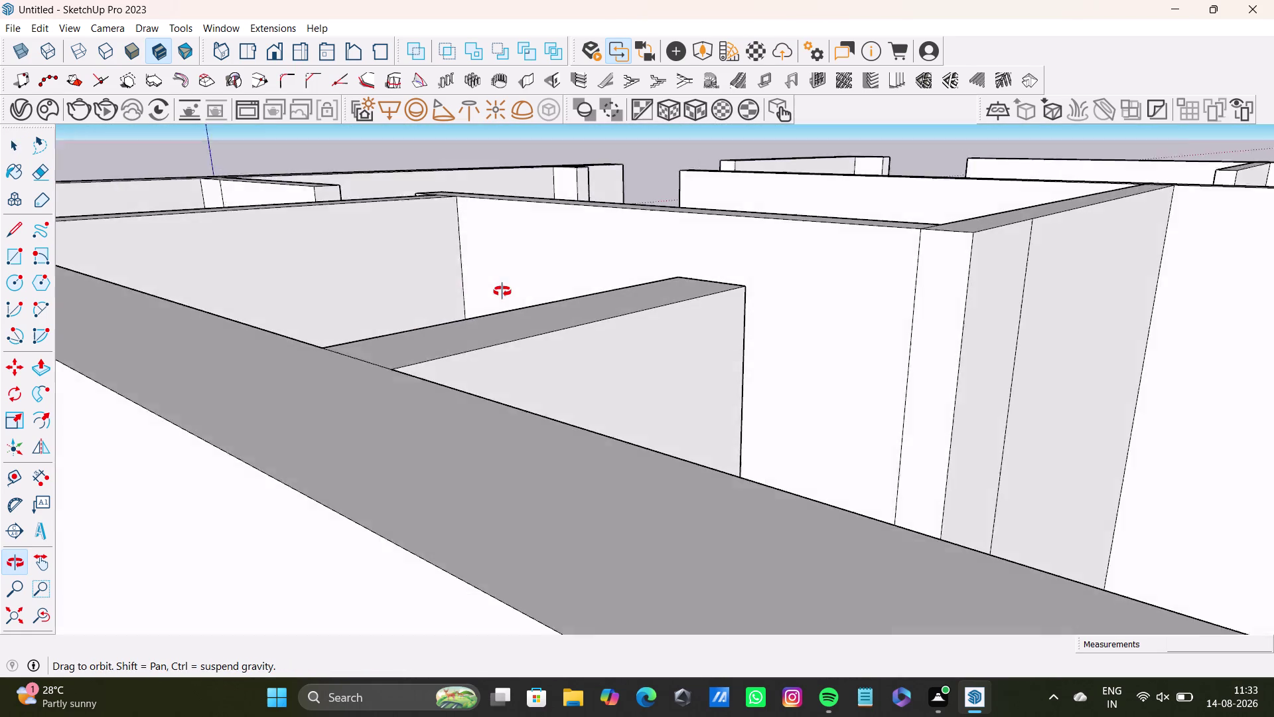
middle_drag(503, 291, 559, 448)
scroll(down, 3)
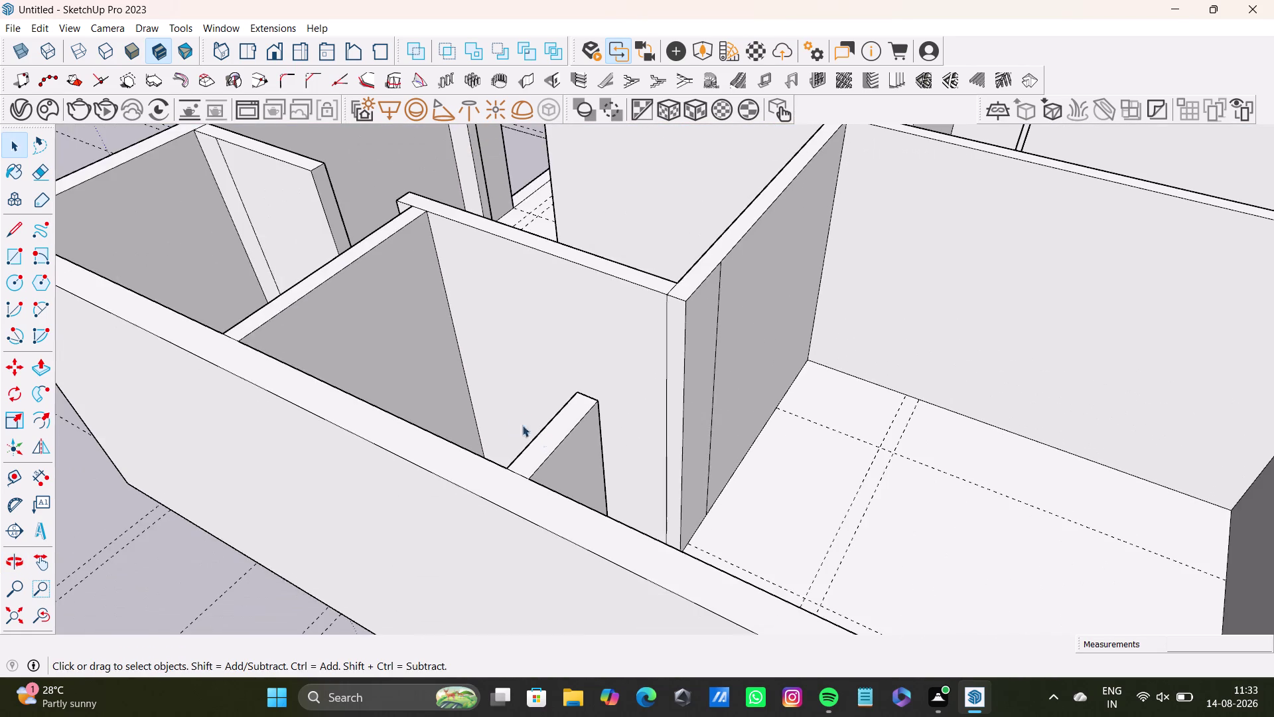
middle_drag(513, 419, 752, 464)
scroll(up, 3)
middle_drag(602, 410, 596, 387)
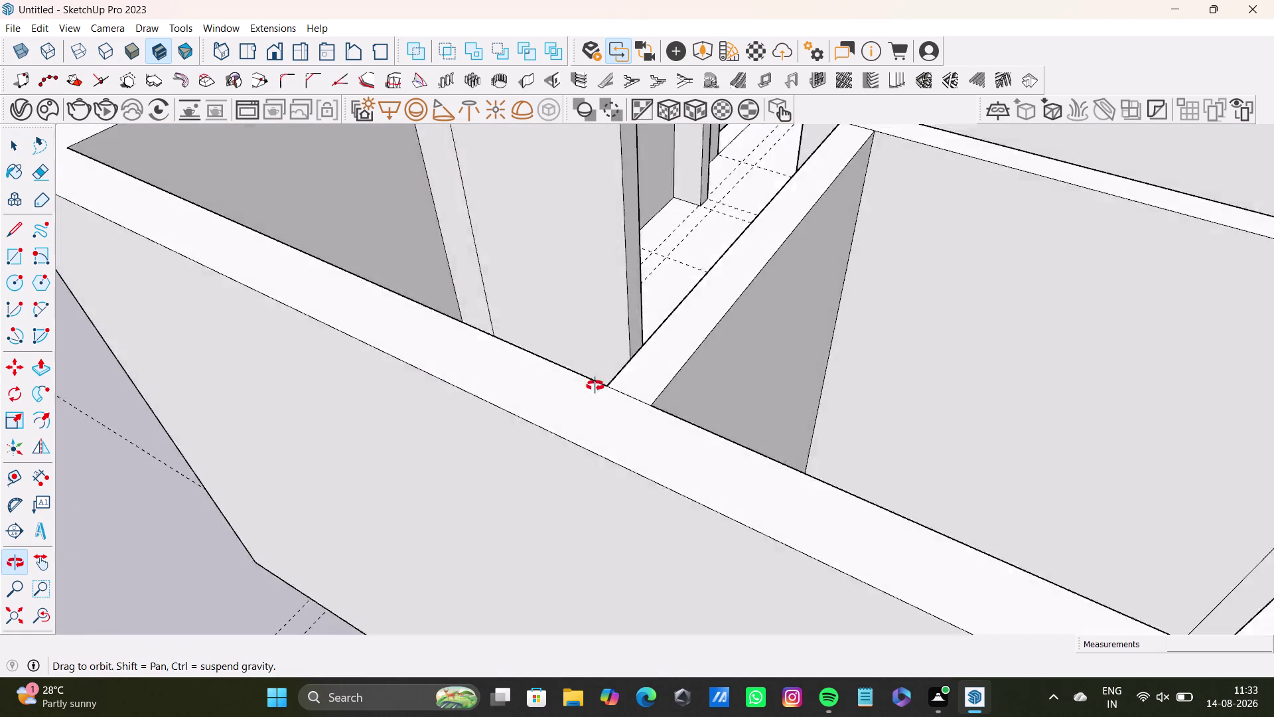
middle_drag(596, 386, 596, 385)
scroll(down, 3)
middle_drag(579, 323, 535, 506)
scroll(up, 3)
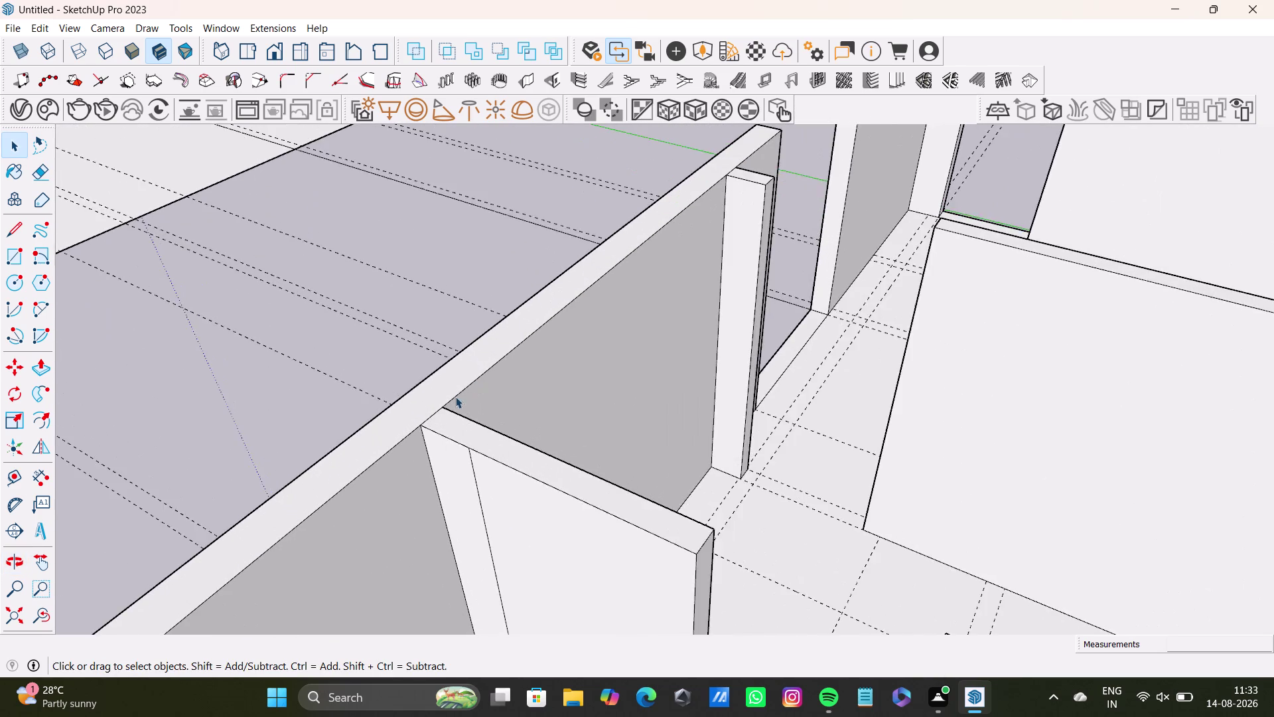
scroll(up, 3)
scroll(down, 3)
middle_drag(712, 329, 529, 461)
scroll(up, 3)
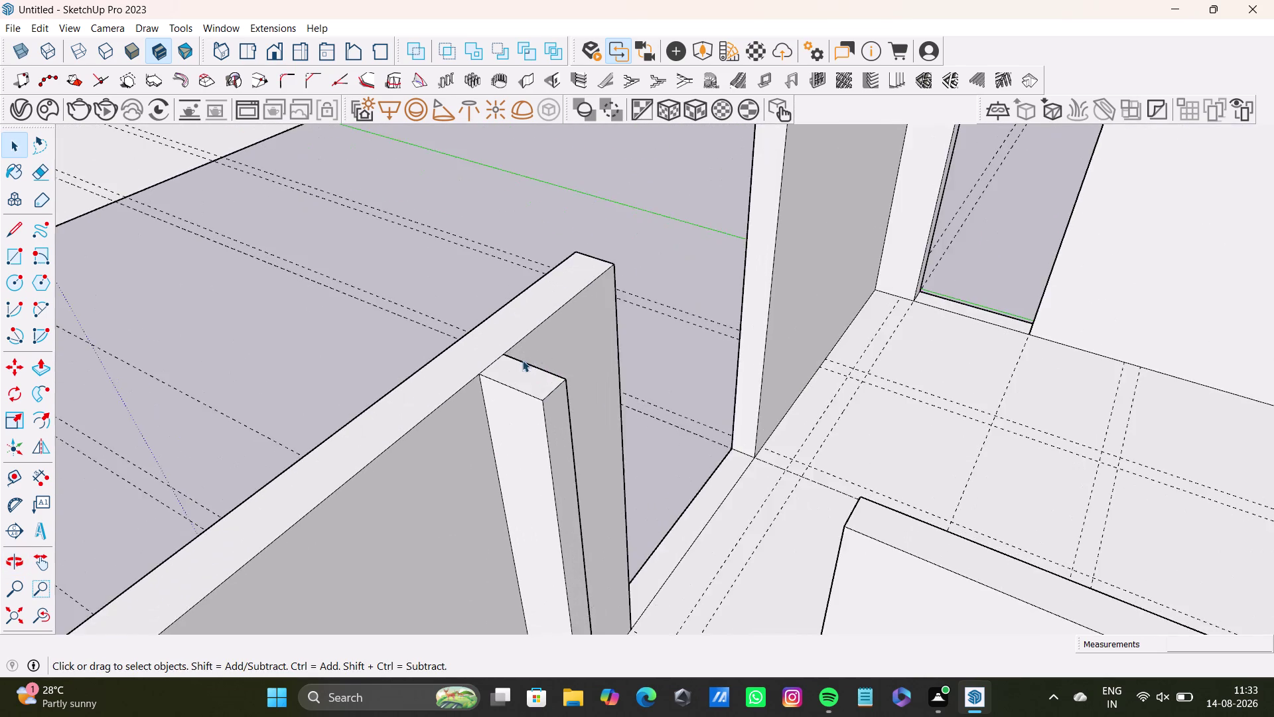
scroll(up, 3)
scroll(down, 3)
scroll(up, 3)
scroll(down, 3)
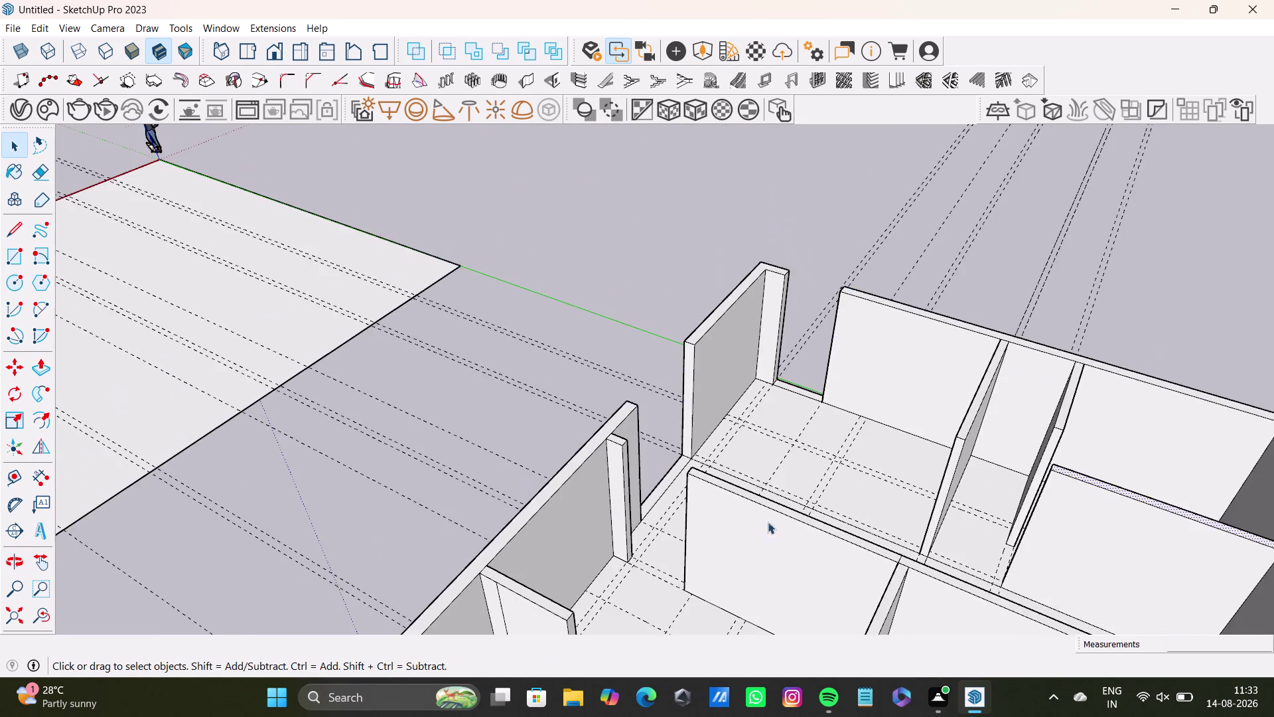
middle_drag(778, 527, 531, 425)
scroll(up, 3)
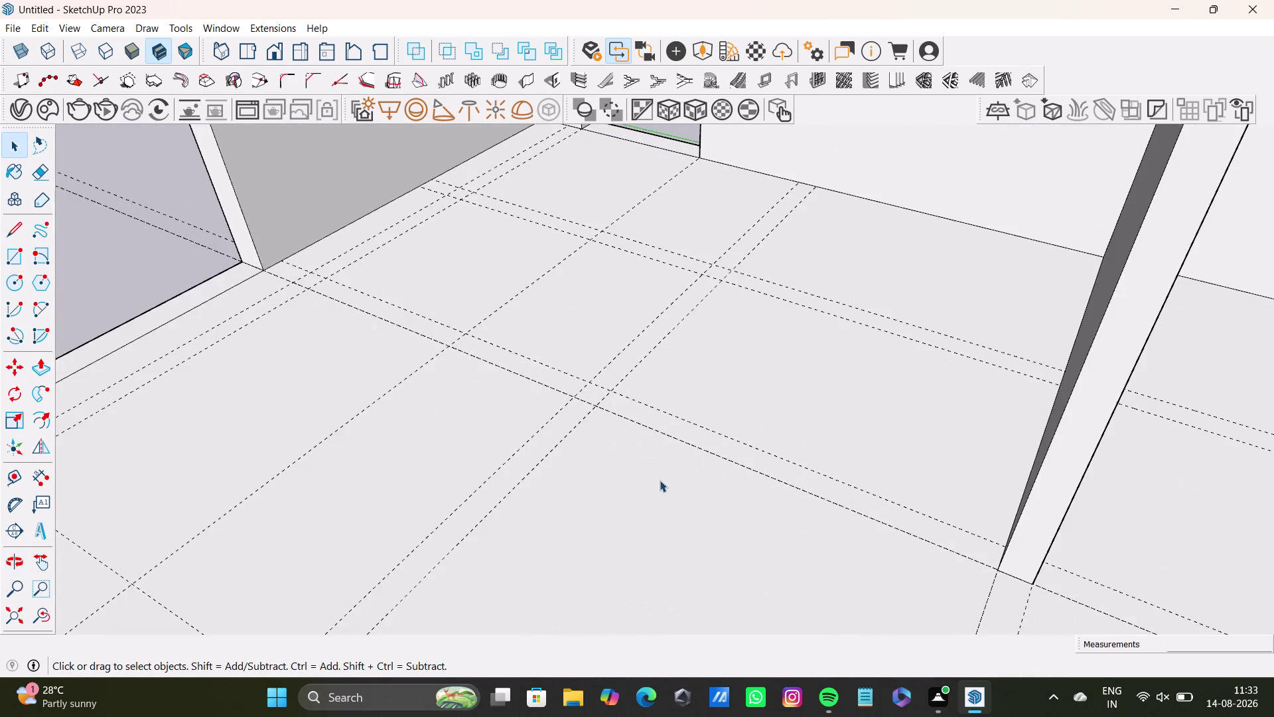
scroll(down, 3)
middle_drag(667, 497, 443, 481)
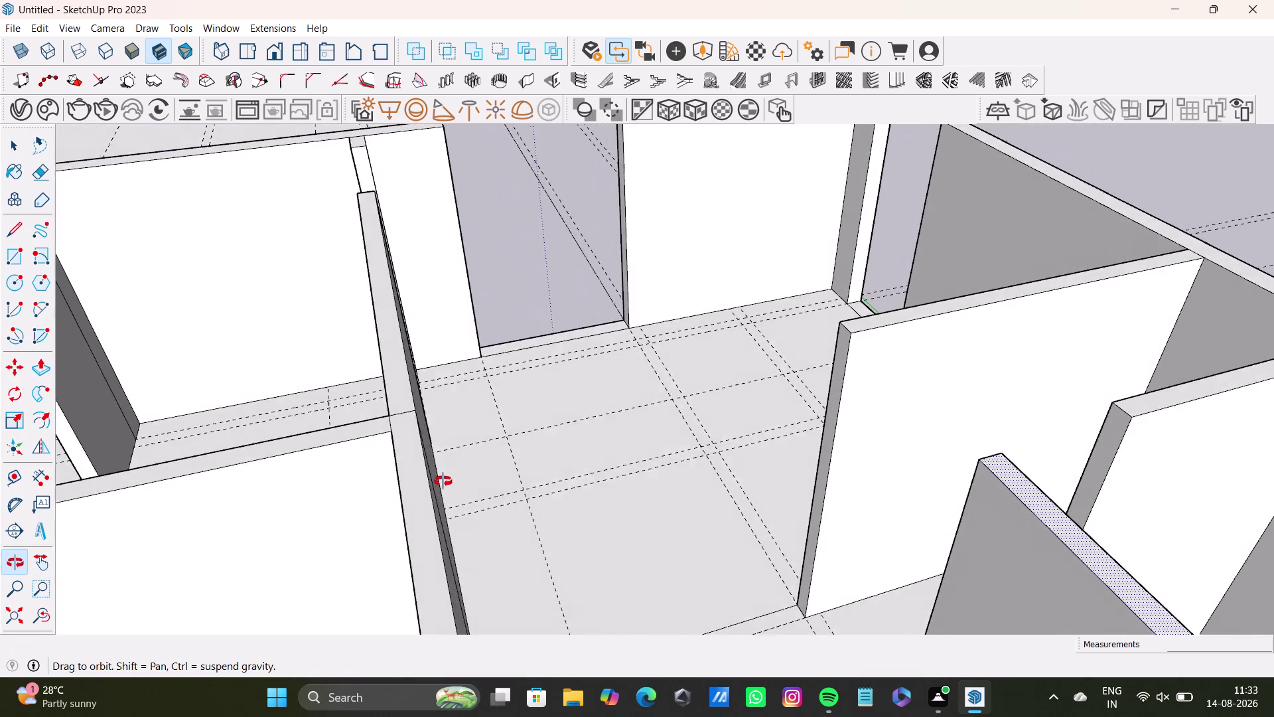
middle_drag(443, 481, 765, 536)
scroll(down, 3)
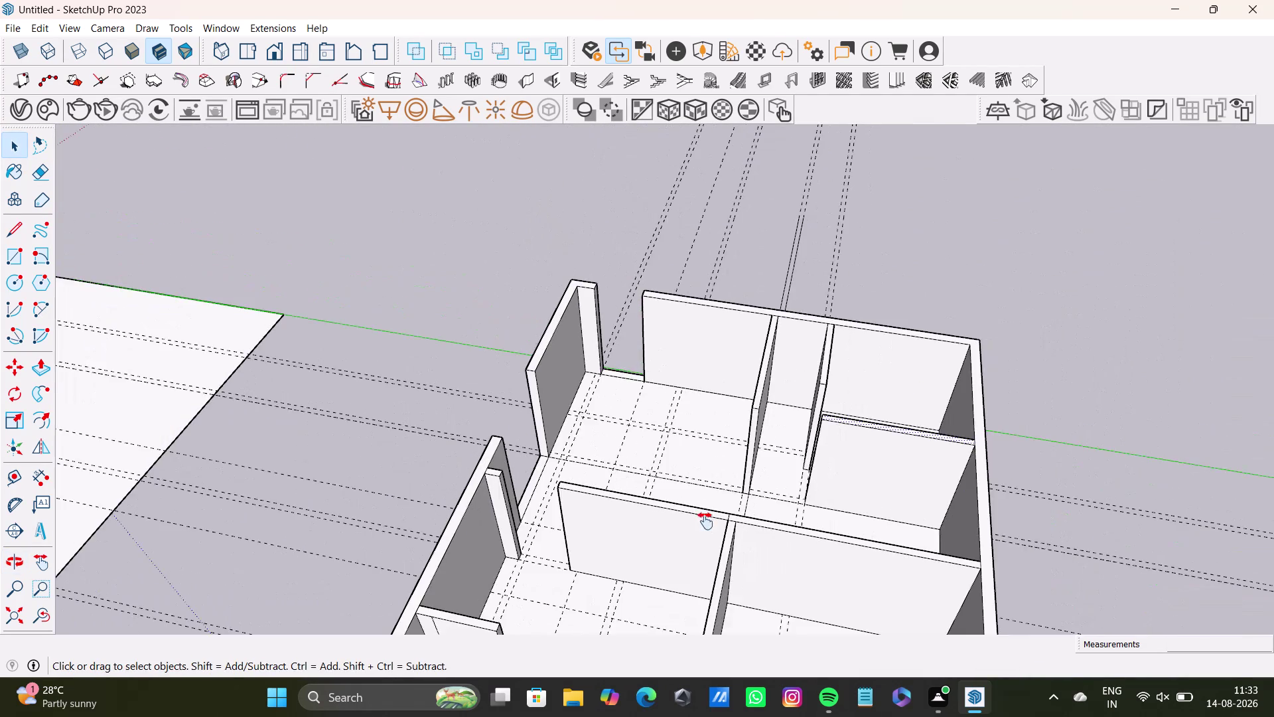
middle_drag(705, 521, 724, 453)
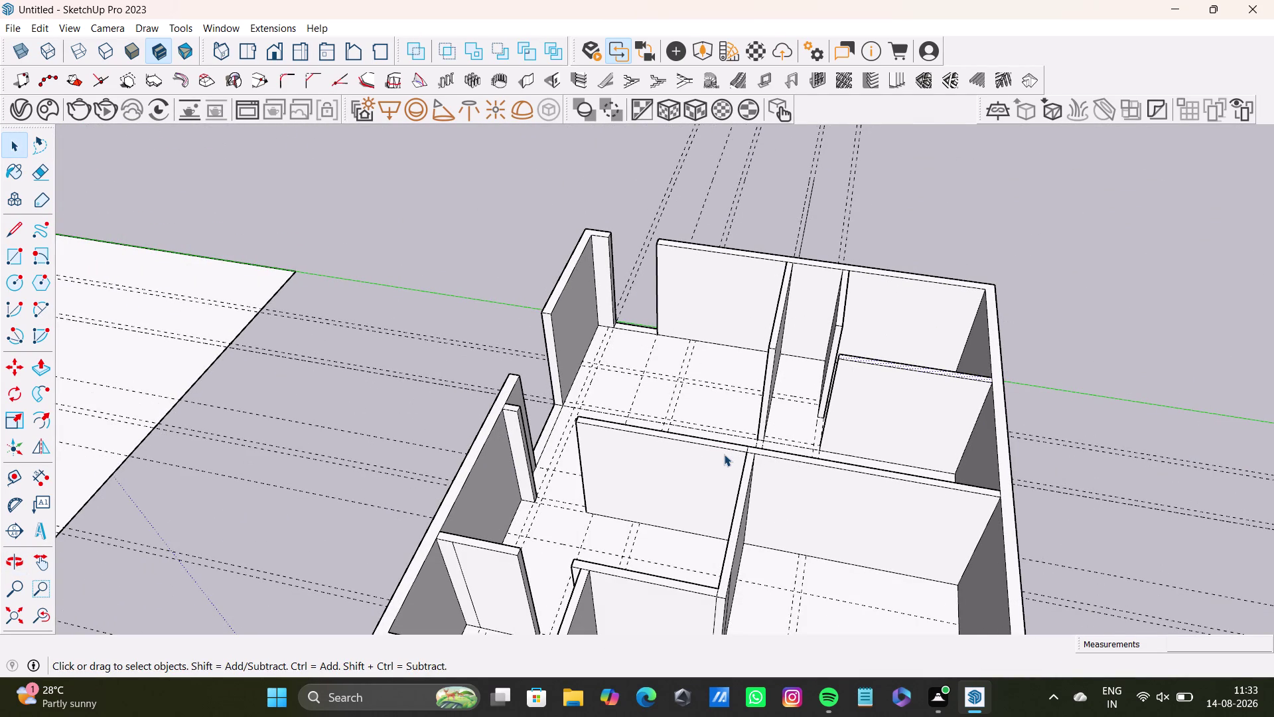
scroll(up, 3)
scroll(up, 3)
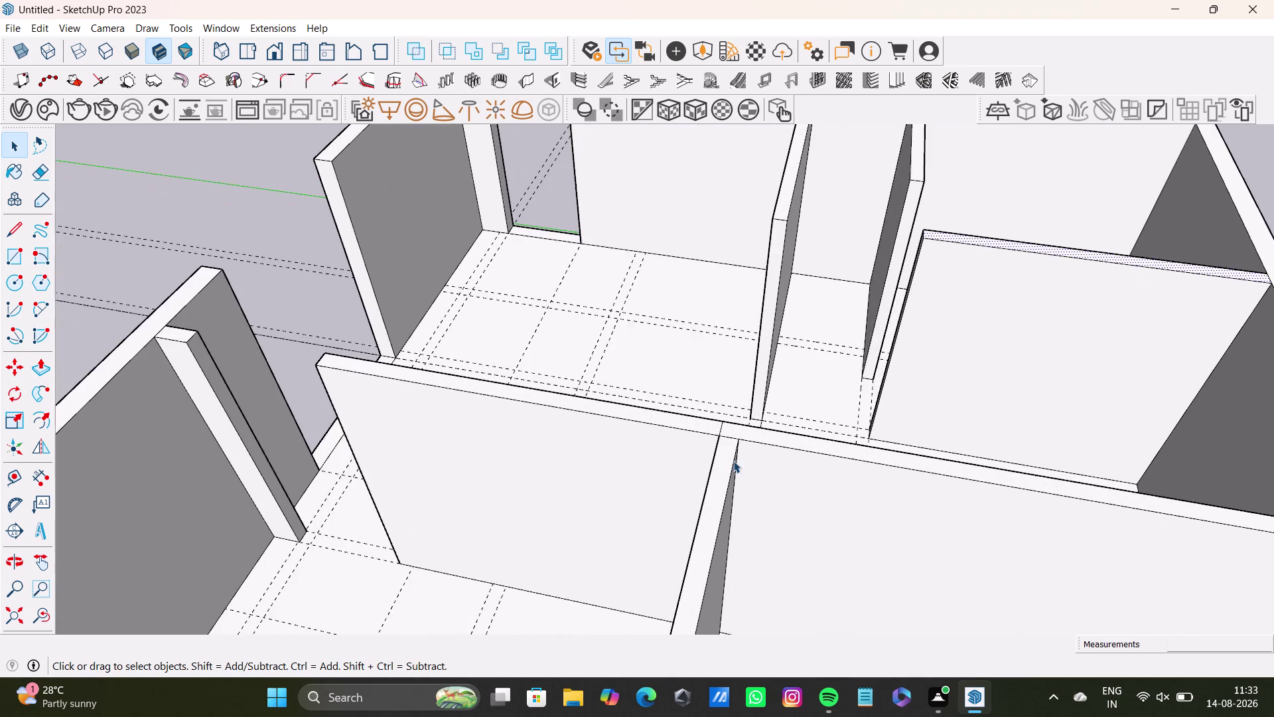
middle_drag(734, 459, 578, 427)
middle_drag(618, 463, 619, 549)
middle_drag(661, 544, 660, 447)
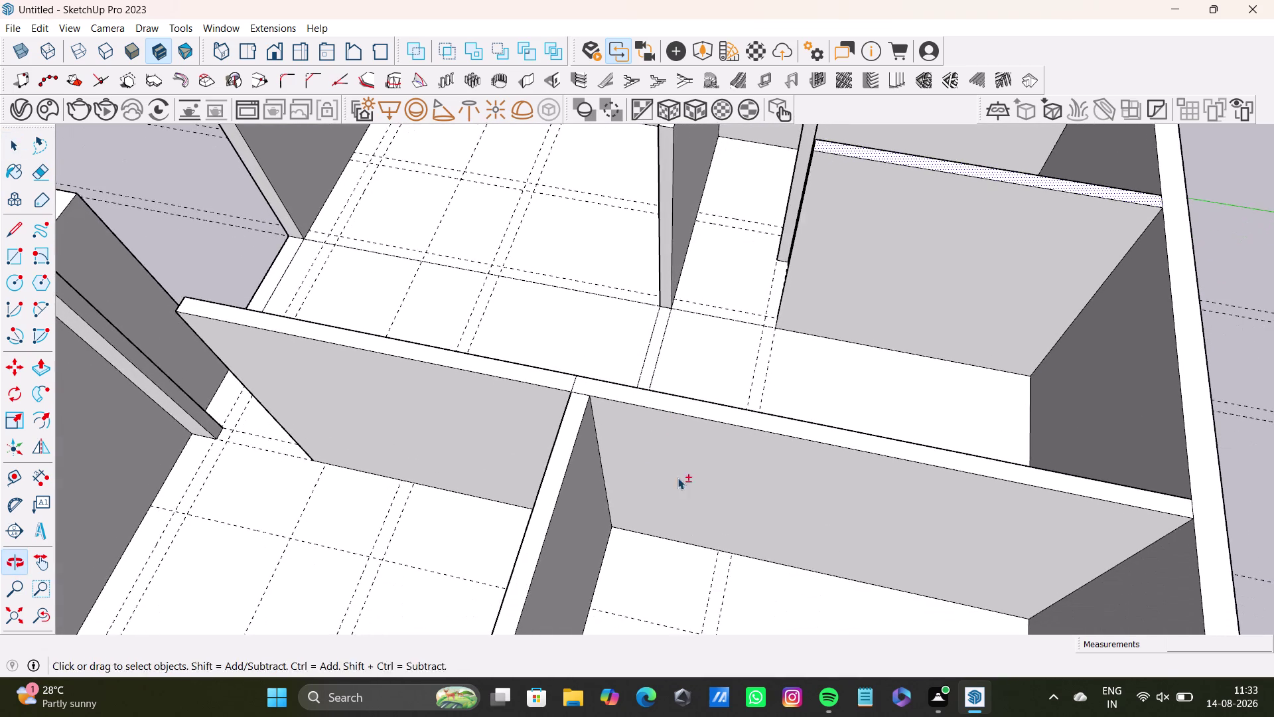
middle_drag(688, 503, 720, 543)
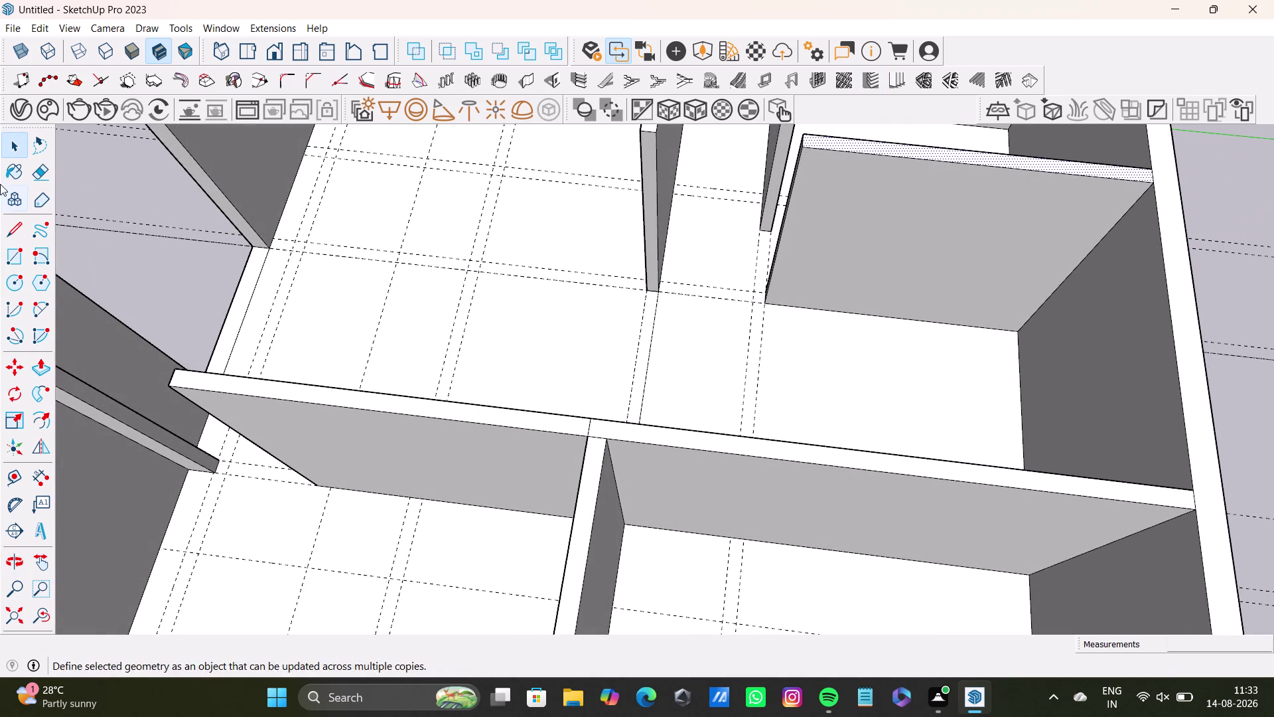
Draw a short line starting at the partition wall corner.
click(11, 478)
key(space)
click(13, 222)
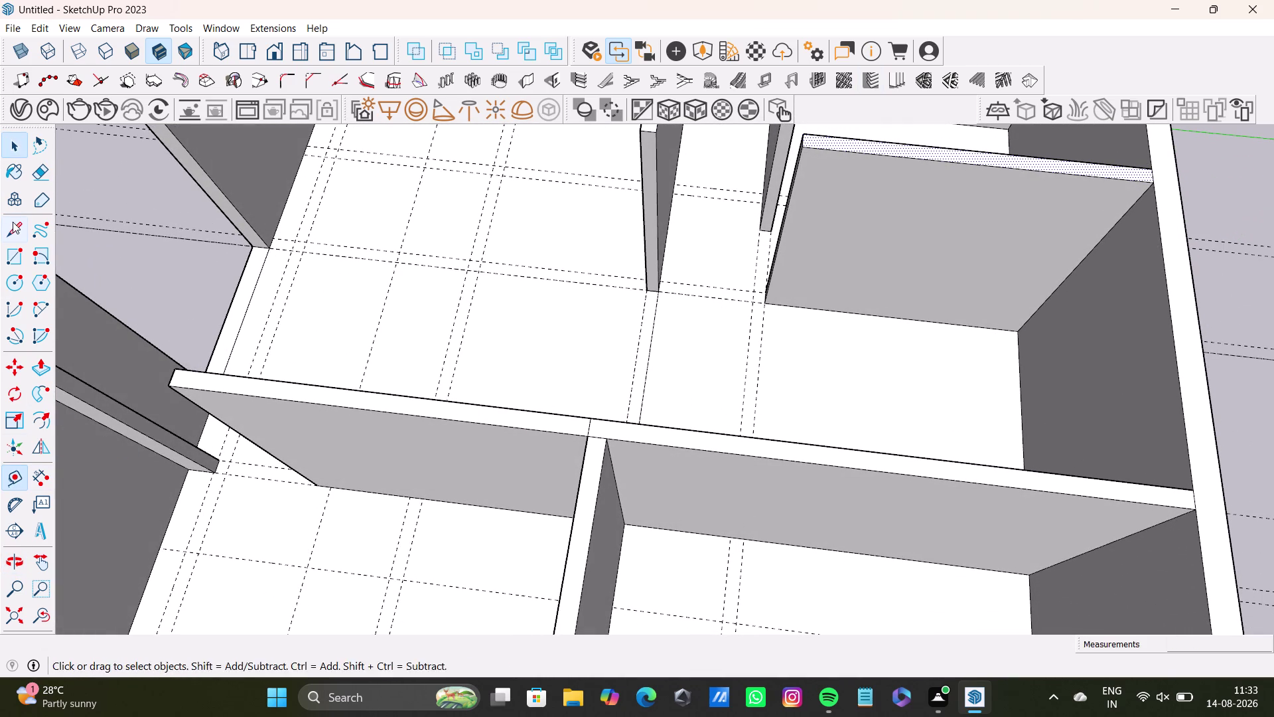
scroll(up, 3)
click(579, 483)
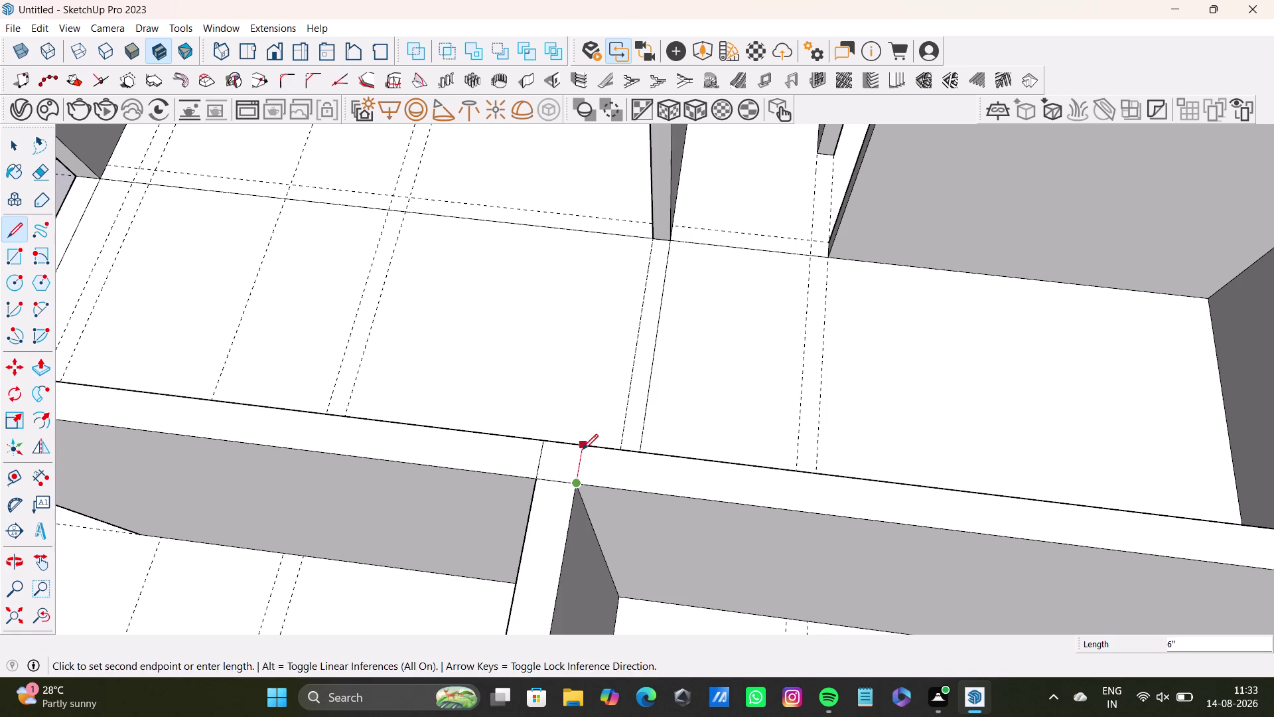
click(584, 446)
Place a guide from the wall corner along the wall top.
key(space)
click(10, 472)
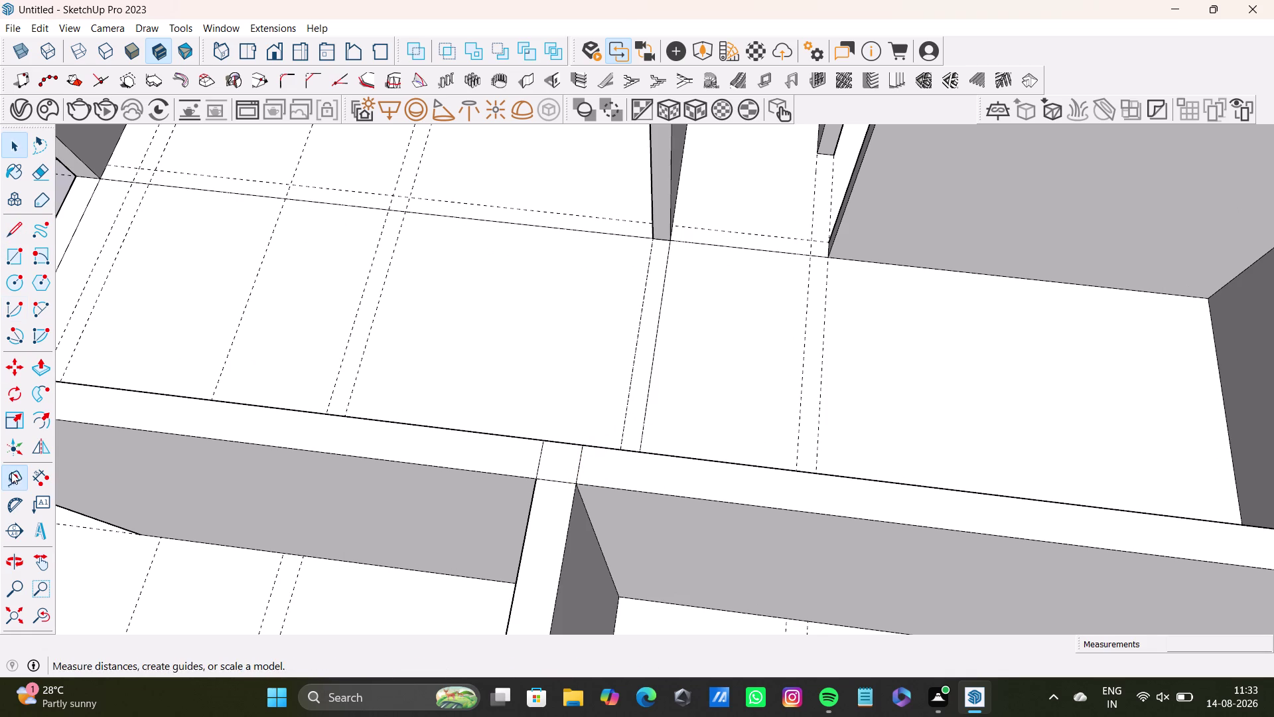
click(576, 463)
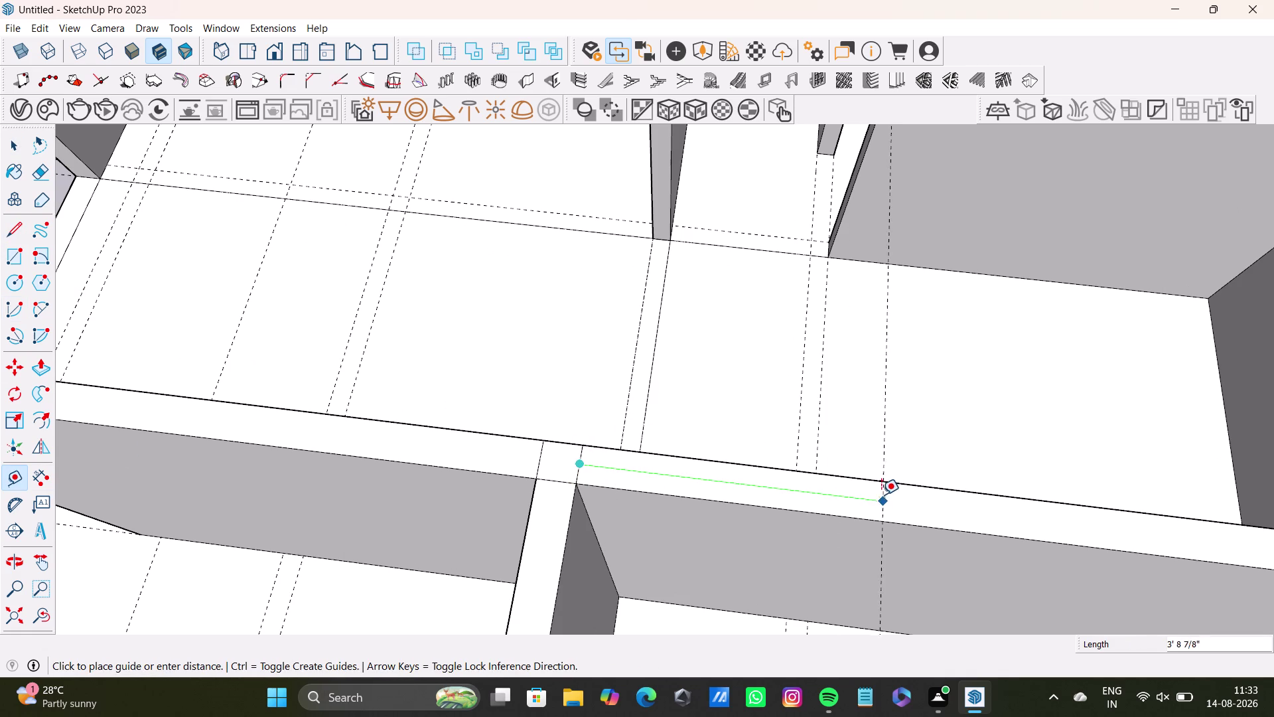
scroll(down, 3)
middle_drag(817, 508, 750, 374)
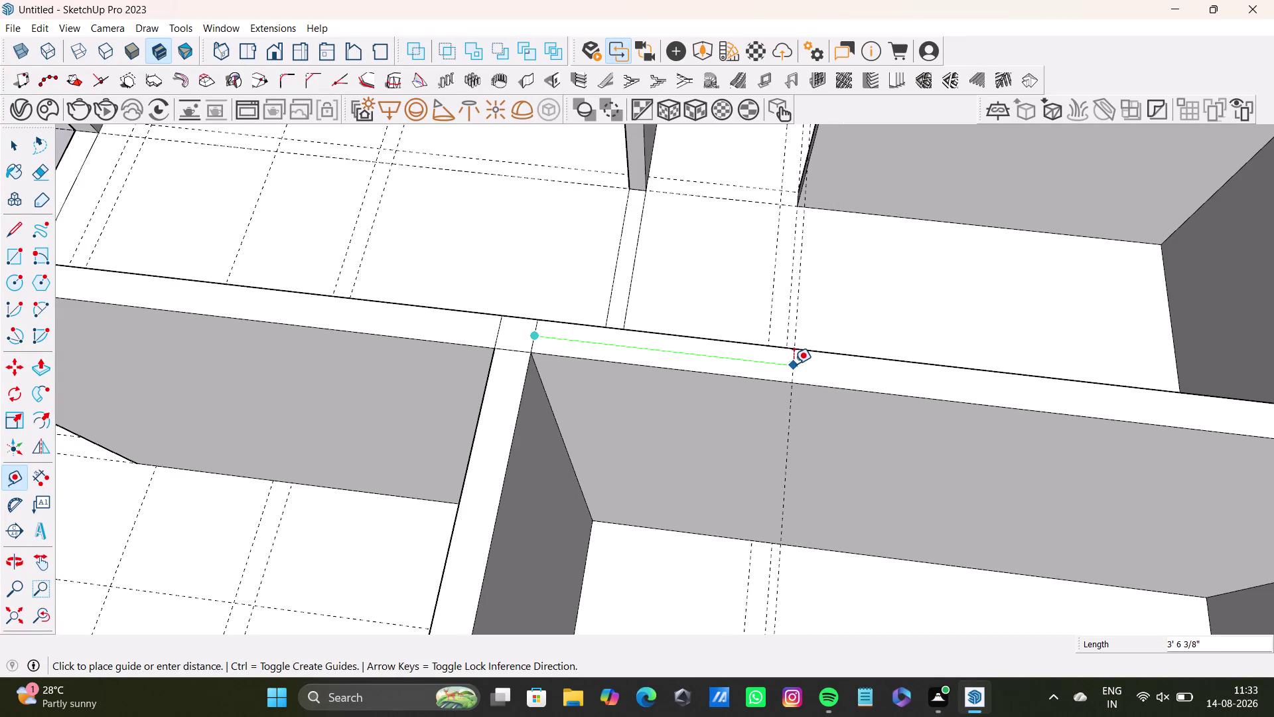
click(793, 364)
key(space)
Draw a line across the wall top starting on the guide.
scroll(down, 3)
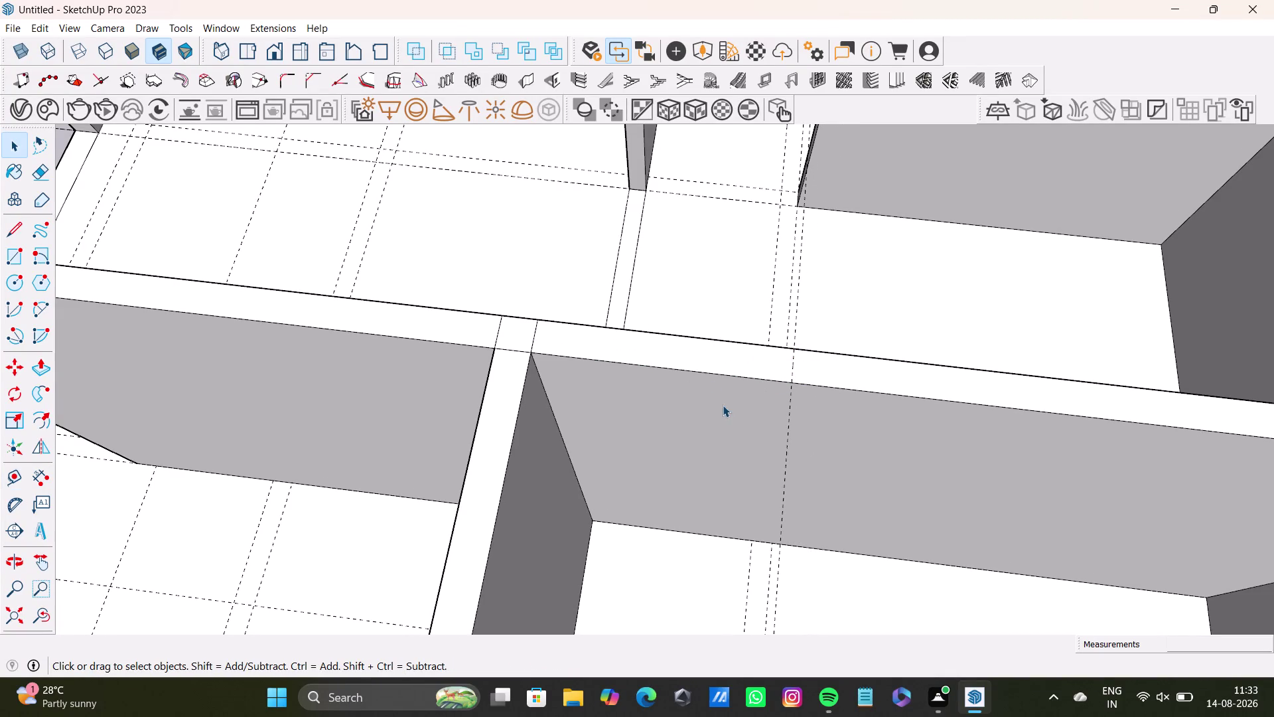
scroll(down, 3)
click(18, 223)
scroll(up, 3)
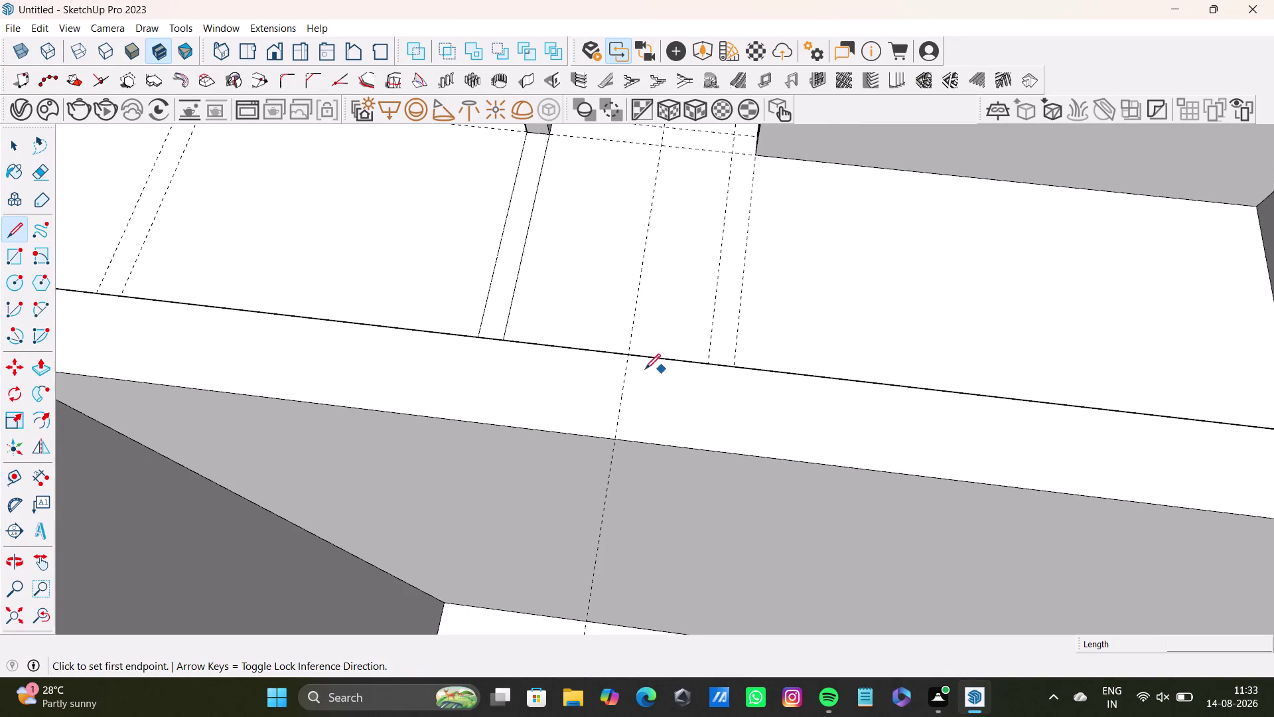
click(626, 356)
click(616, 434)
key(space)
Push the wall-top strip between the guides down to the floor, cutting the doorway.
scroll(down, 3)
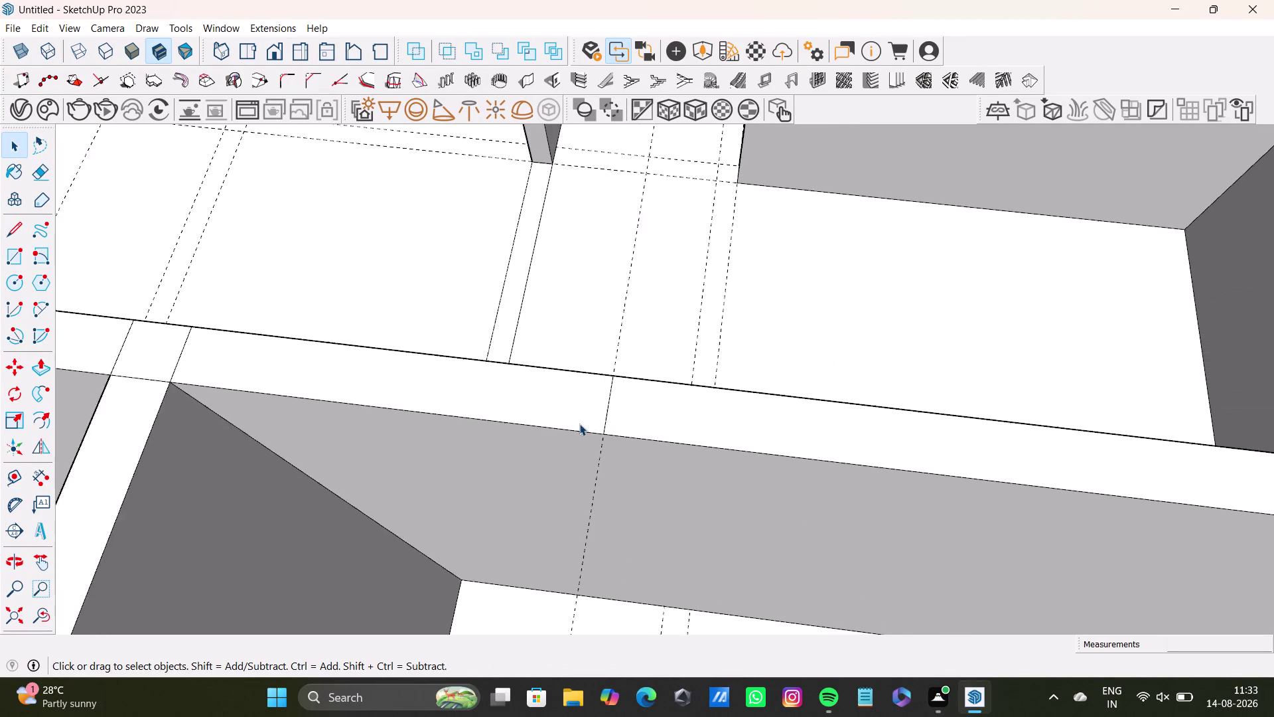
scroll(down, 3)
middle_drag(579, 418, 616, 319)
key(space)
click(603, 302)
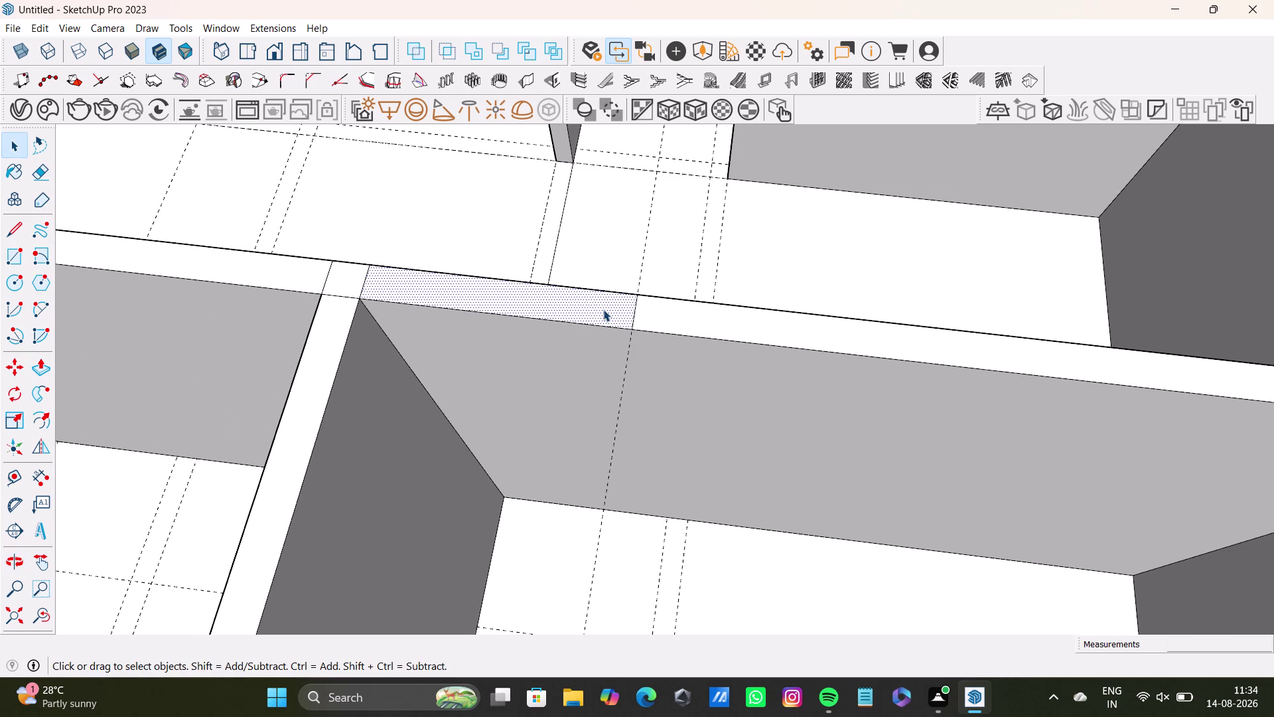
key(p)
click(603, 309)
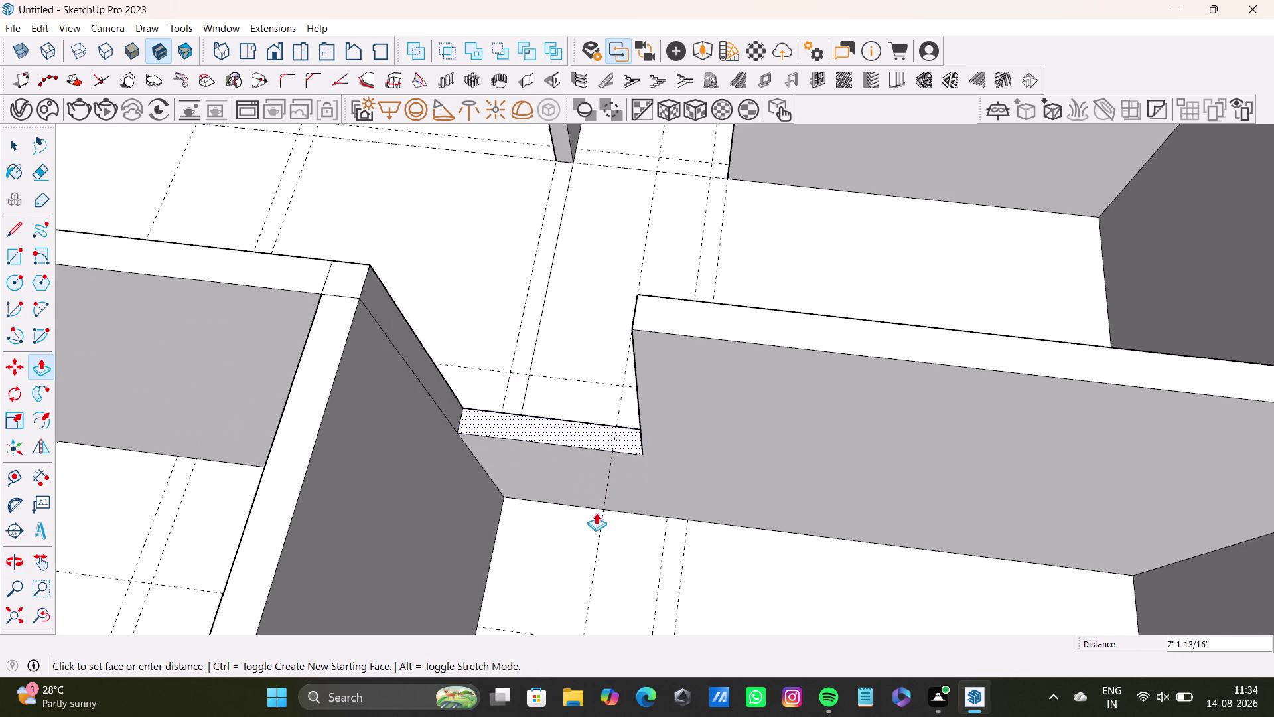
click(589, 542)
key(space)
Orbit around the new doorway to inspect it from inside.
middle_drag(598, 524, 819, 530)
middle_drag(816, 516, 729, 515)
middle_drag(744, 504, 845, 471)
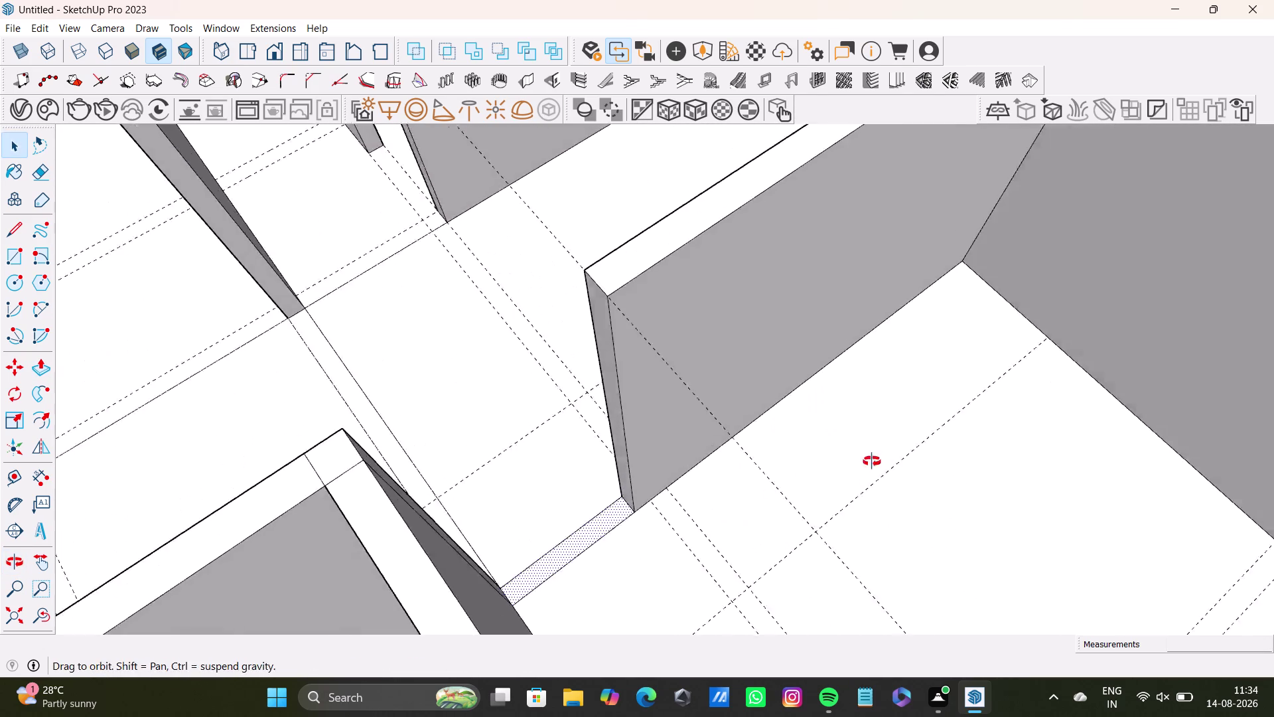
middle_drag(845, 472, 894, 443)
Pick the wall's end face without moving it, then orbit out to the whole house.
key(space)
click(634, 344)
key(p)
click(637, 343)
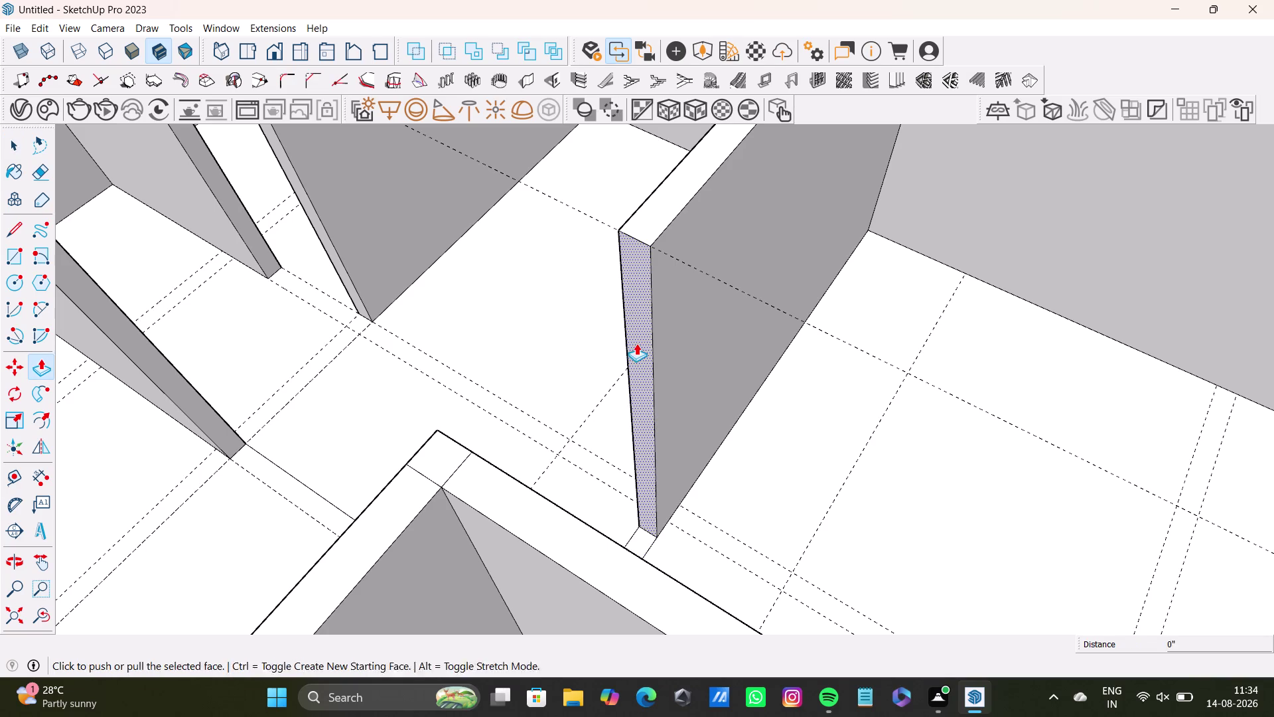
click(657, 286)
key(space)
key(space)
scroll(down, 3)
middle_drag(763, 424, 332, 398)
scroll(down, 3)
middle_drag(413, 365, 531, 298)
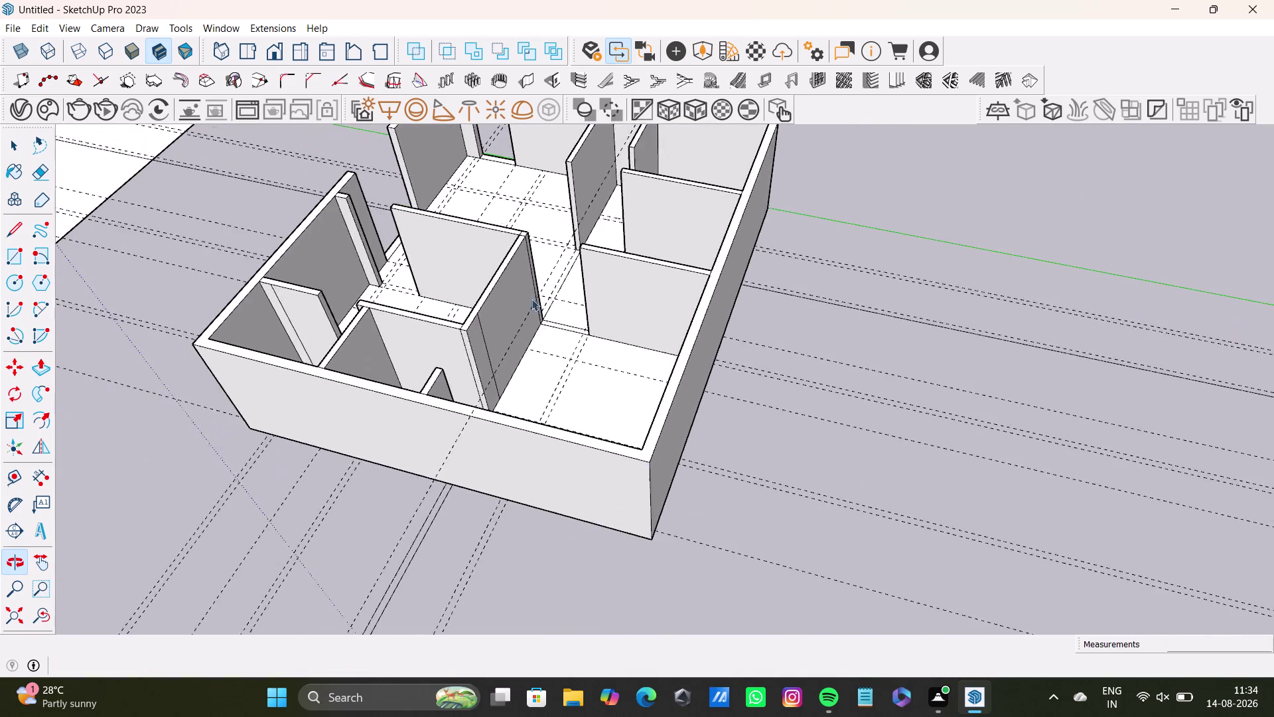
Erase the stray edge on the interior wall face.
middle_drag(537, 336, 294, 368)
scroll(up, 3)
middle_drag(559, 305, 547, 468)
scroll(up, 3)
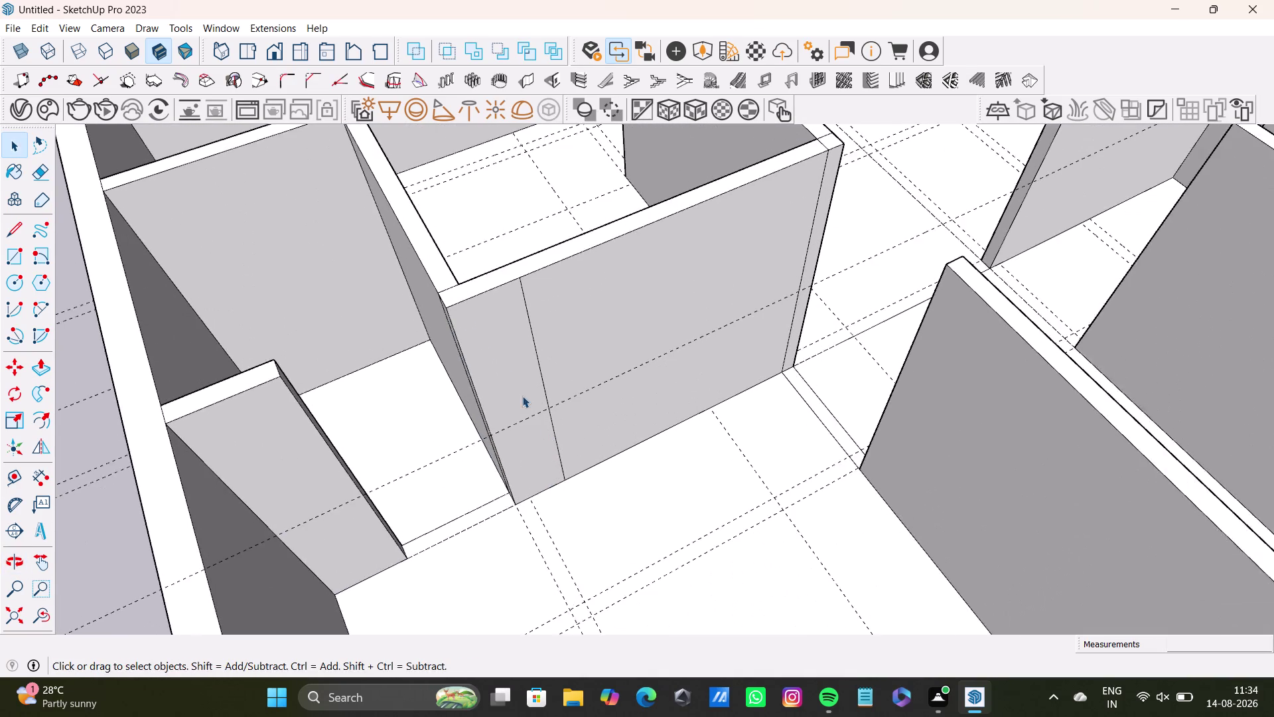
scroll(up, 3)
middle_drag(507, 371, 436, 369)
key(space)
click(517, 314)
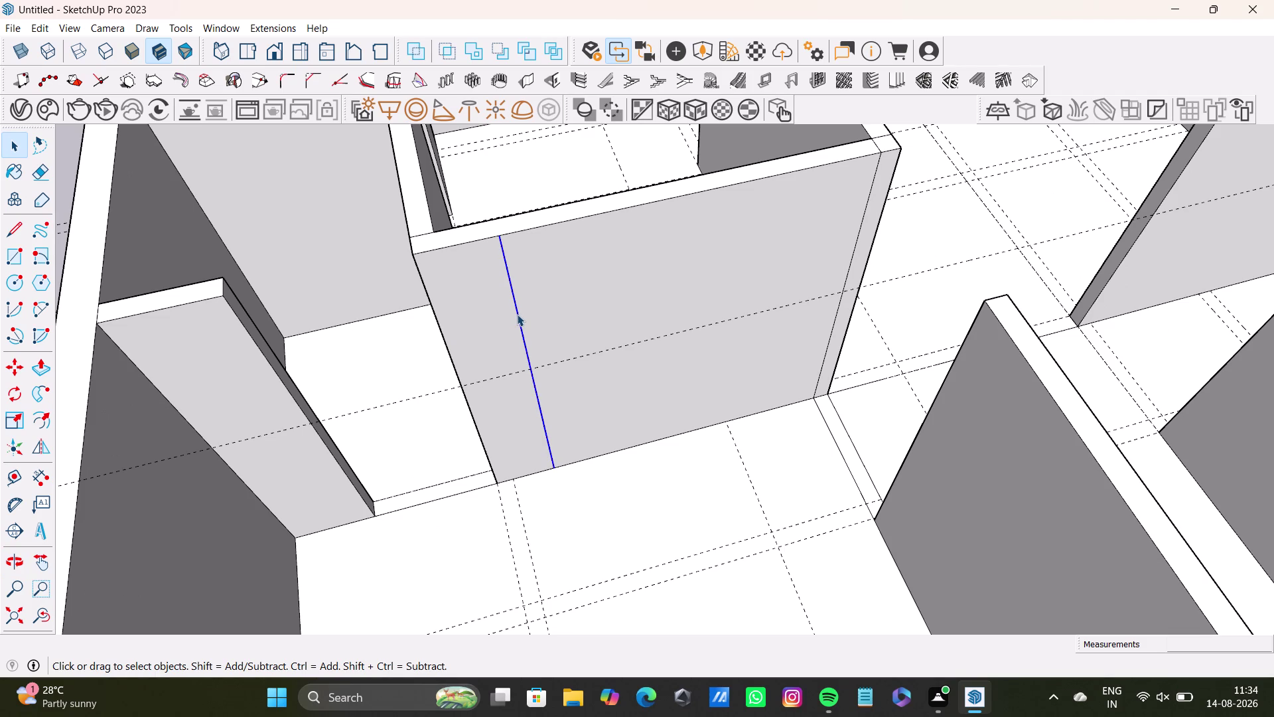
key(Delete)
Erase the second stray edge at the wall corner.
scroll(down, 3)
middle_drag(473, 329, 313, 306)
middle_drag(423, 265, 577, 413)
middle_drag(584, 413, 577, 552)
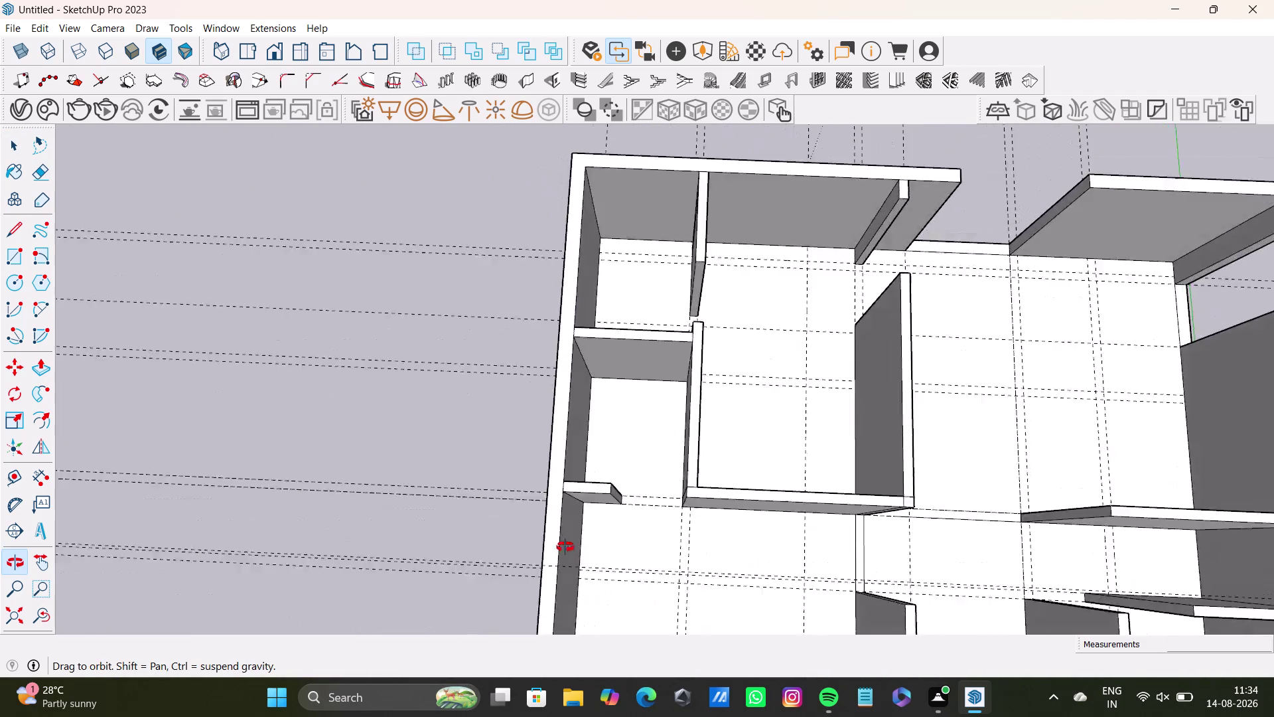
middle_drag(577, 552, 316, 447)
middle_drag(744, 414, 416, 321)
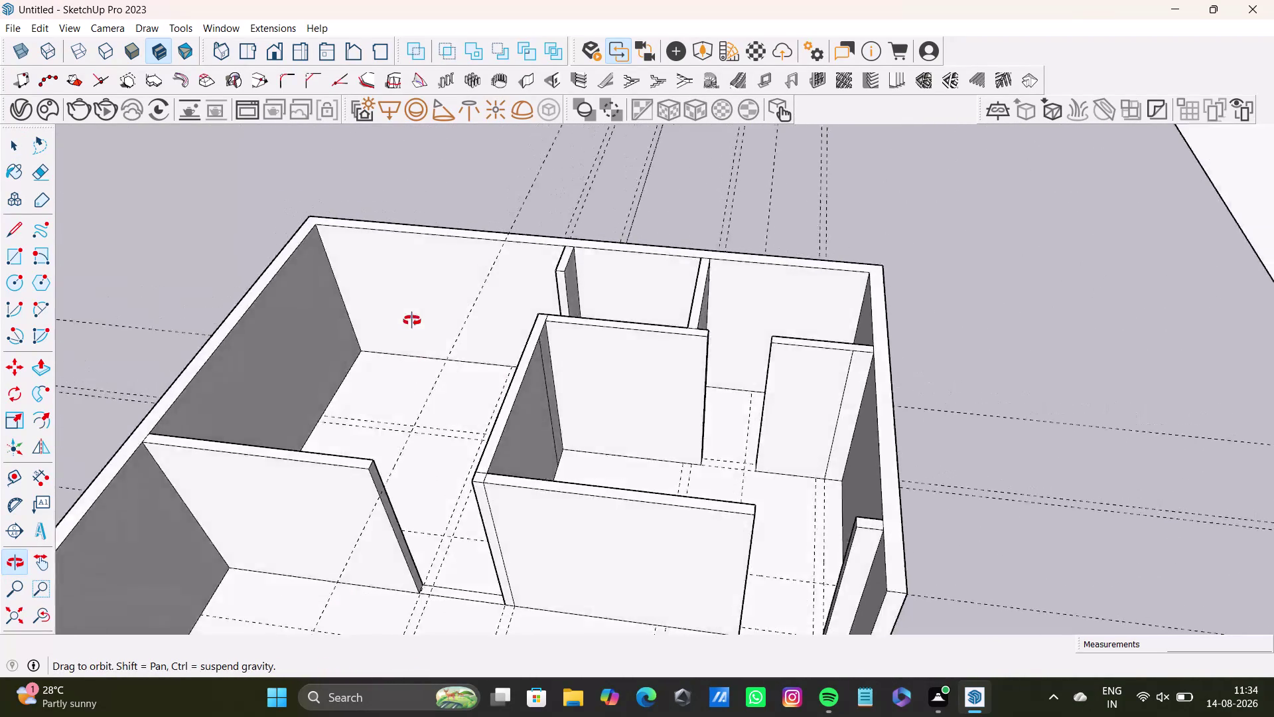
middle_drag(416, 321, 342, 390)
middle_drag(558, 445, 464, 433)
scroll(up, 3)
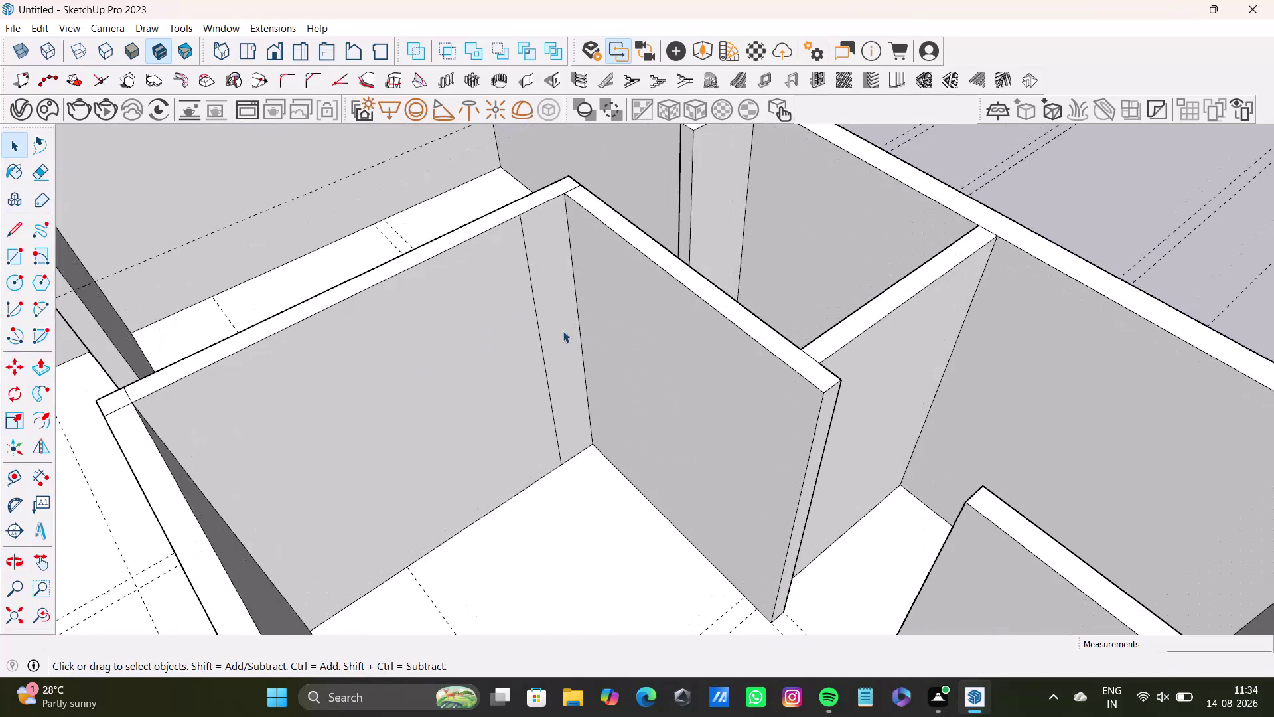
key(space)
click(544, 363)
key(Delete)
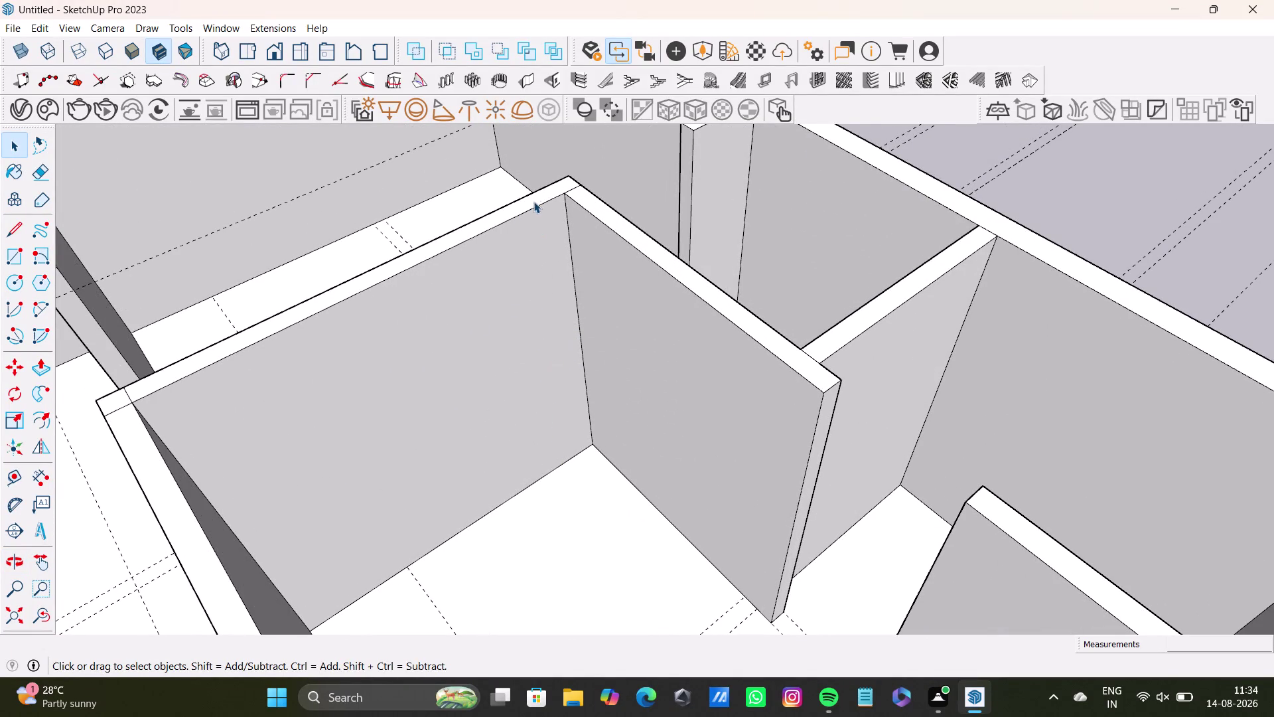
Push the thin partition wall's side face down flat onto the floor.
middle_drag(921, 395, 643, 496)
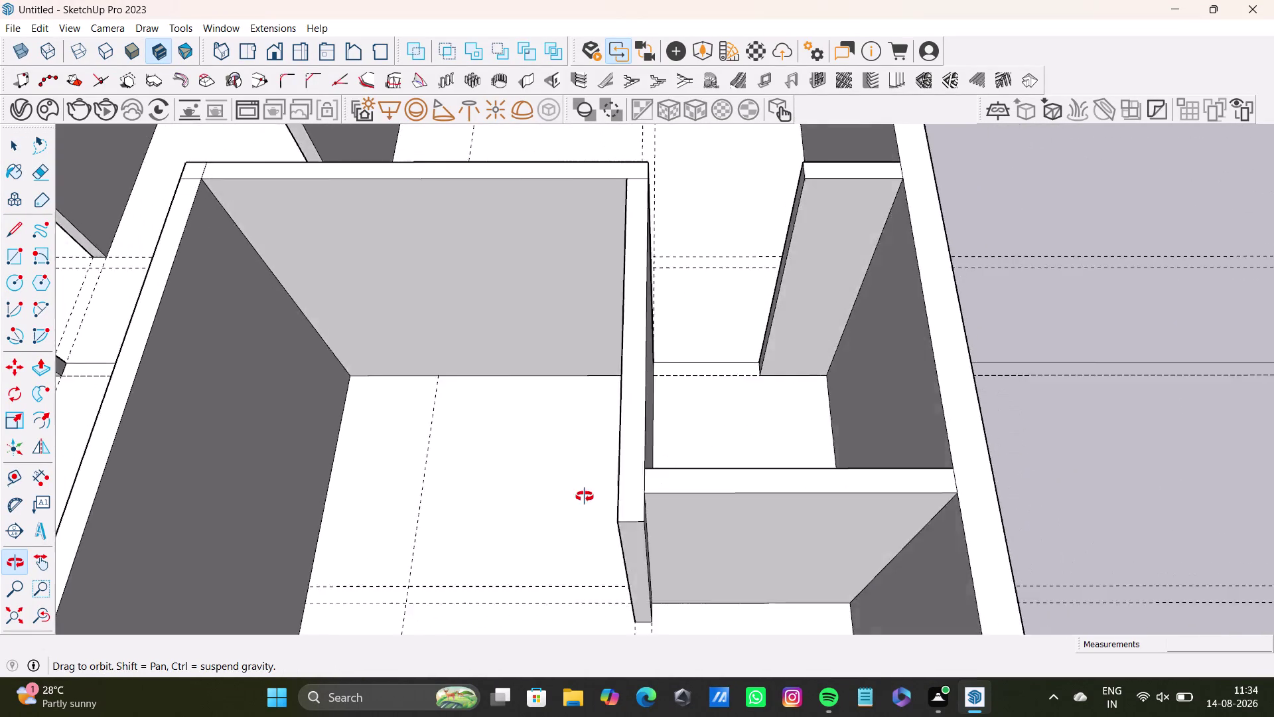
middle_drag(644, 496, 671, 407)
middle_drag(423, 330, 777, 353)
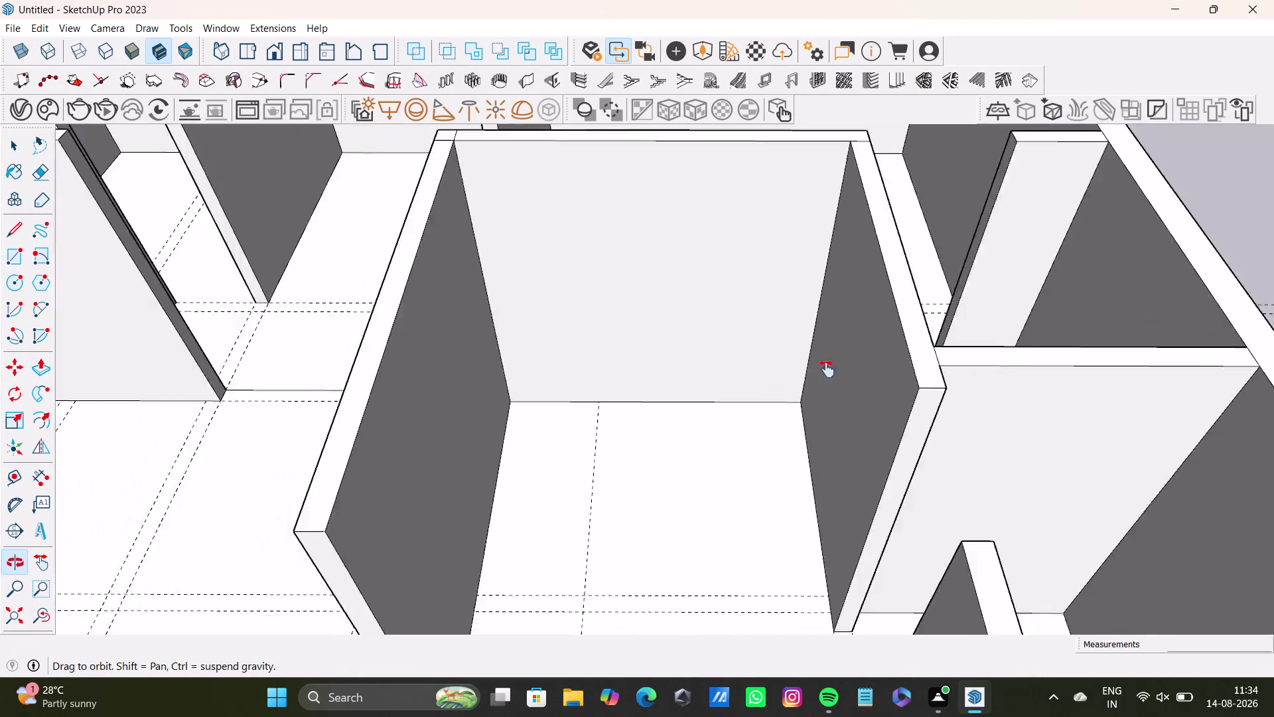
middle_drag(777, 353, 856, 380)
scroll(up, 3)
scroll(down, 3)
middle_drag(542, 221, 658, 339)
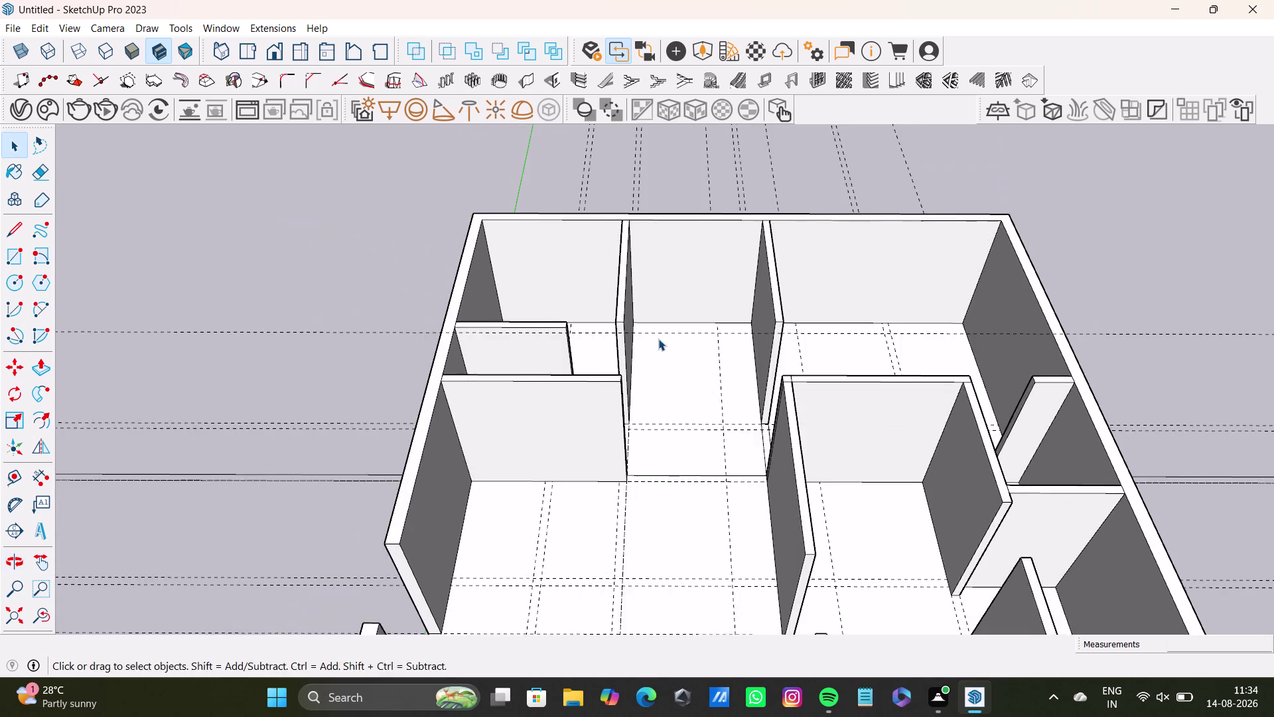
middle_drag(659, 338, 507, 502)
middle_drag(615, 357, 541, 455)
scroll(up, 3)
middle_drag(643, 269, 795, 61)
scroll(up, 3)
middle_drag(555, 228, 571, 319)
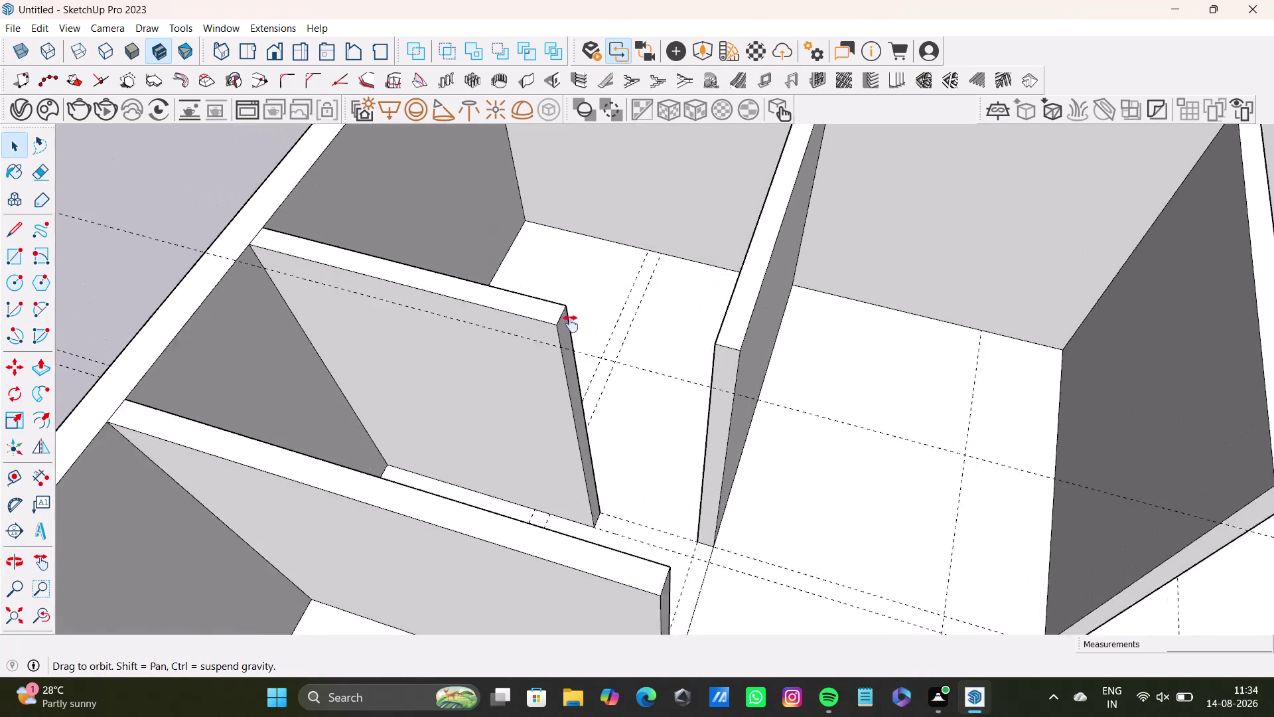
middle_drag(571, 319, 591, 142)
scroll(down, 3)
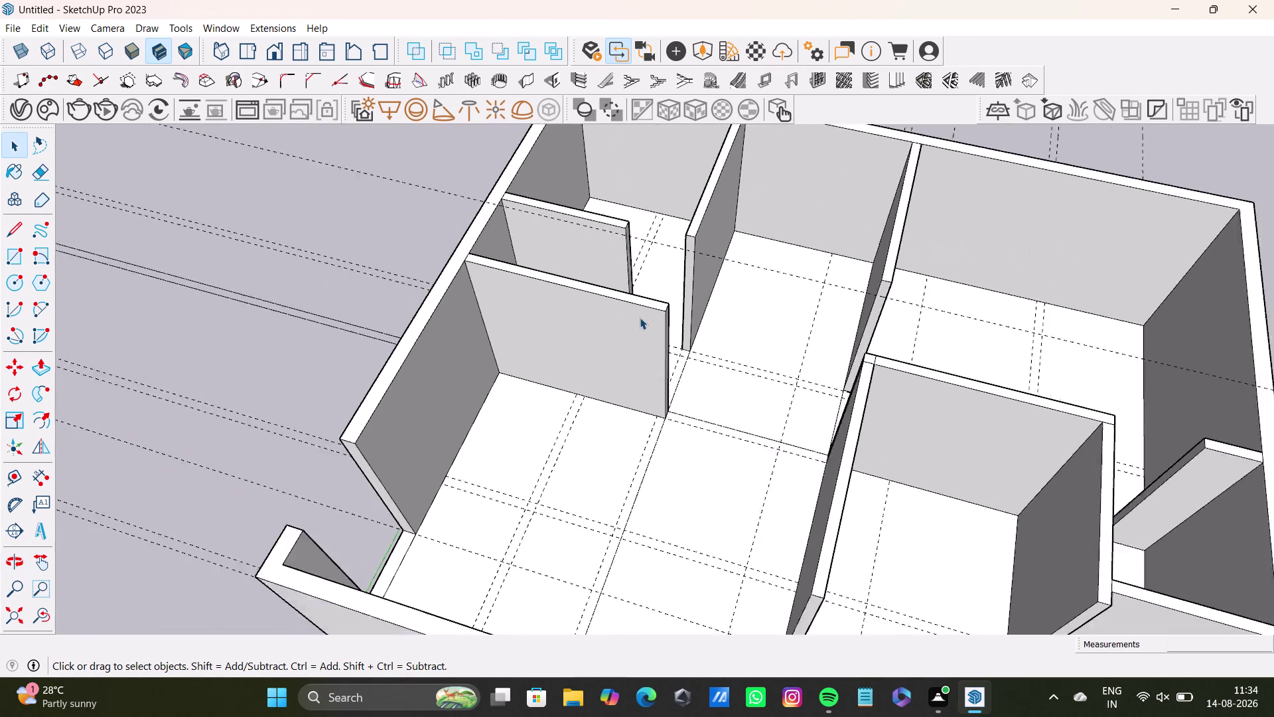
scroll(down, 3)
middle_drag(667, 319, 397, 267)
scroll(up, 3)
middle_drag(829, 283, 895, 286)
middle_drag(882, 340, 628, 425)
scroll(up, 3)
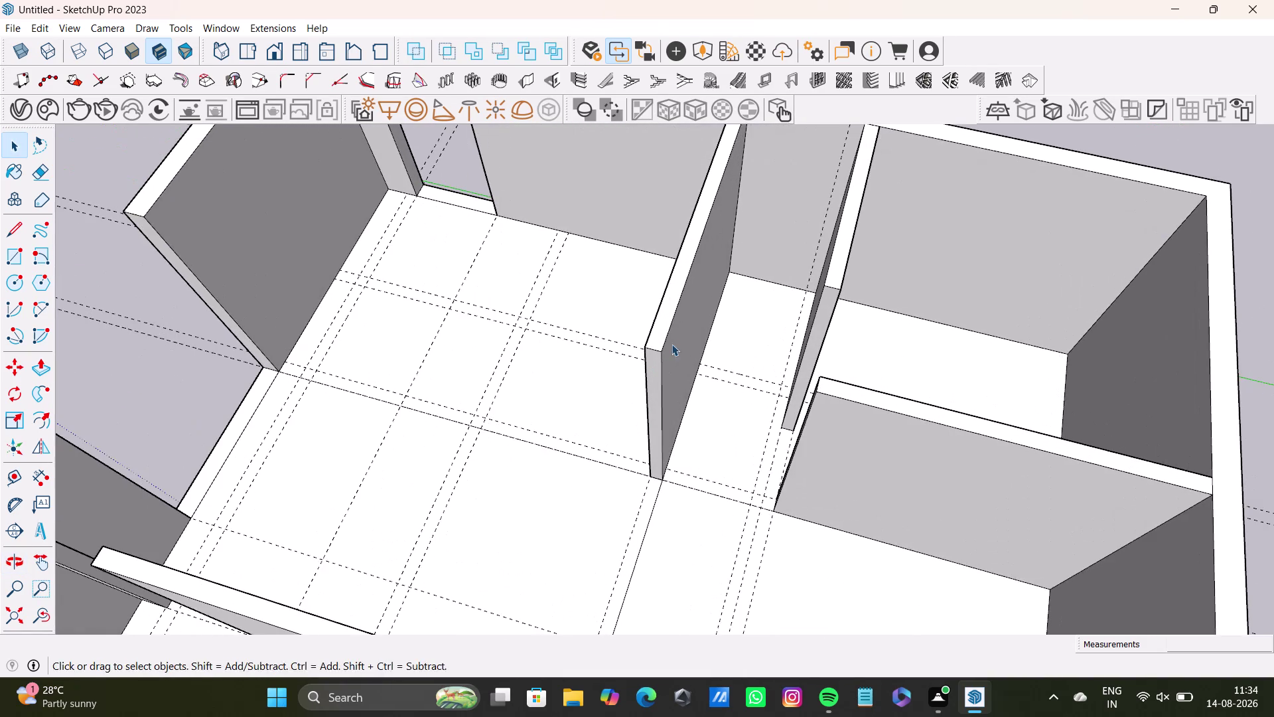
middle_drag(671, 344, 673, 401)
key(space)
click(671, 361)
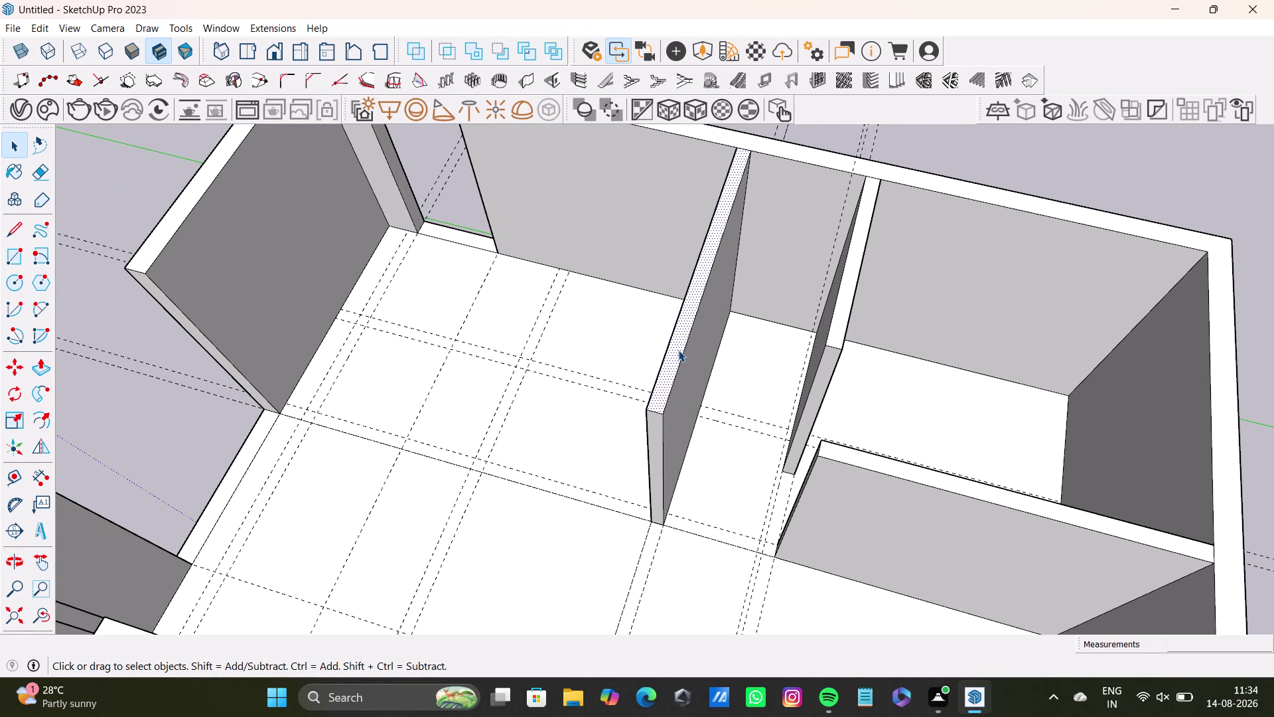
key(p)
click(678, 350)
click(668, 508)
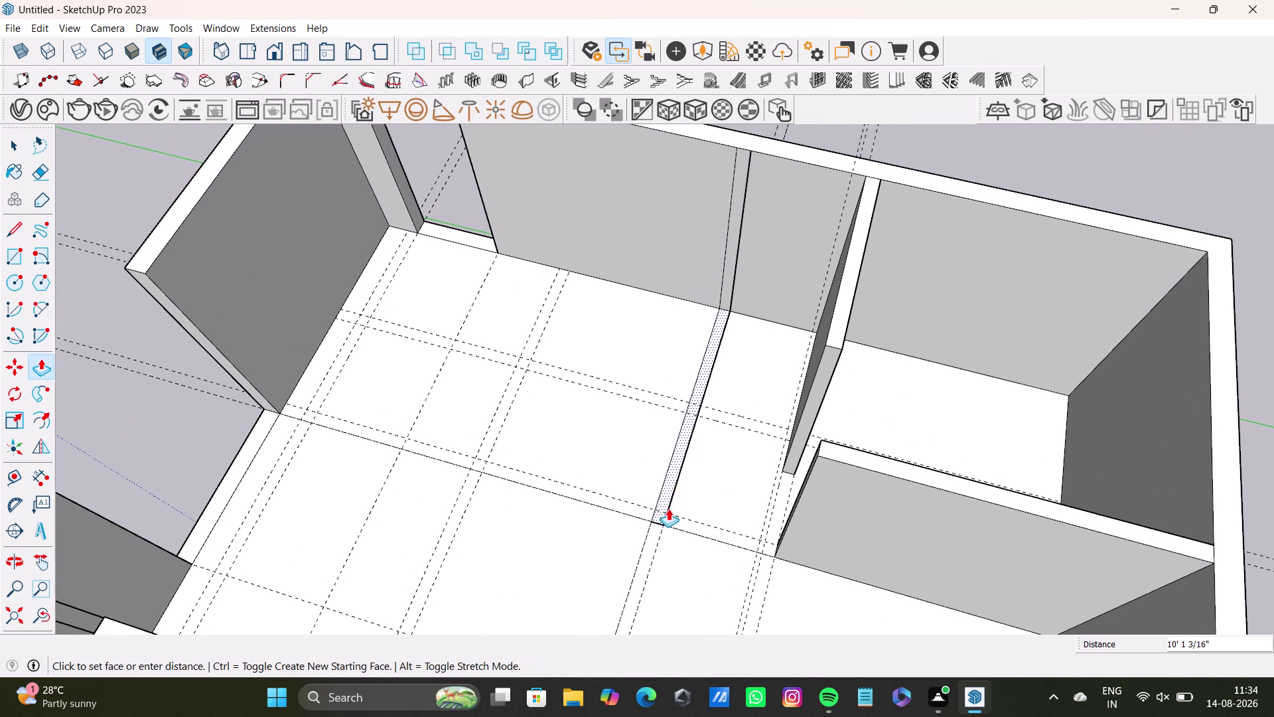
key(space)
middle_drag(743, 481, 881, 434)
scroll(up, 3)
Erase the leftover floor strip and both seam edges on the back wall.
key(space)
click(655, 383)
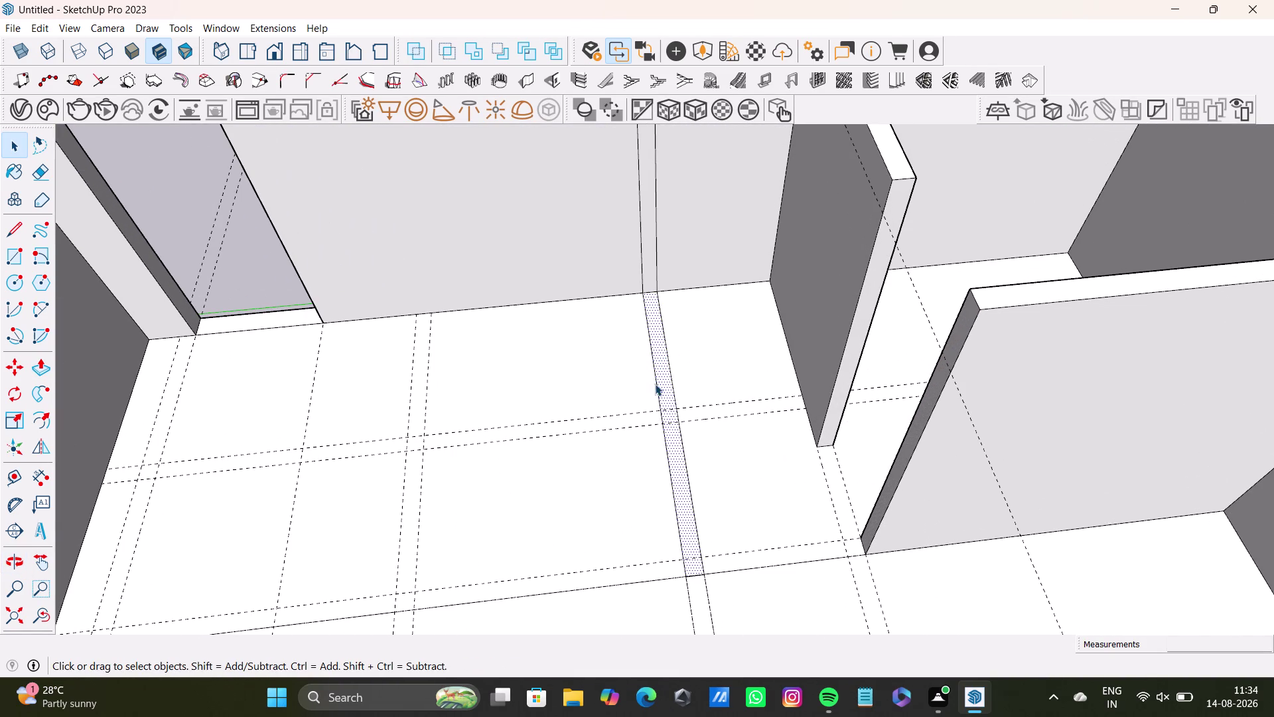
key(Delete)
click(672, 390)
key(Delete)
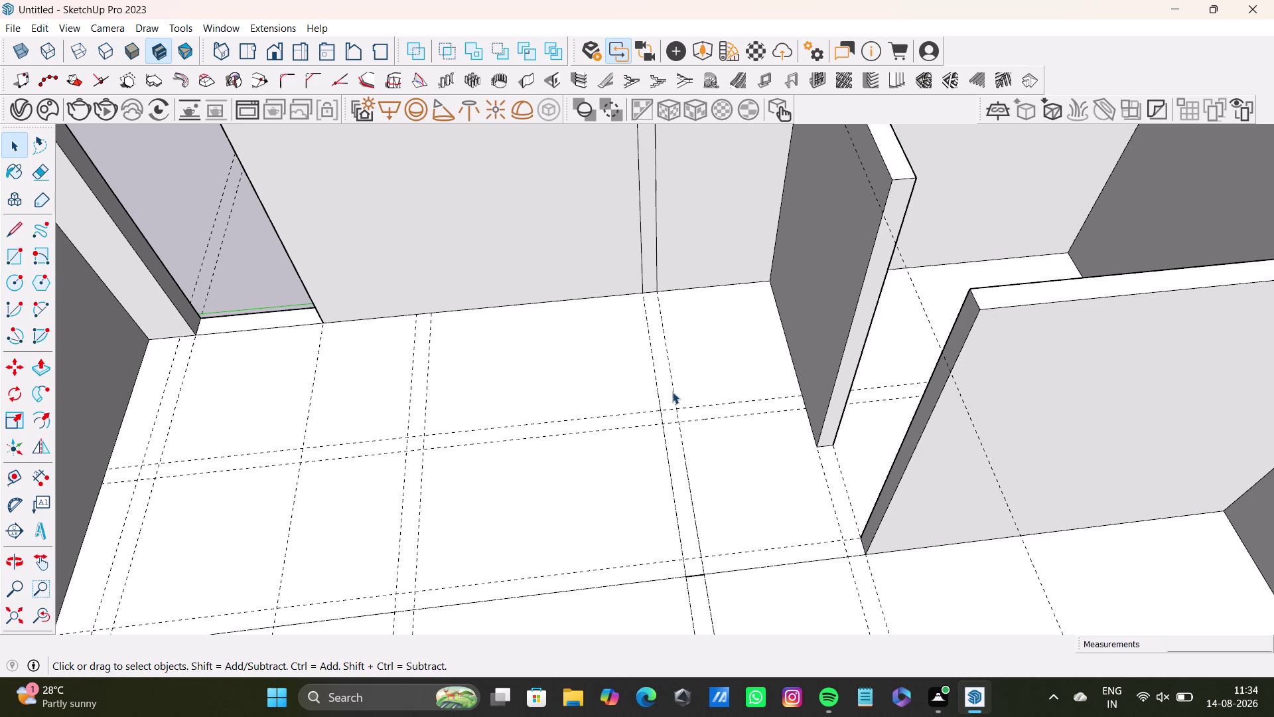
click(642, 265)
key(Delete)
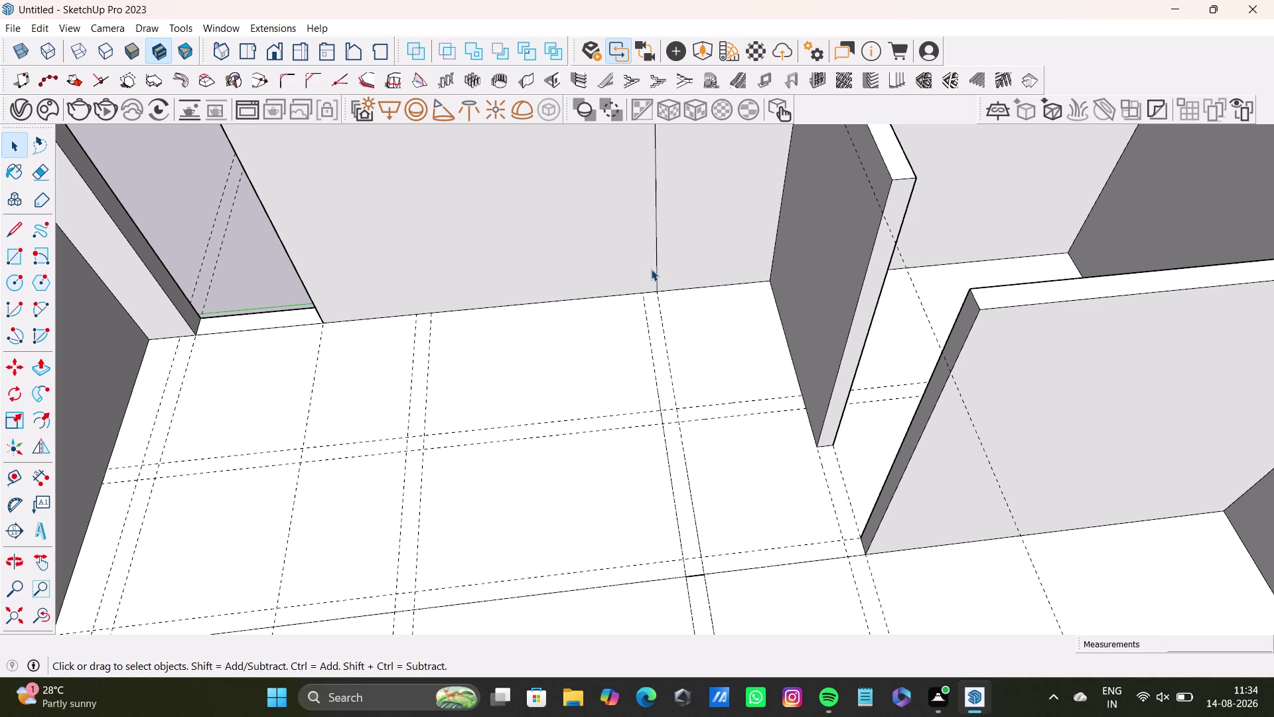
click(658, 273)
key(Delete)
scroll(down, 3)
middle_drag(631, 293, 722, 379)
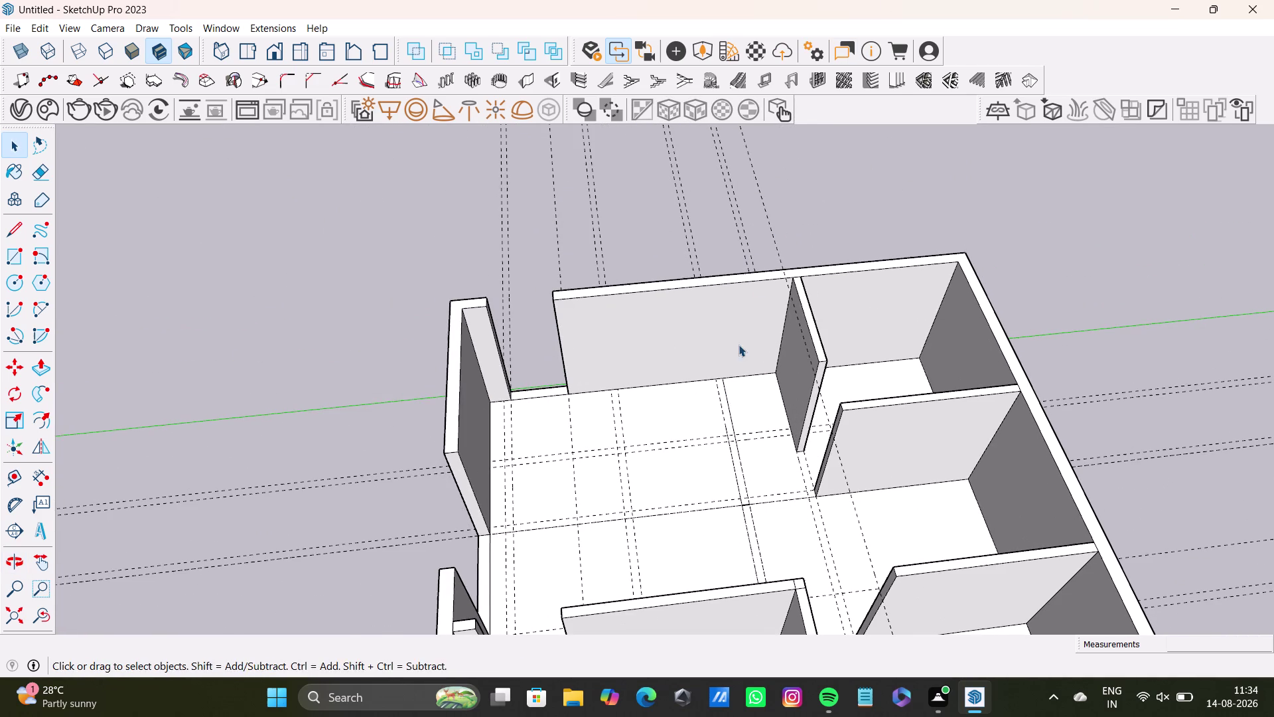
Pull a Tape Measure guide 5' out from the partition corner across the slab.
middle_drag(739, 349, 736, 431)
drag(15, 474, 27, 468)
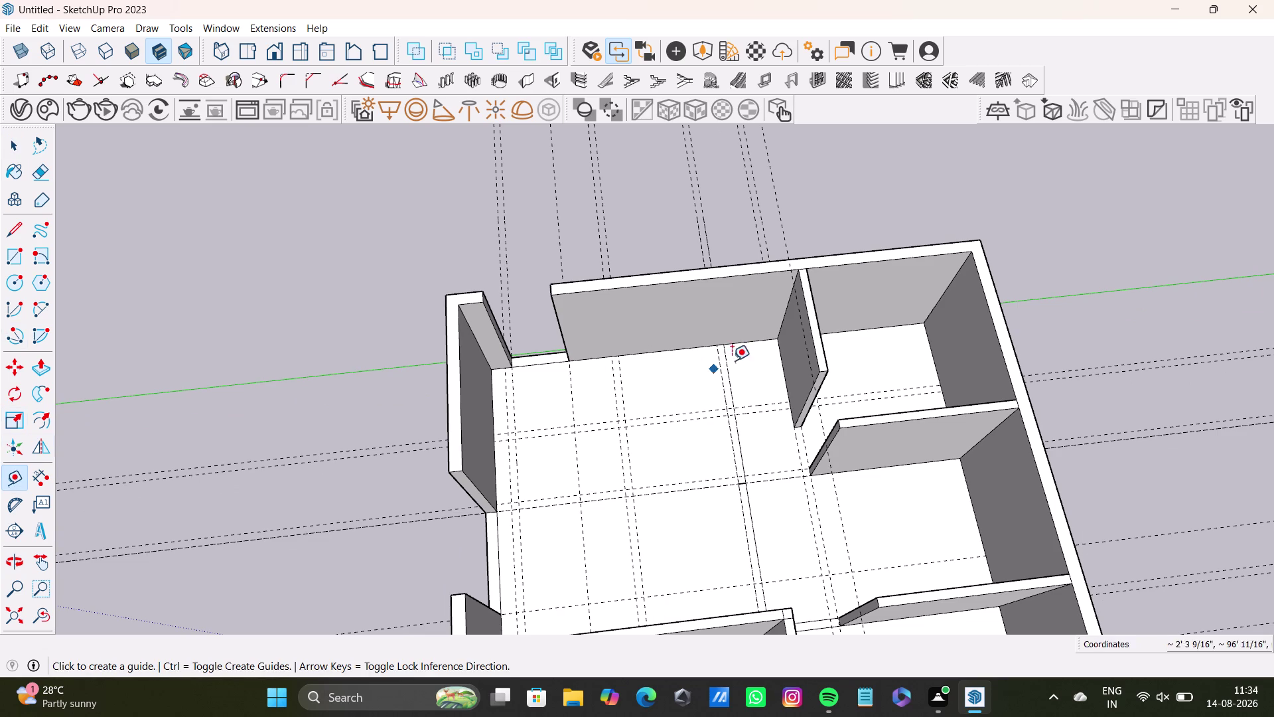
scroll(up, 3)
click(798, 374)
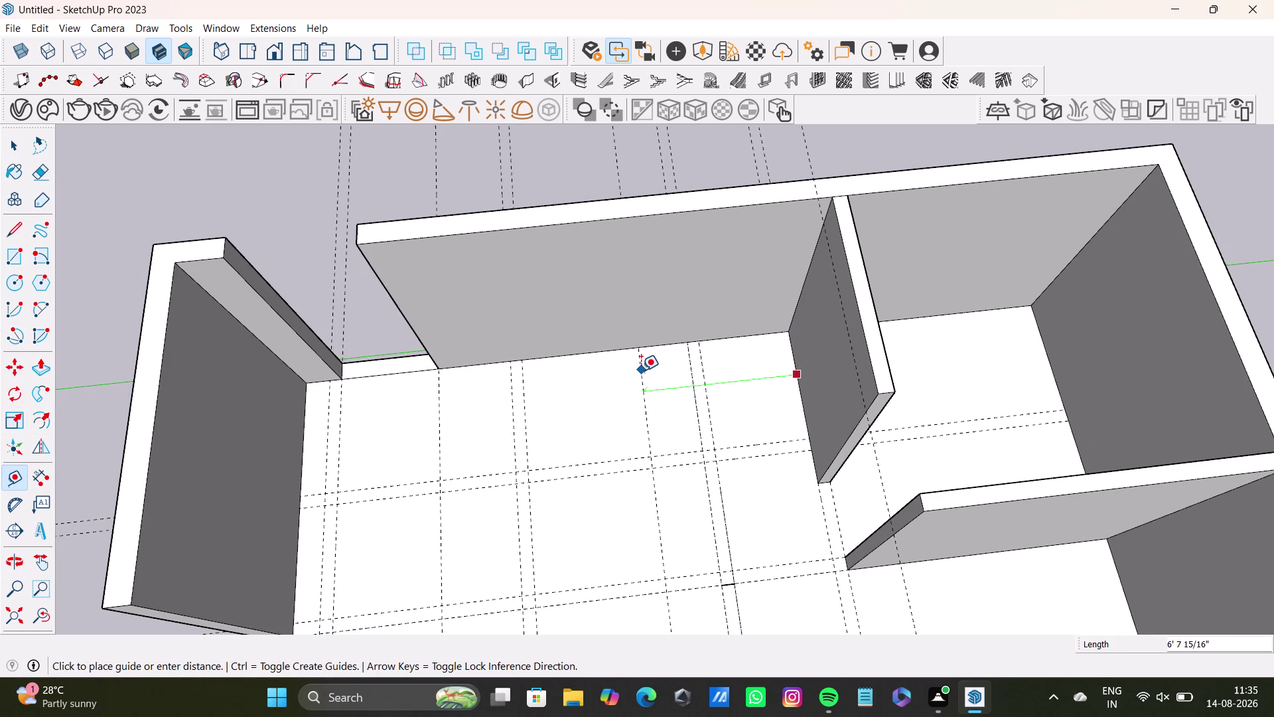
click(641, 371)
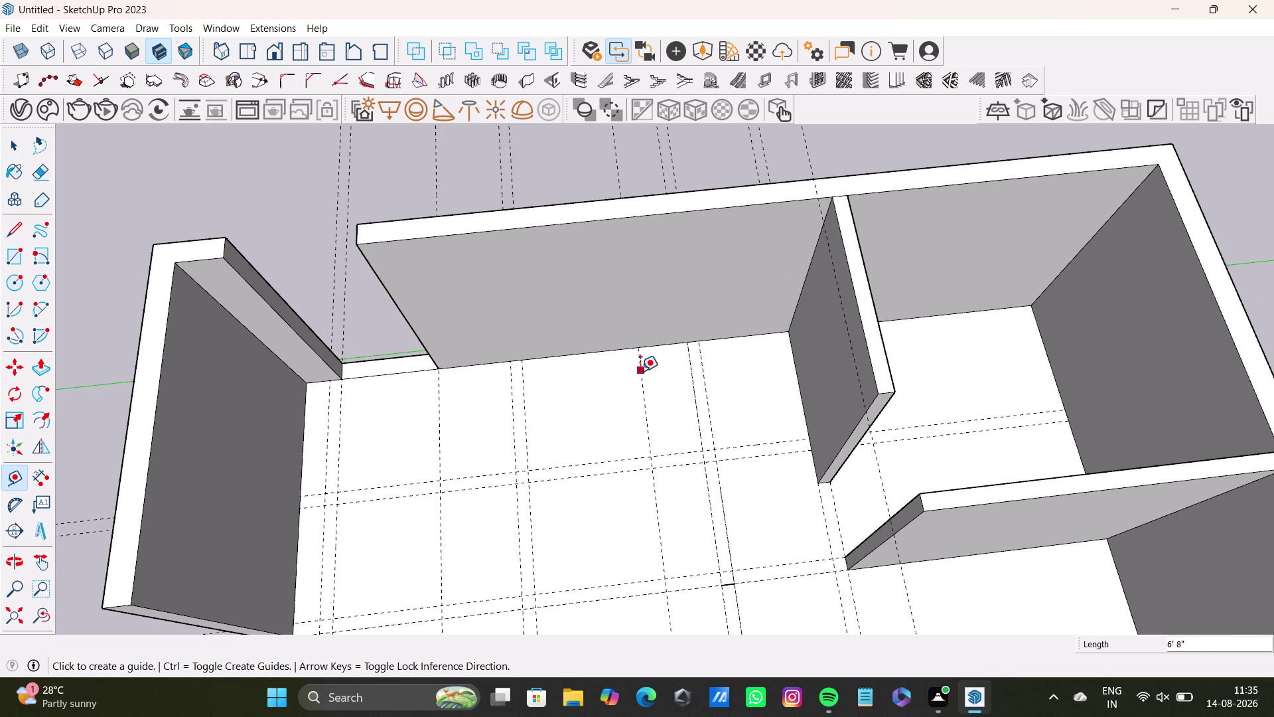
key(ctrl+z)
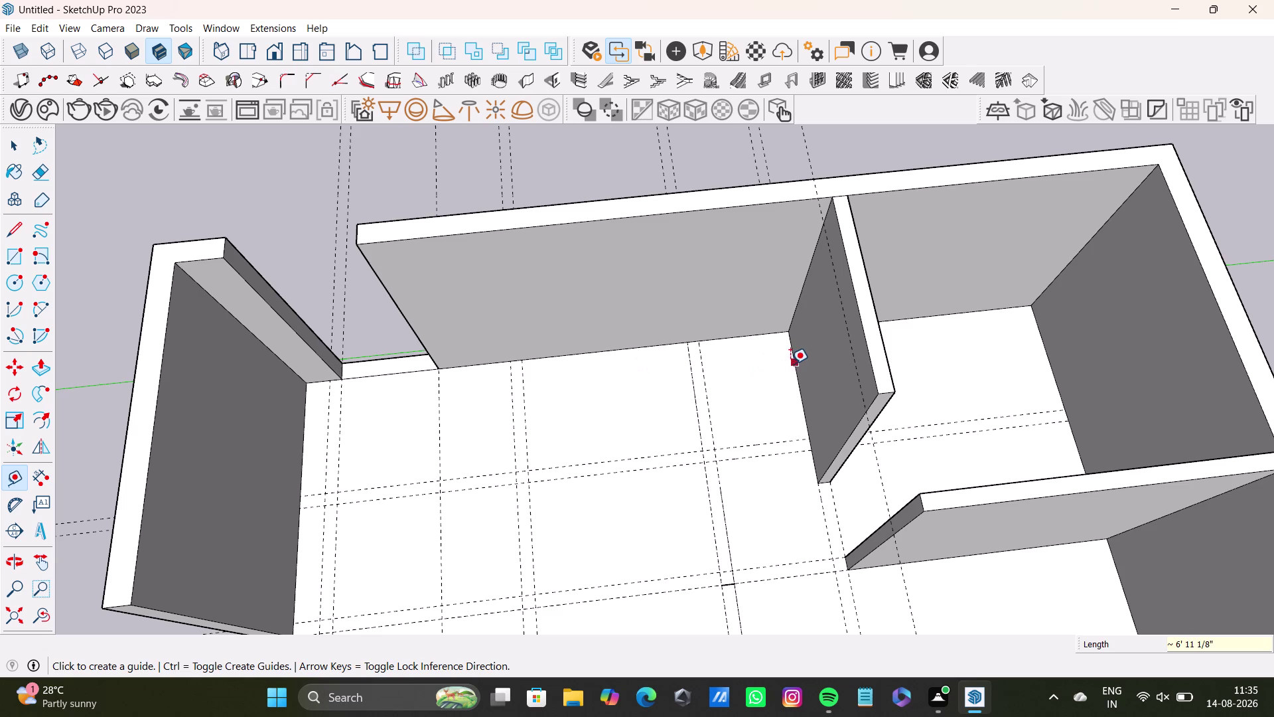
click(792, 363)
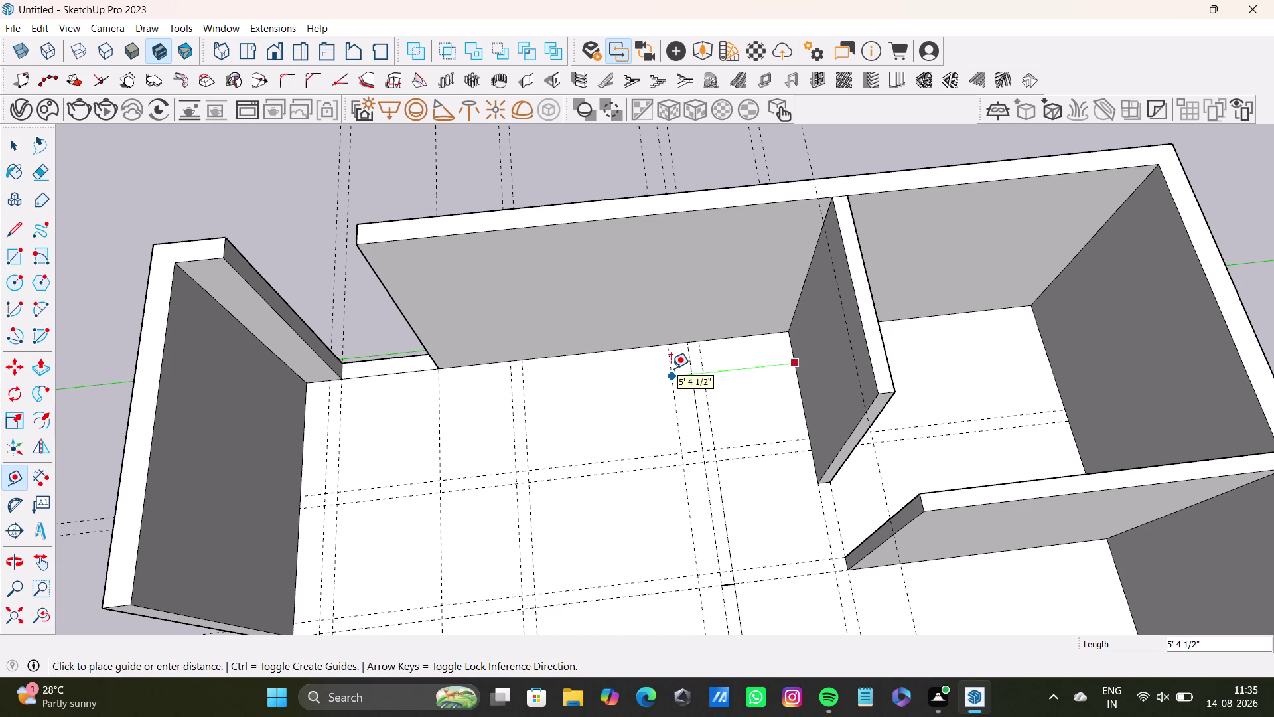
text(5')
key(Return)
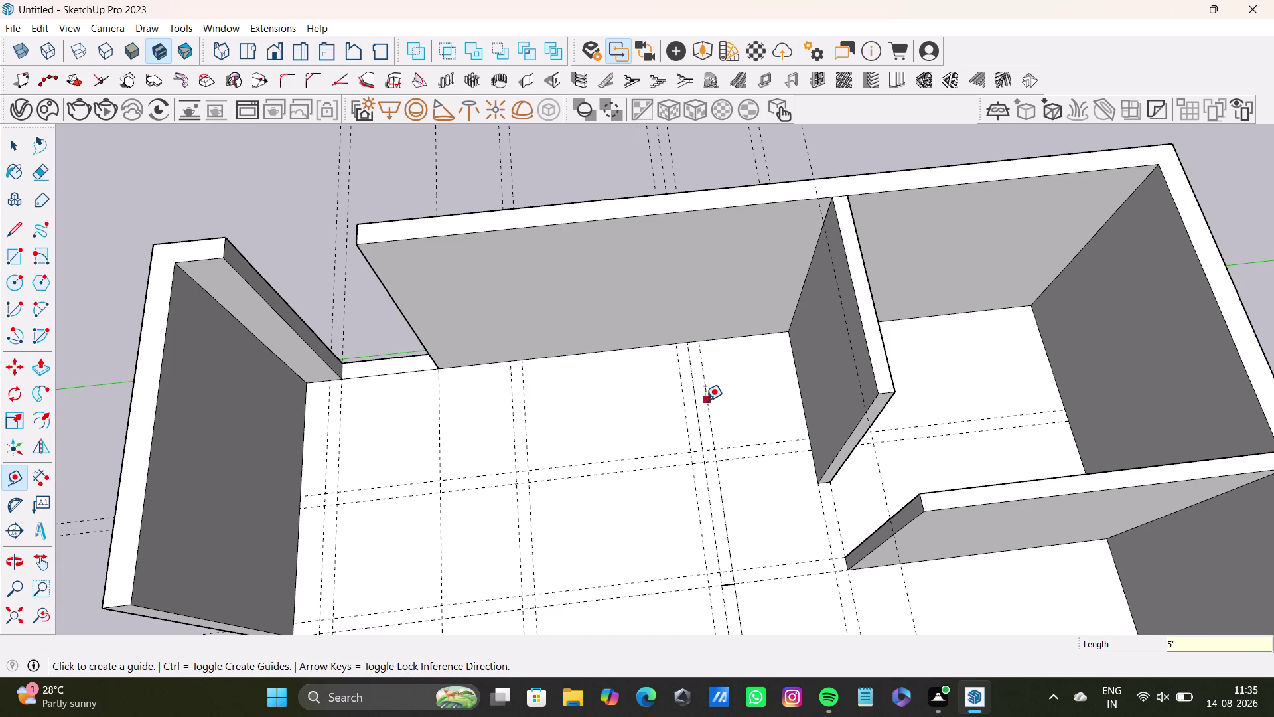
key(ctrl+z)
key(space)
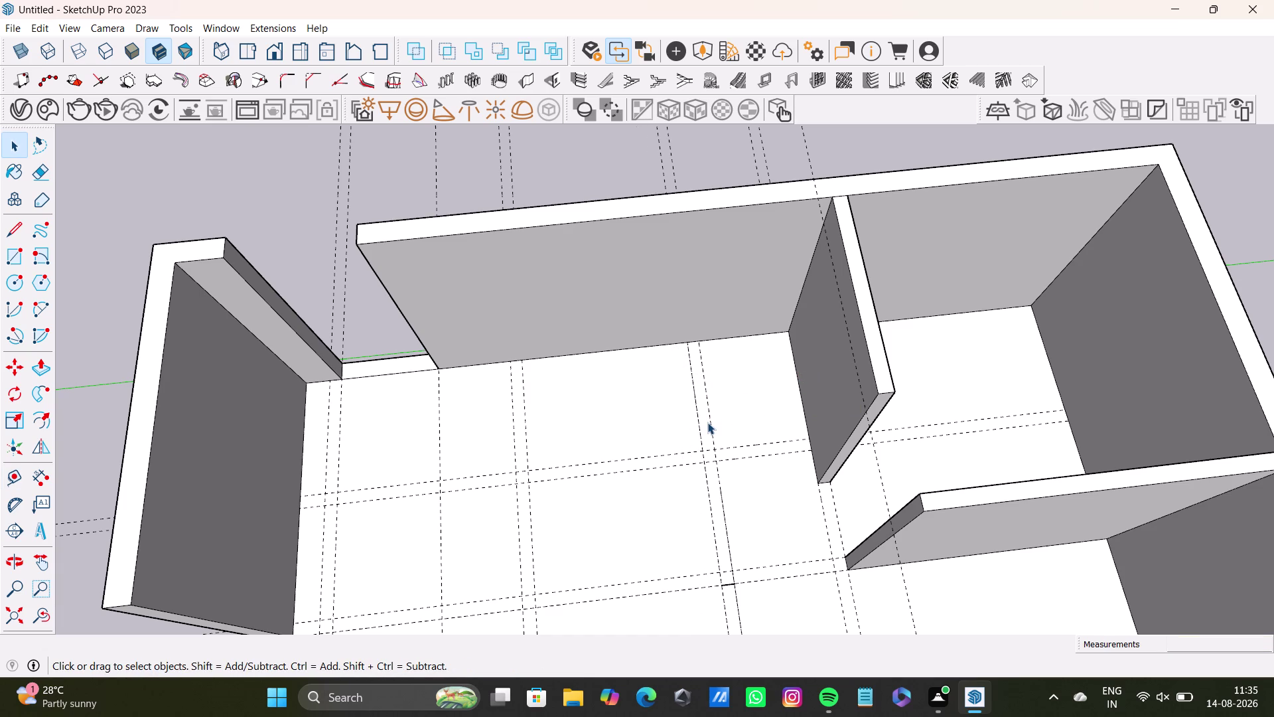
Delete the extra guide line lying beside the partition guide.
click(711, 424)
click(712, 433)
click(712, 428)
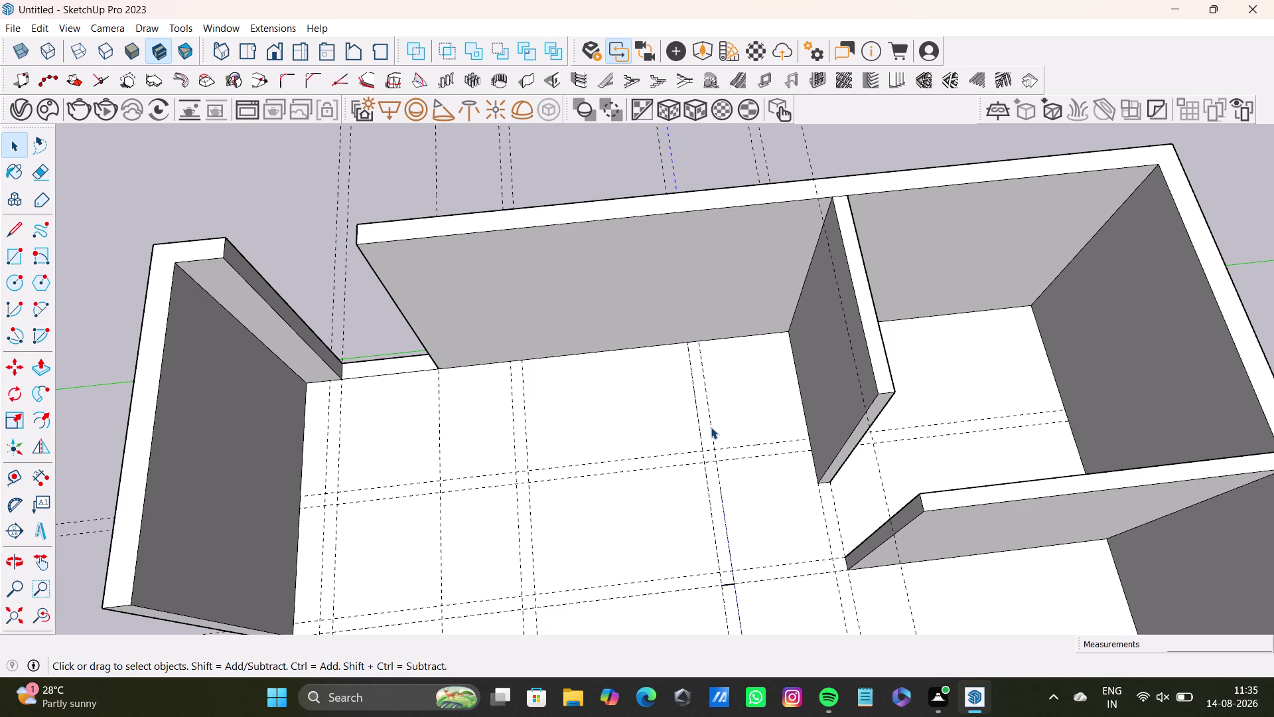
key(Delete)
click(710, 437)
key(Delete)
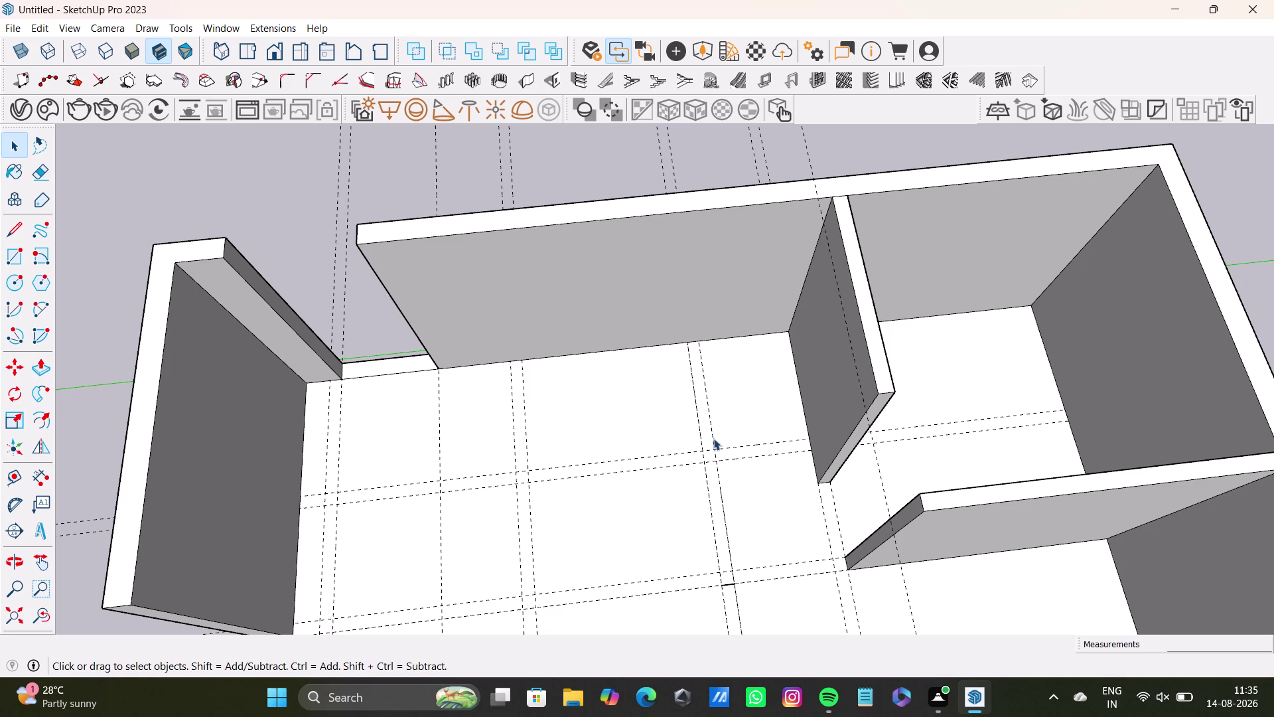
middle_drag(724, 435, 770, 359)
scroll(up, 3)
click(707, 464)
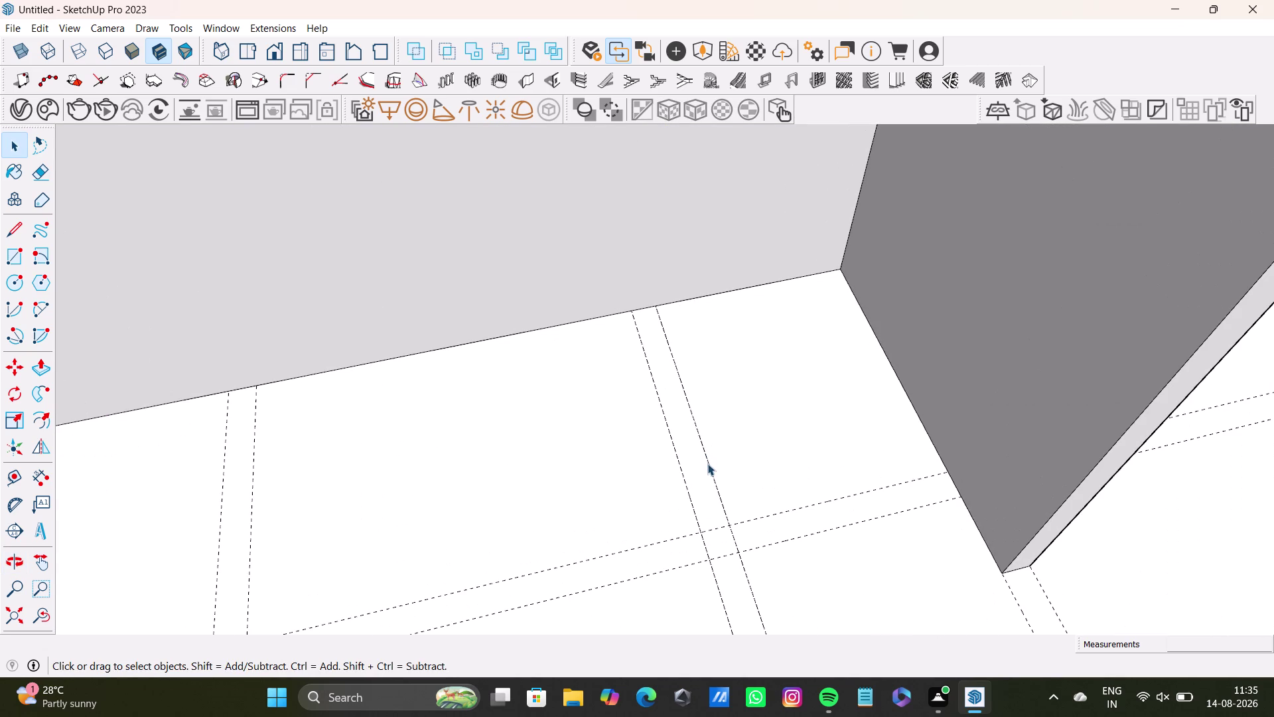
key(Delete)
Erase the remaining duplicate guides and orbit back out over the floor plan.
click(720, 488)
click(718, 491)
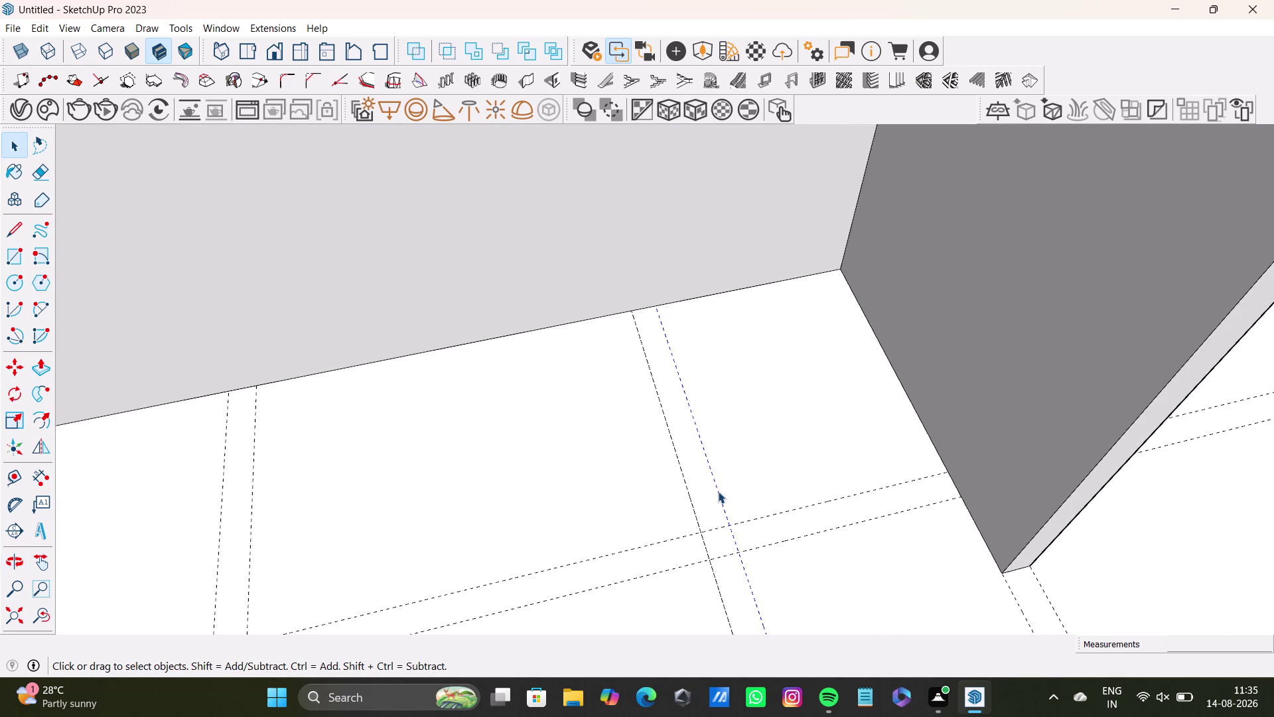
key(Delete)
click(690, 503)
key(Delete)
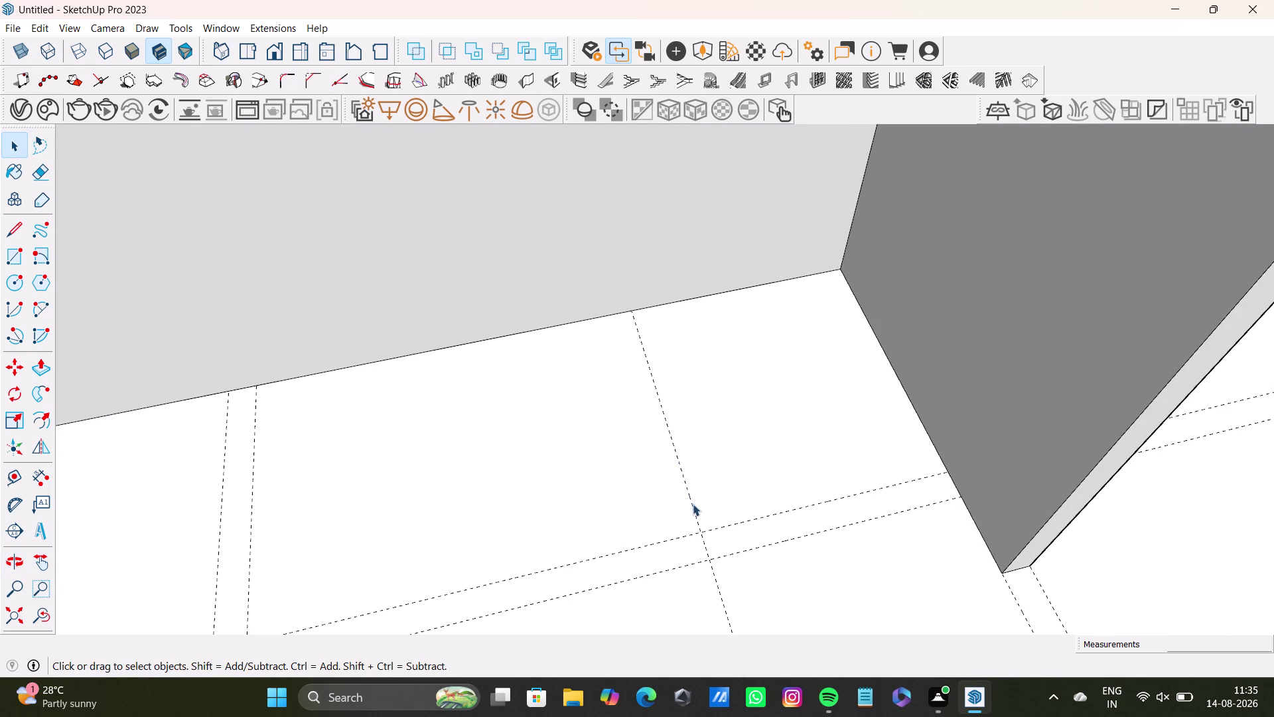
click(693, 506)
key(Delete)
scroll(down, 3)
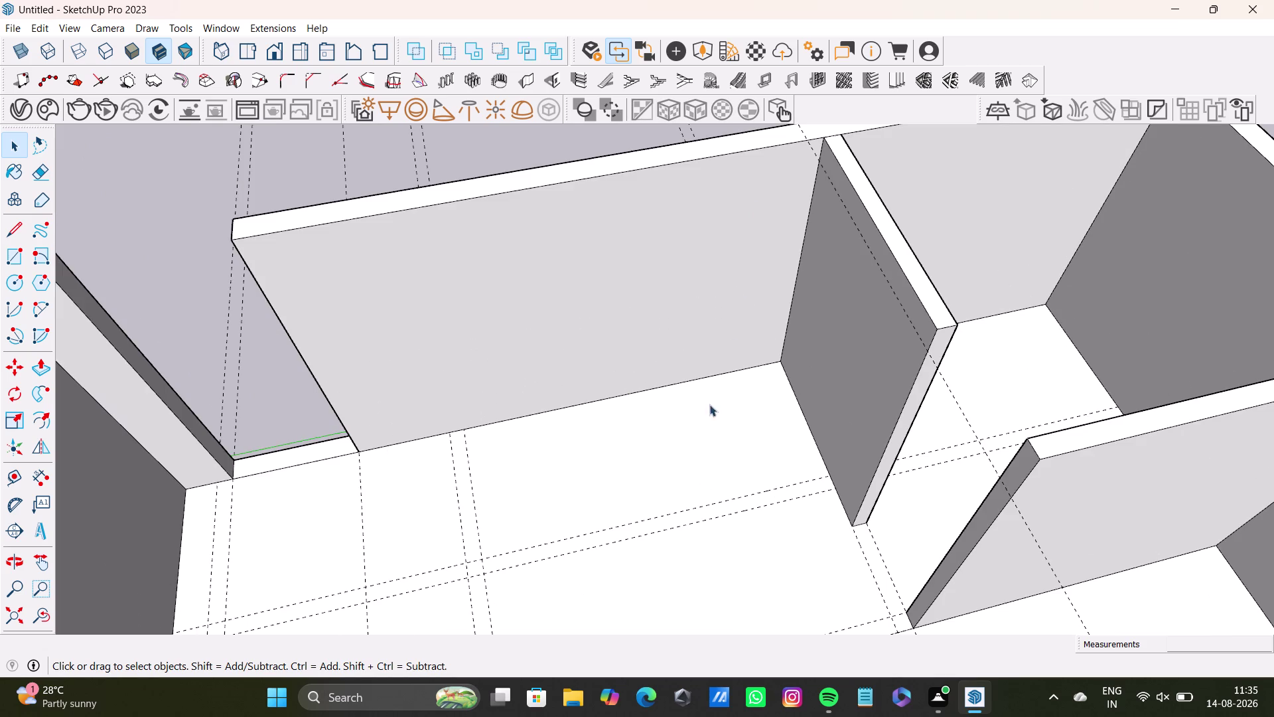
scroll(down, 3)
middle_drag(687, 440, 670, 385)
middle_drag(675, 424, 661, 487)
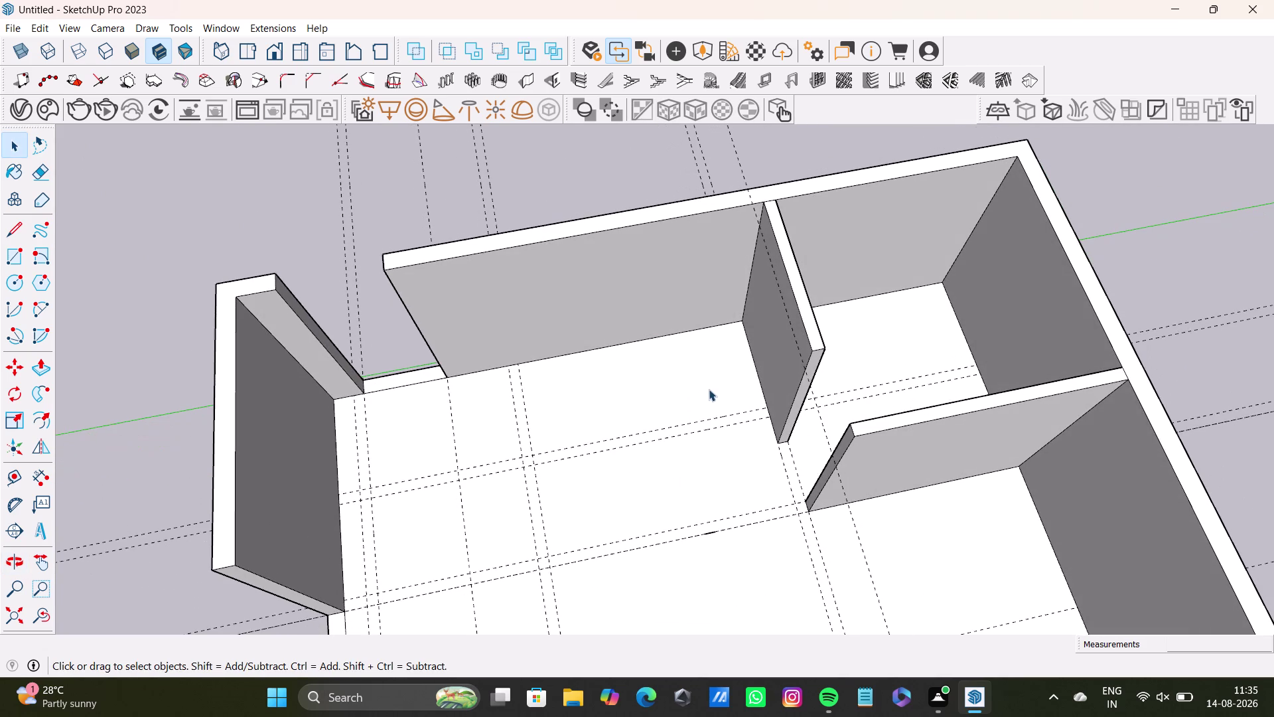
middle_drag(715, 381, 668, 456)
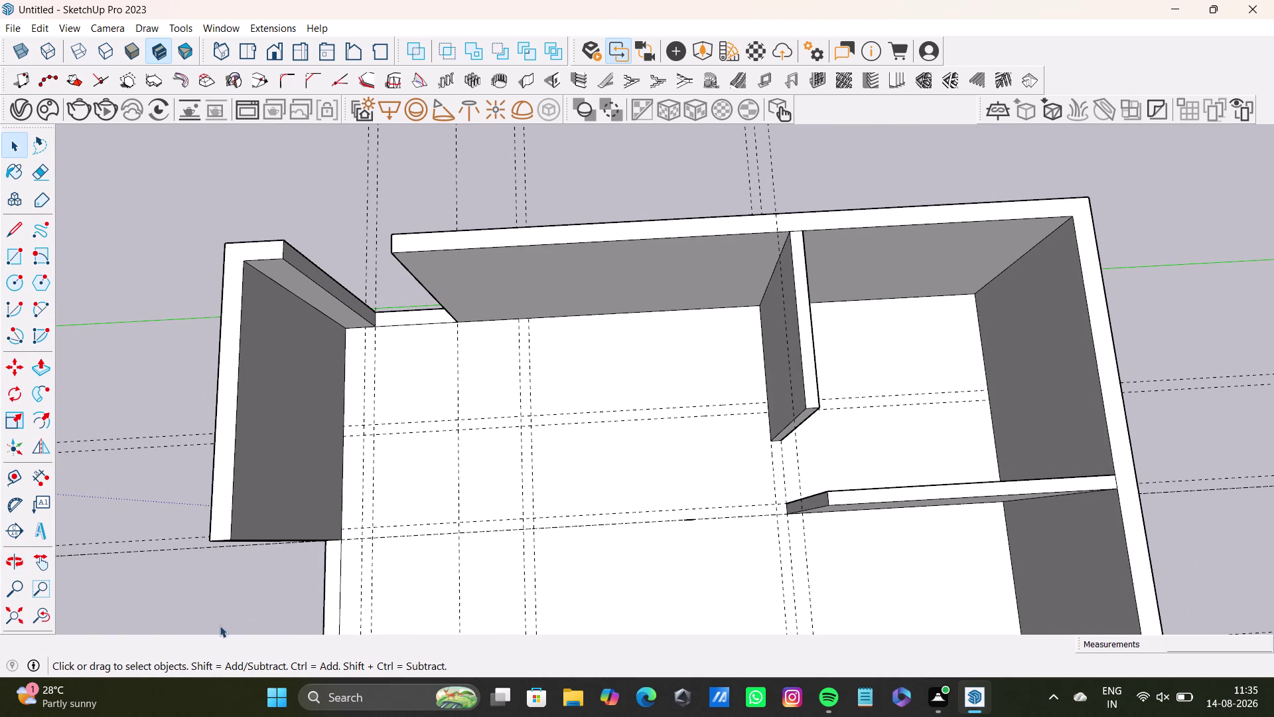
click(13, 472)
scroll(up, 3)
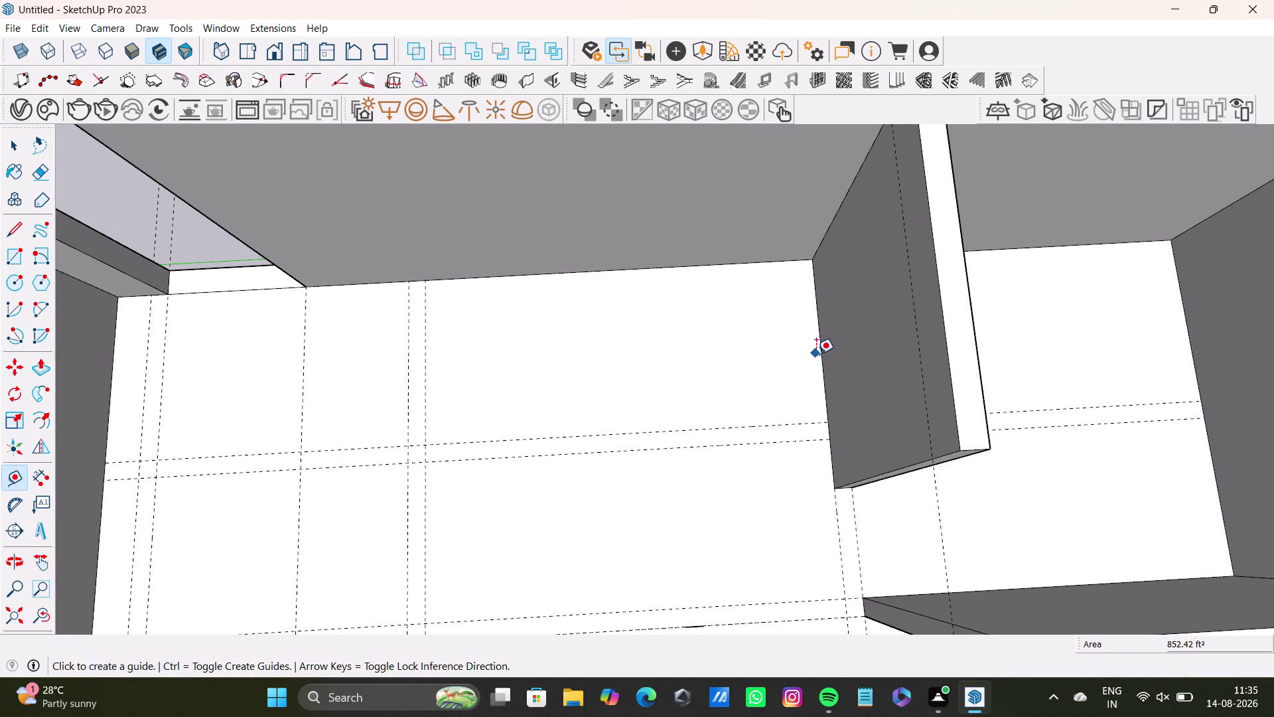
Place the partition guide, then a second guide offset 6" from it.
click(819, 356)
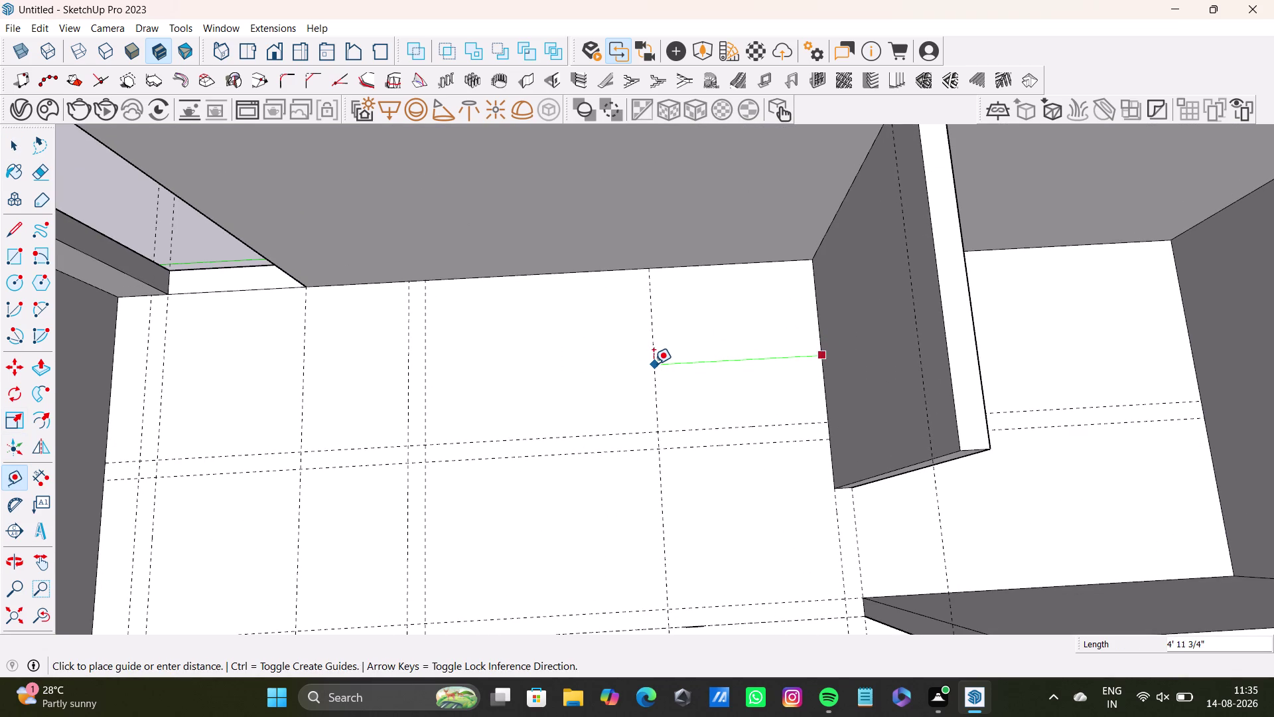
click(654, 364)
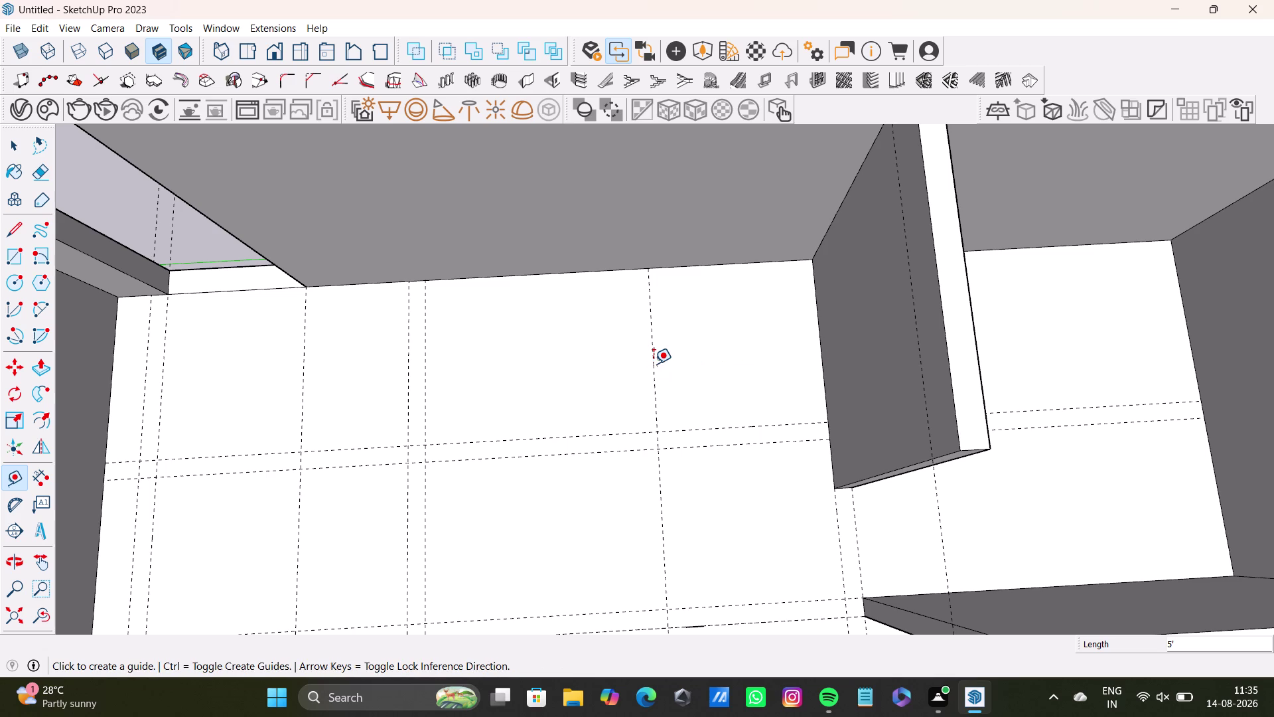
click(655, 371)
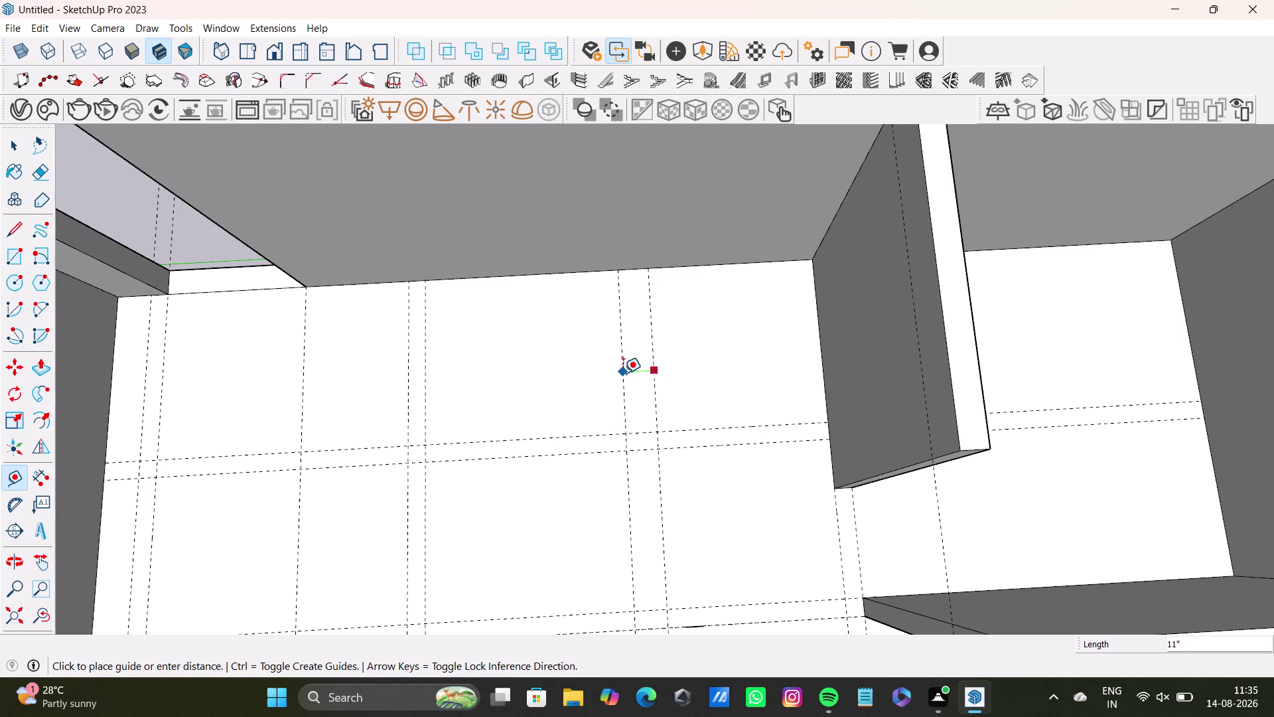
text(6)
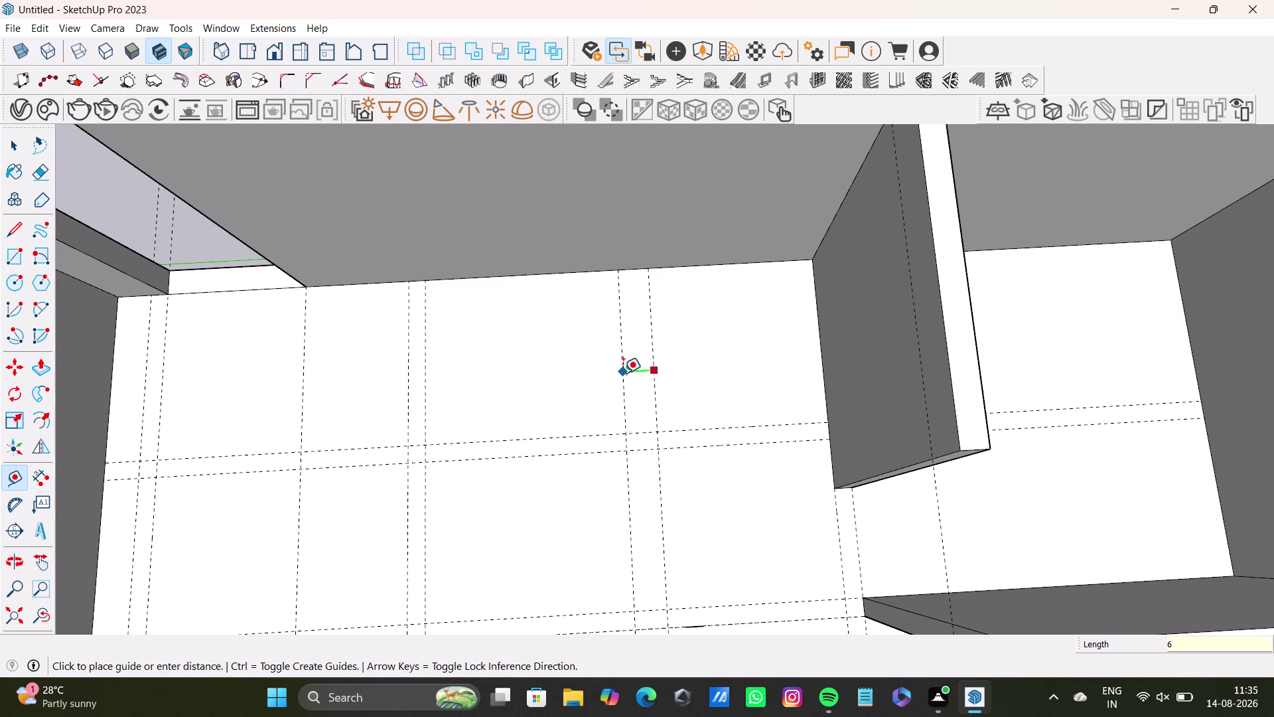
text(")
key(Return)
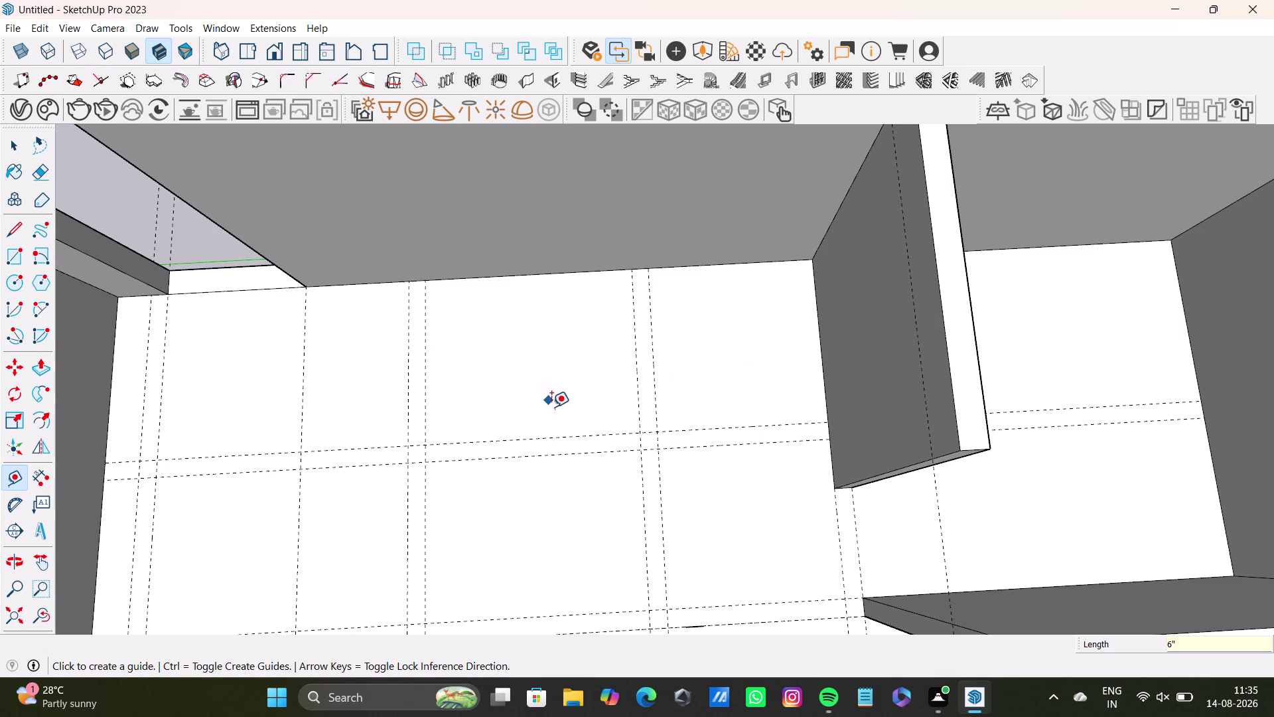
scroll(down, 3)
scroll(down, 3)
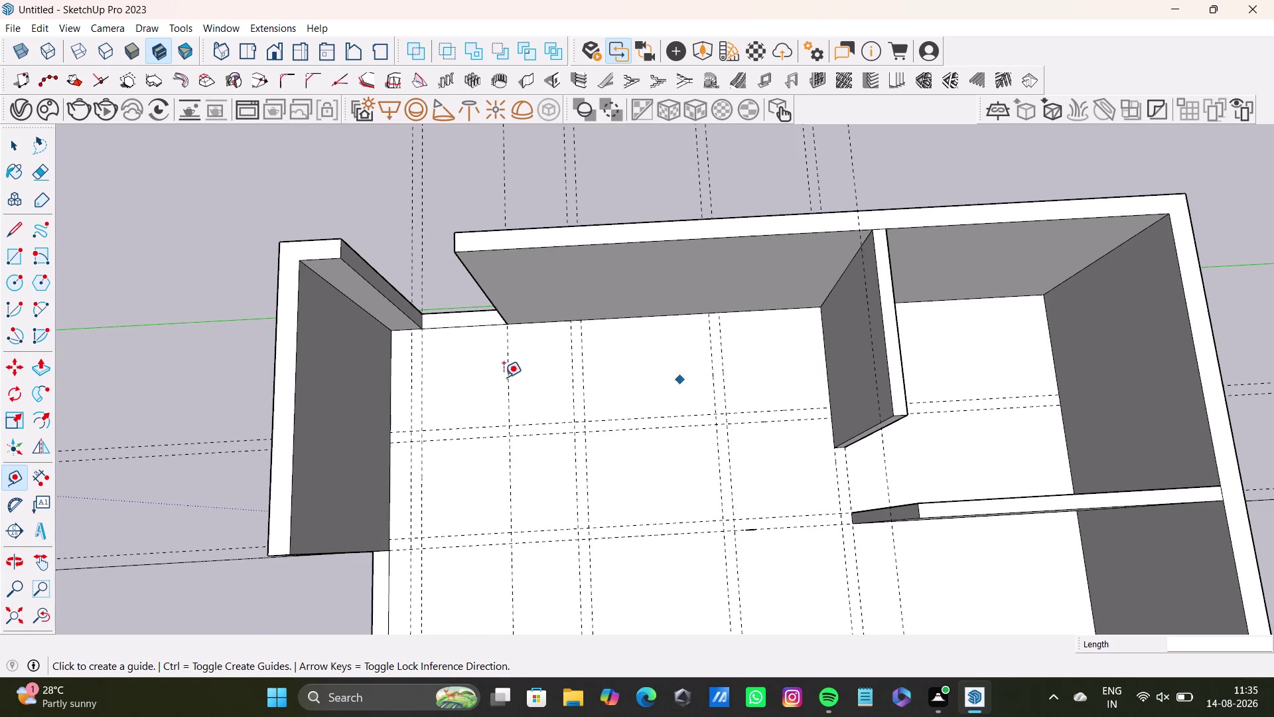
key(space)
click(8, 252)
scroll(up, 3)
scroll(up, 3)
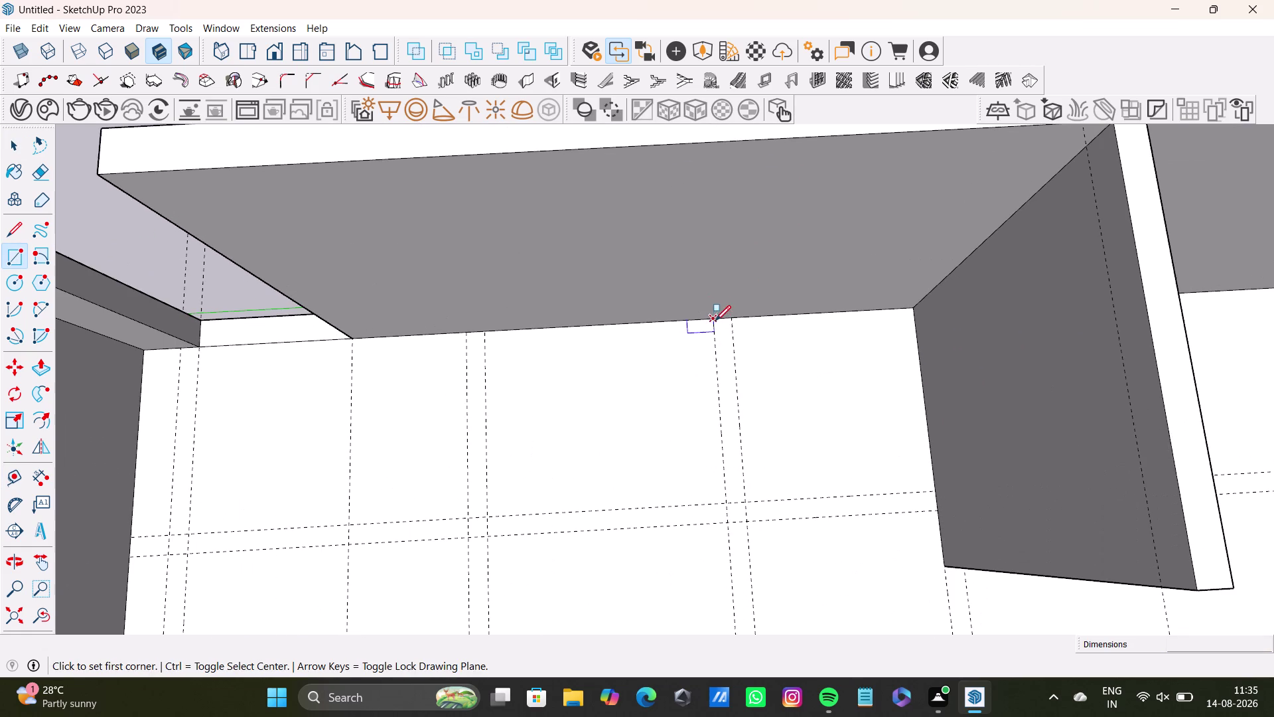
Draw a 6"-wide, roughly 6' 7"-long rectangle between the guides from the back wall.
click(716, 314)
scroll(down, 3)
scroll(down, 3)
scroll(down, 3)
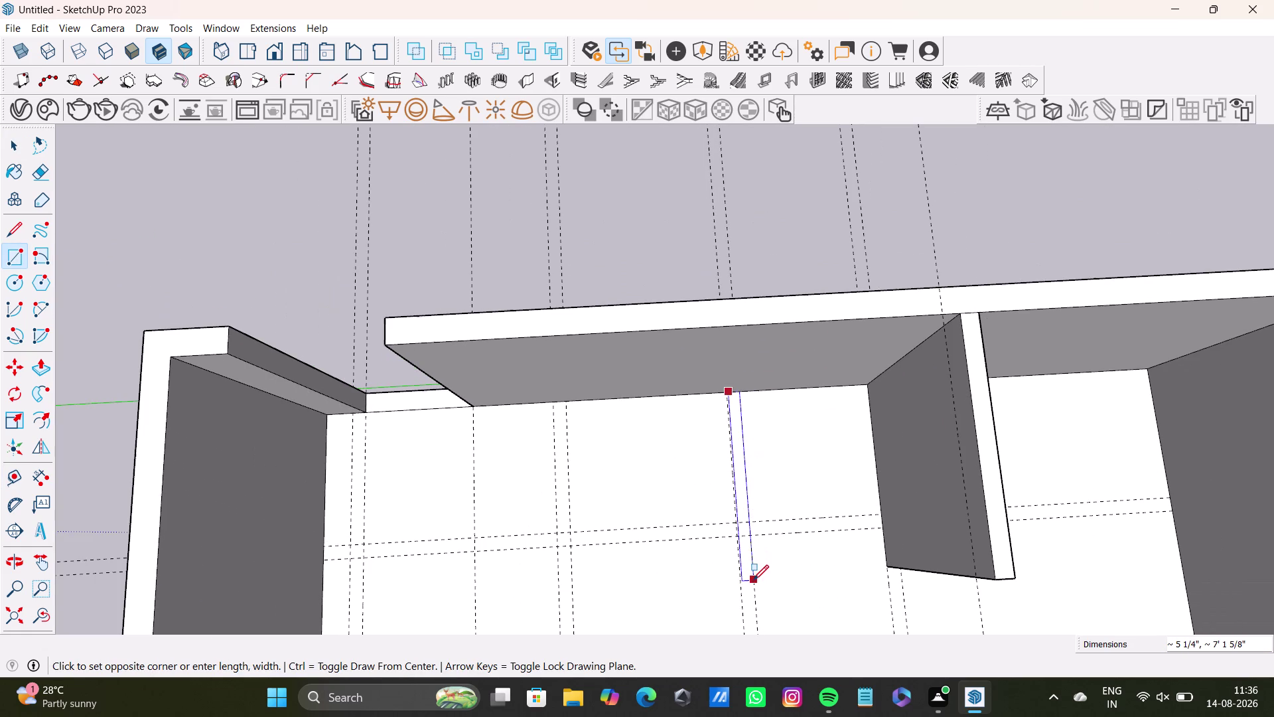
key(space)
click(5, 257)
scroll(up, 3)
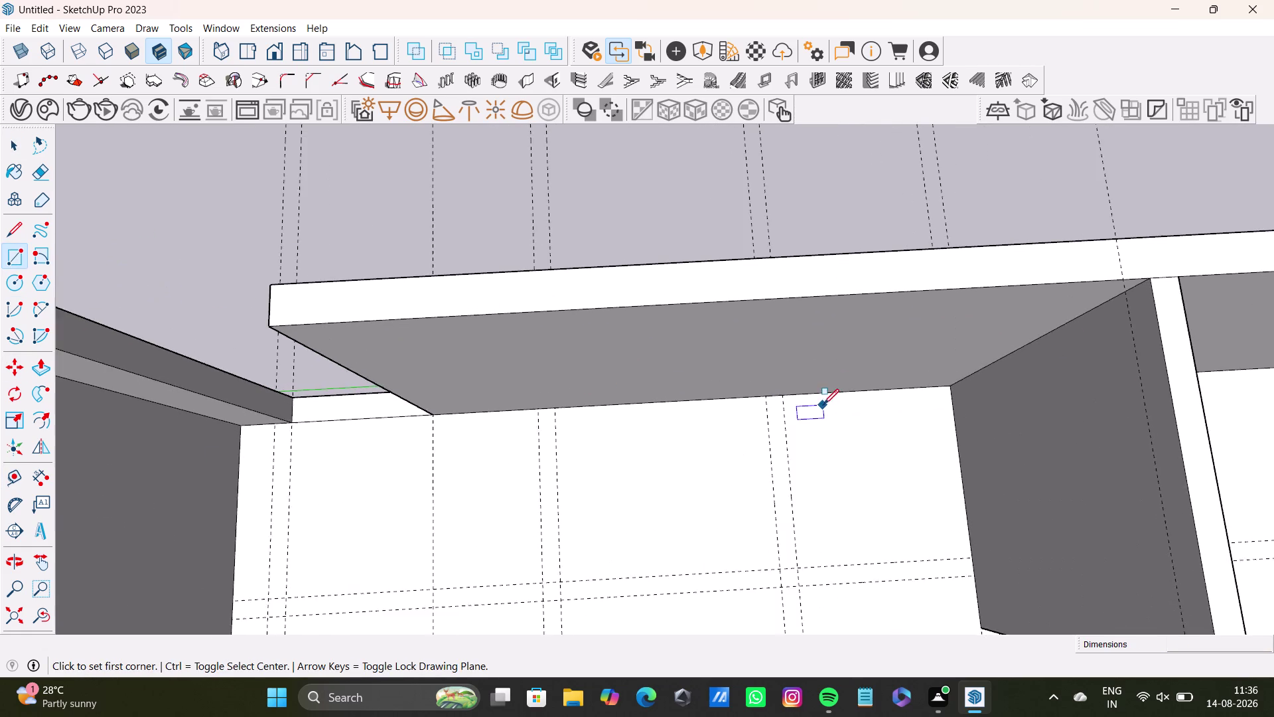
scroll(up, 3)
click(750, 395)
scroll(down, 3)
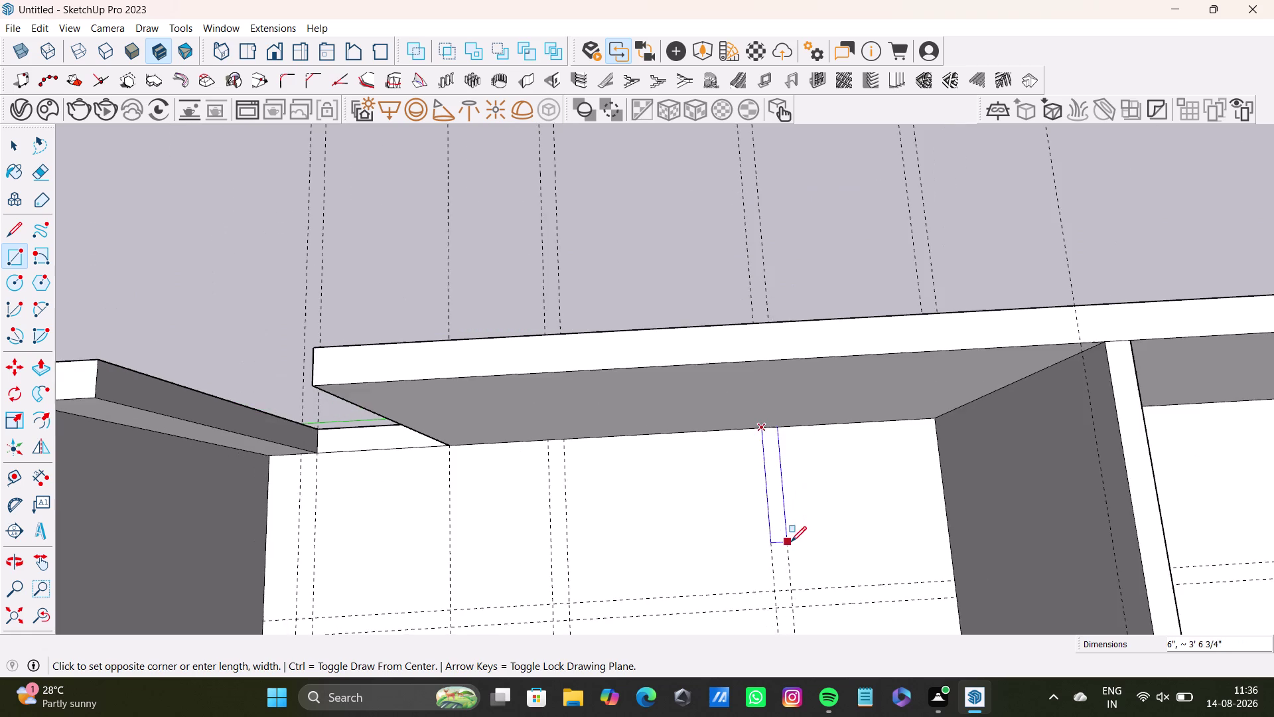
scroll(down, 3)
middle_drag(790, 545, 758, 327)
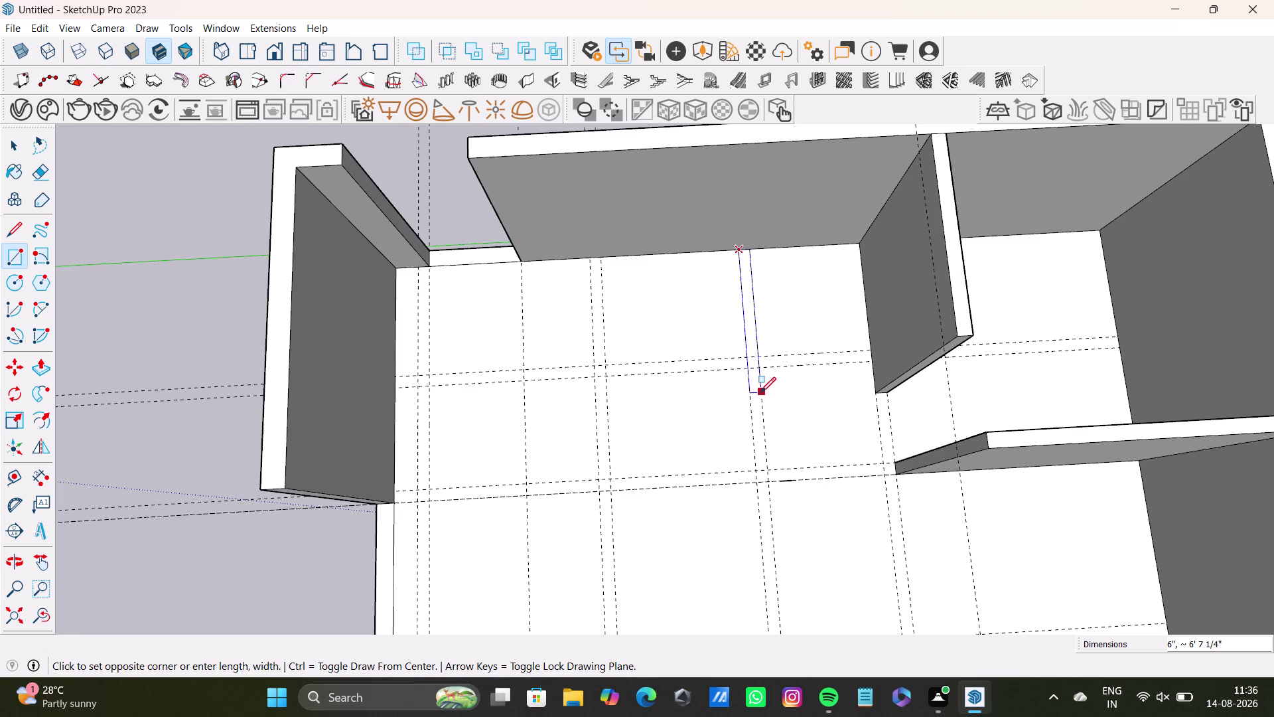
click(759, 397)
key(space)
click(757, 387)
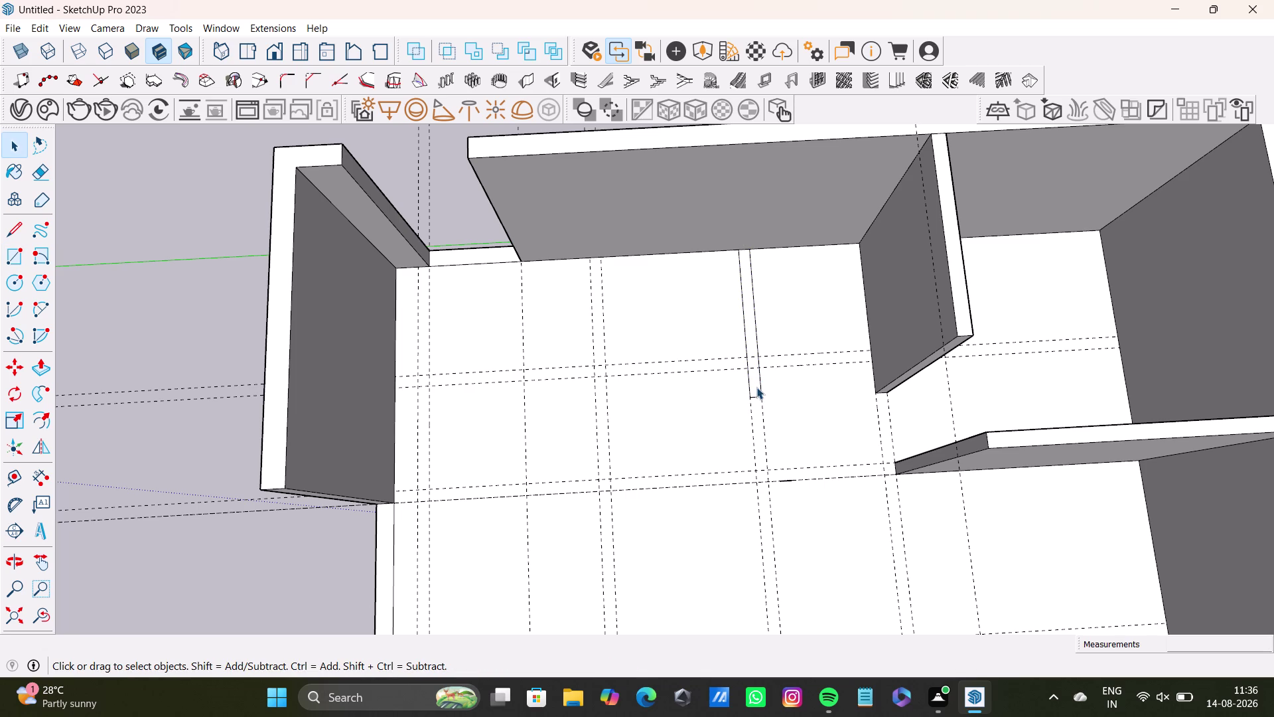
Push/Pull the thin strip upward toward the back wall's top.
key(p)
click(759, 385)
drag(752, 303, 750, 296)
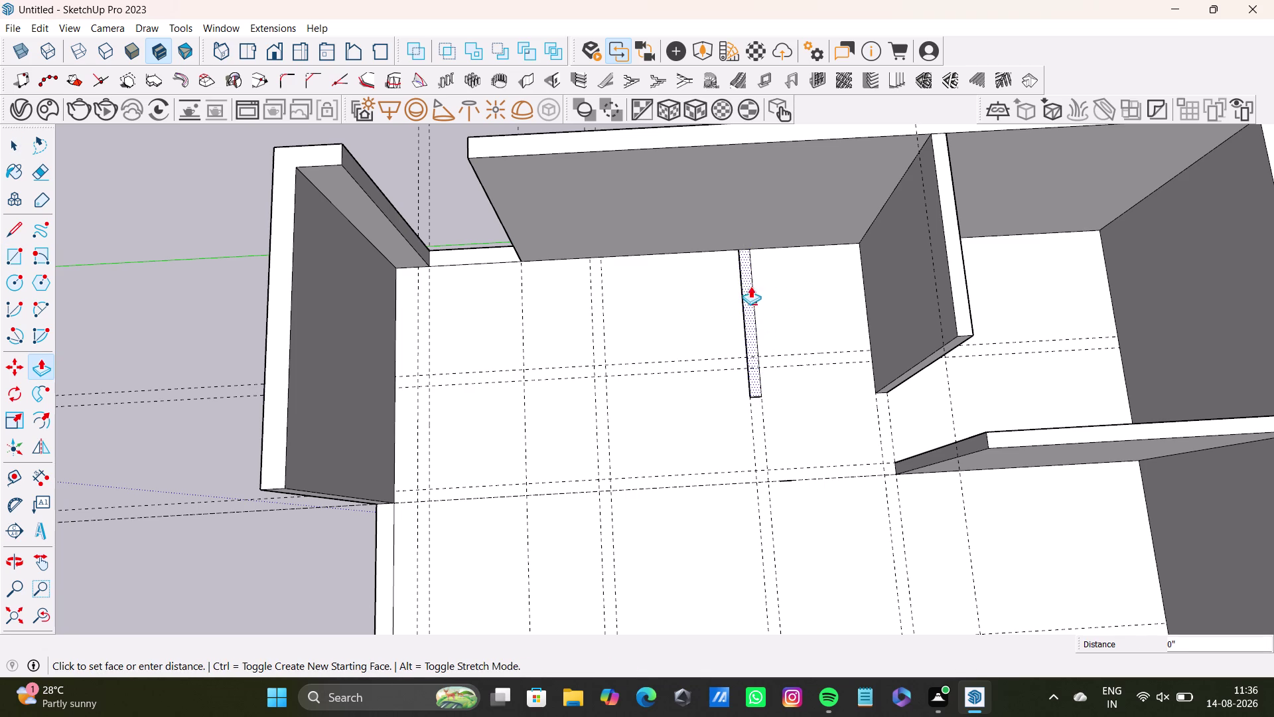
drag(750, 296, 750, 136)
click(750, 136)
middle_drag(755, 328, 758, 300)
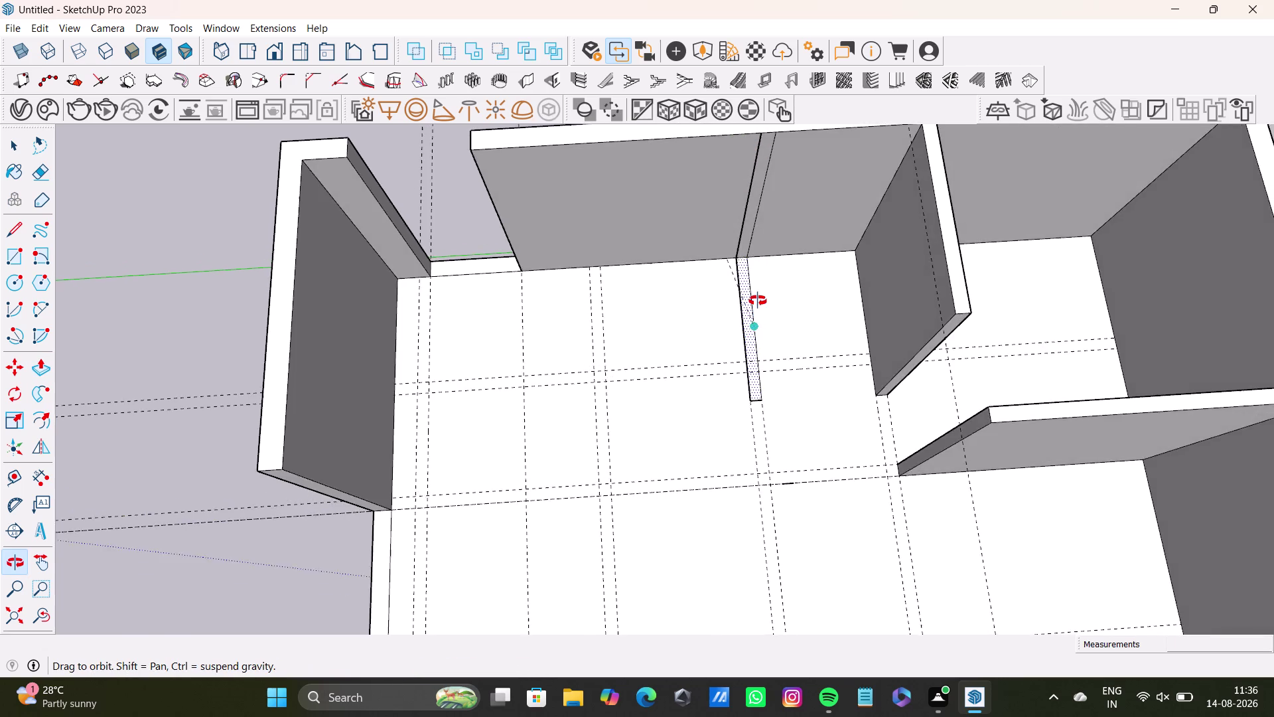
middle_drag(758, 301, 728, 397)
drag(737, 413, 750, 256)
key(space)
click(736, 408)
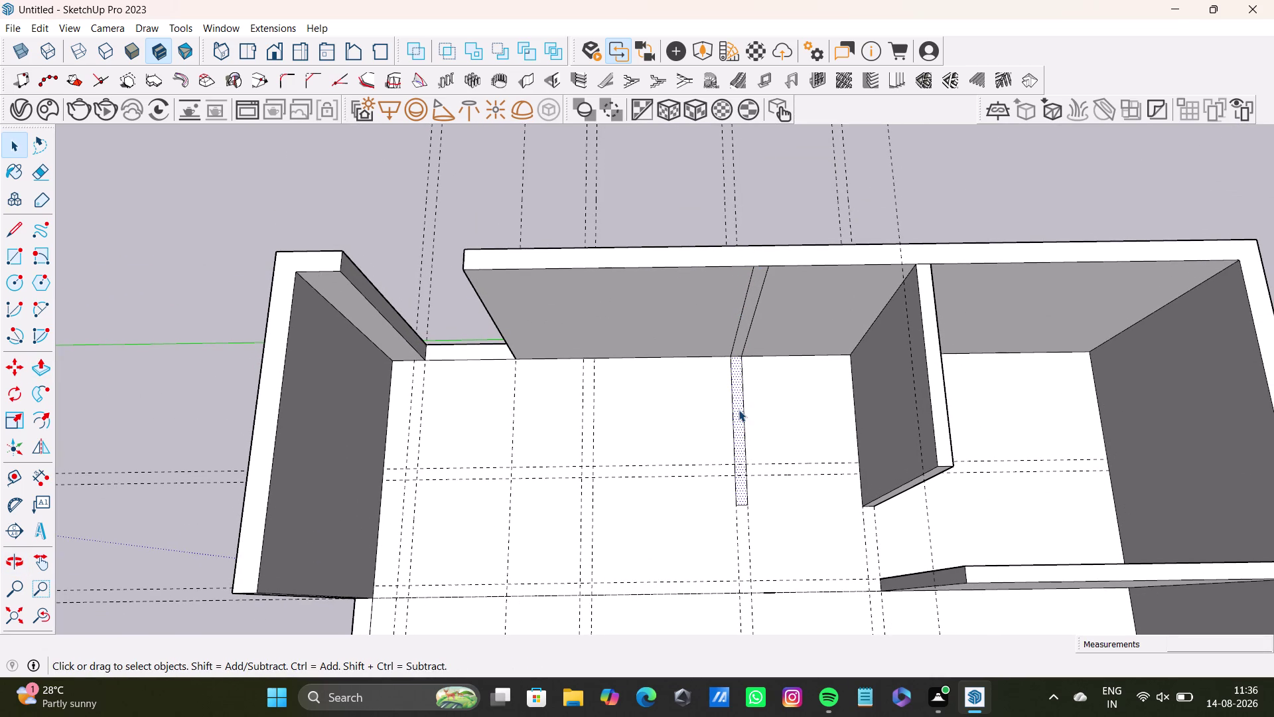
Raise the strip to the back wall's top edge, about 10' 1" tall.
key(p)
key(bracketleft)
key(p)
click(734, 417)
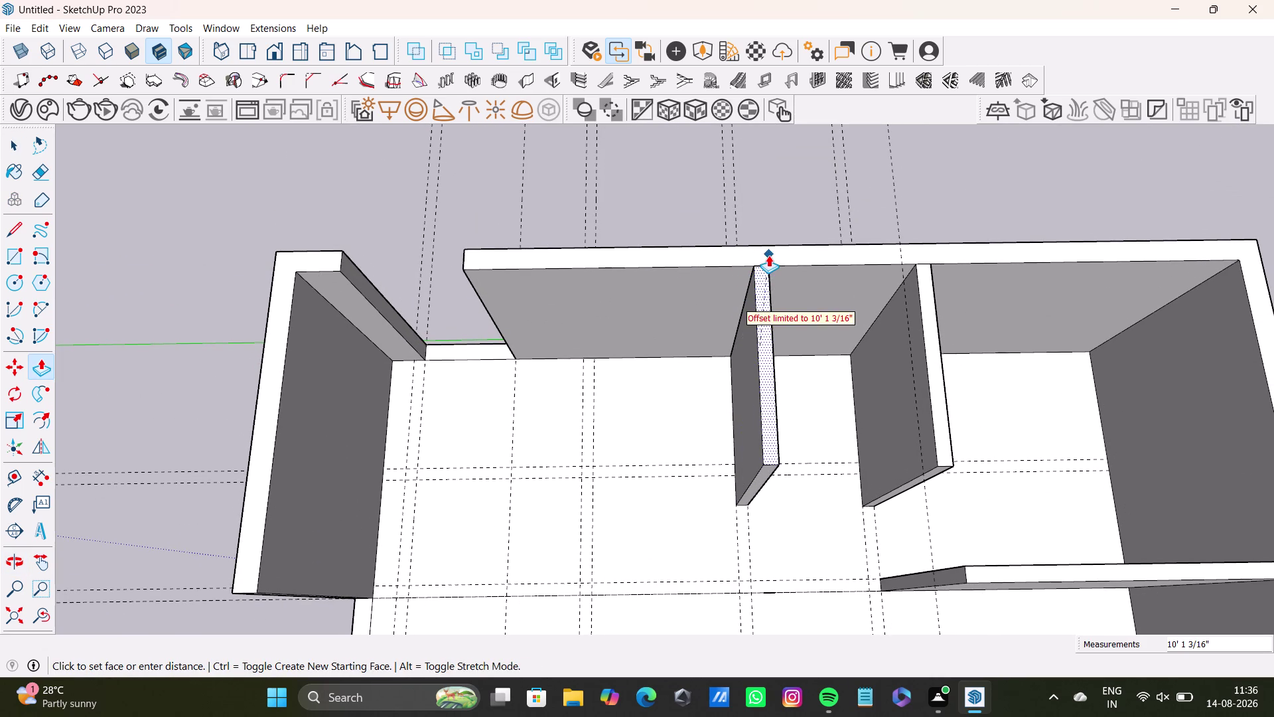
click(768, 255)
key(space)
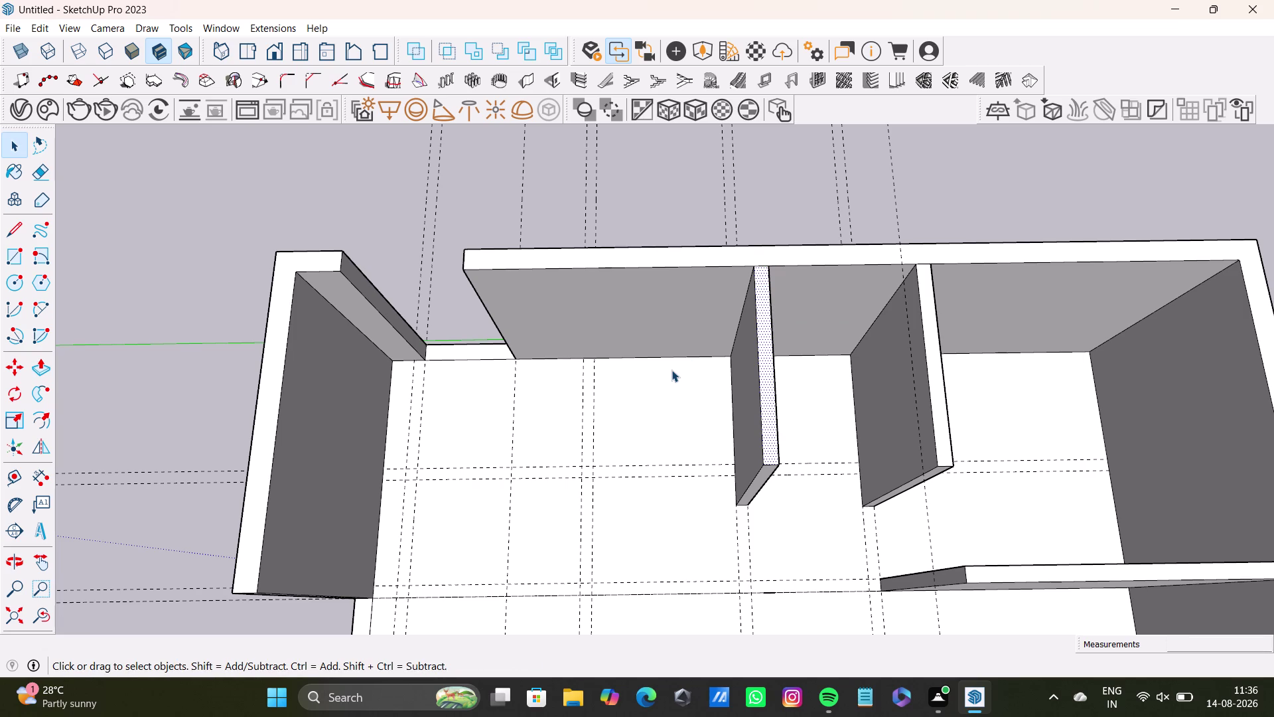